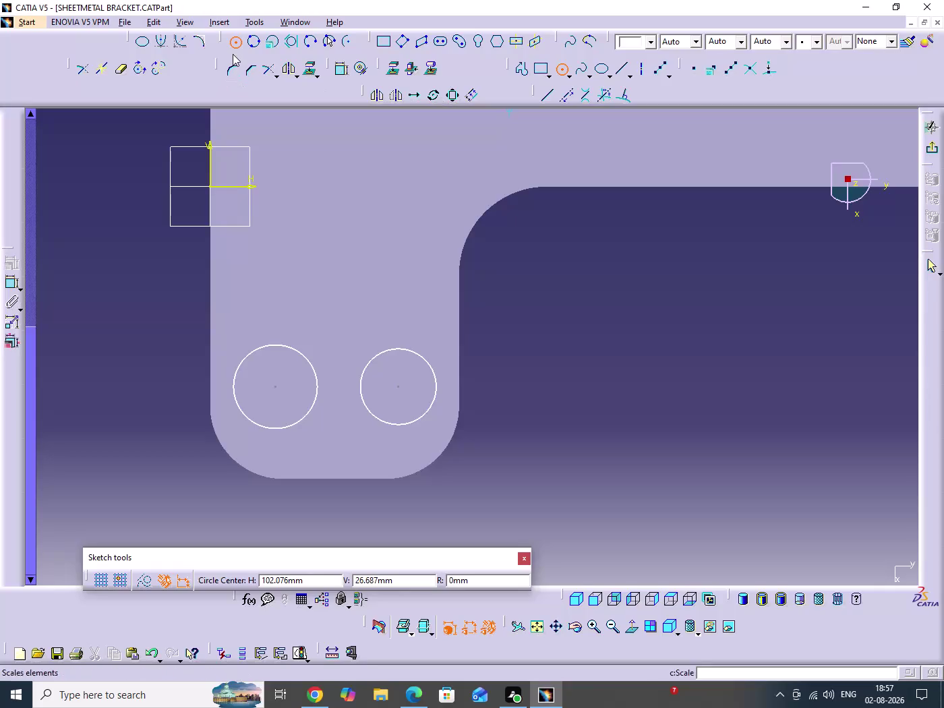
Make the left and right holes concentric with the short leg's rounded end arcs.
double_click(340, 71)
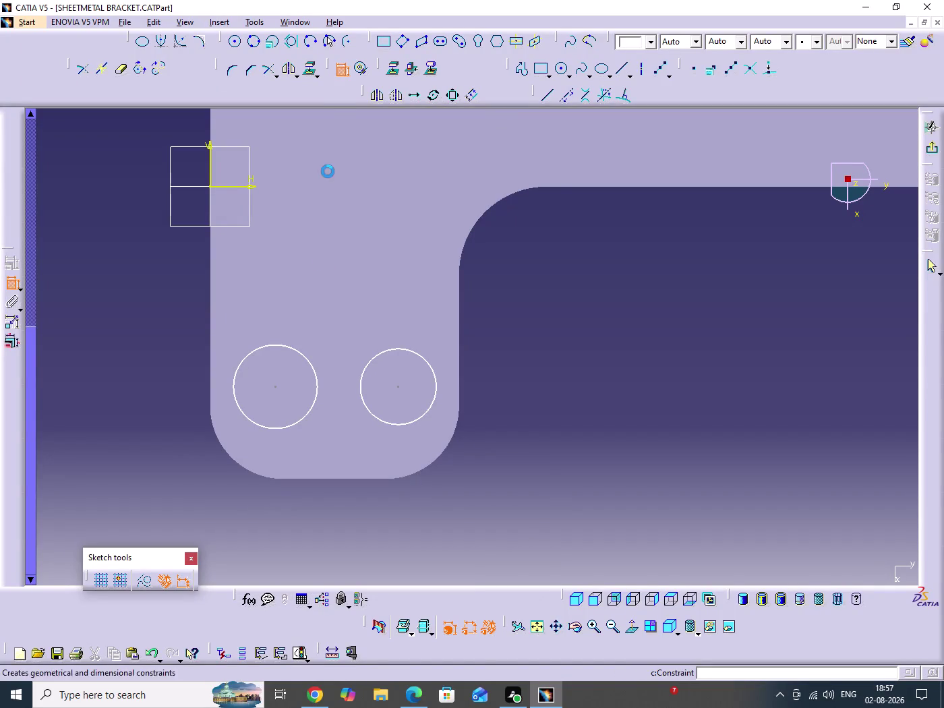
click(303, 415)
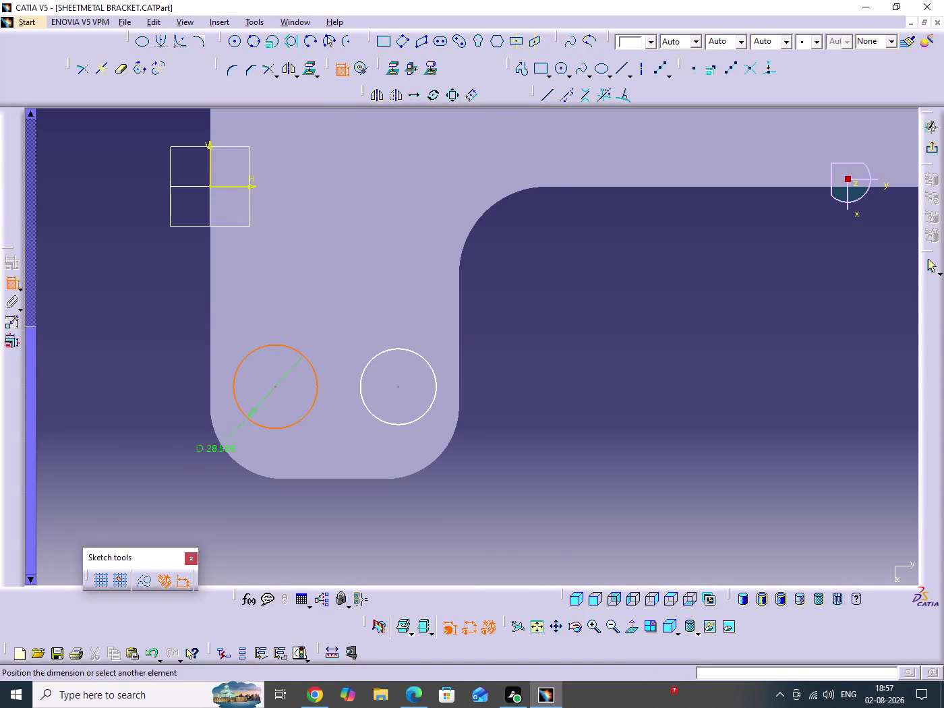
click(225, 455)
right_click(186, 343)
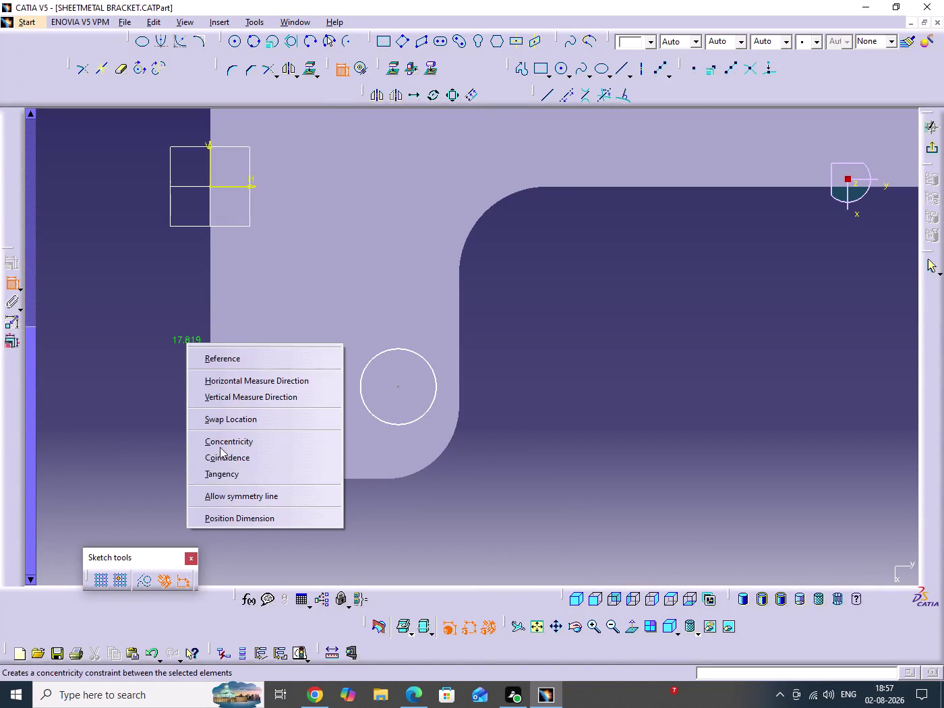
click(240, 444)
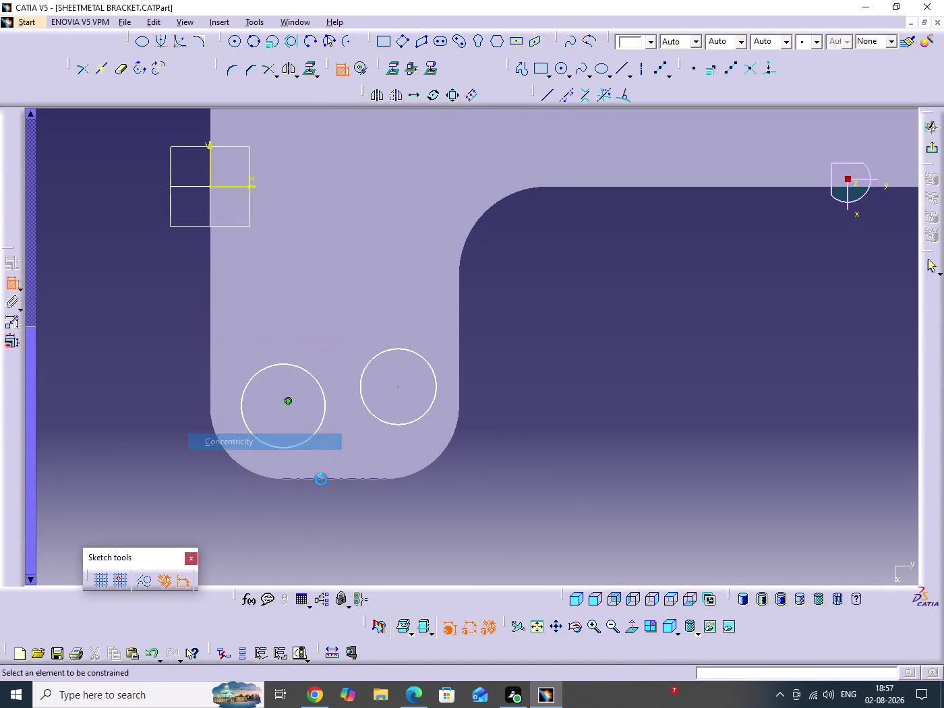
click(423, 414)
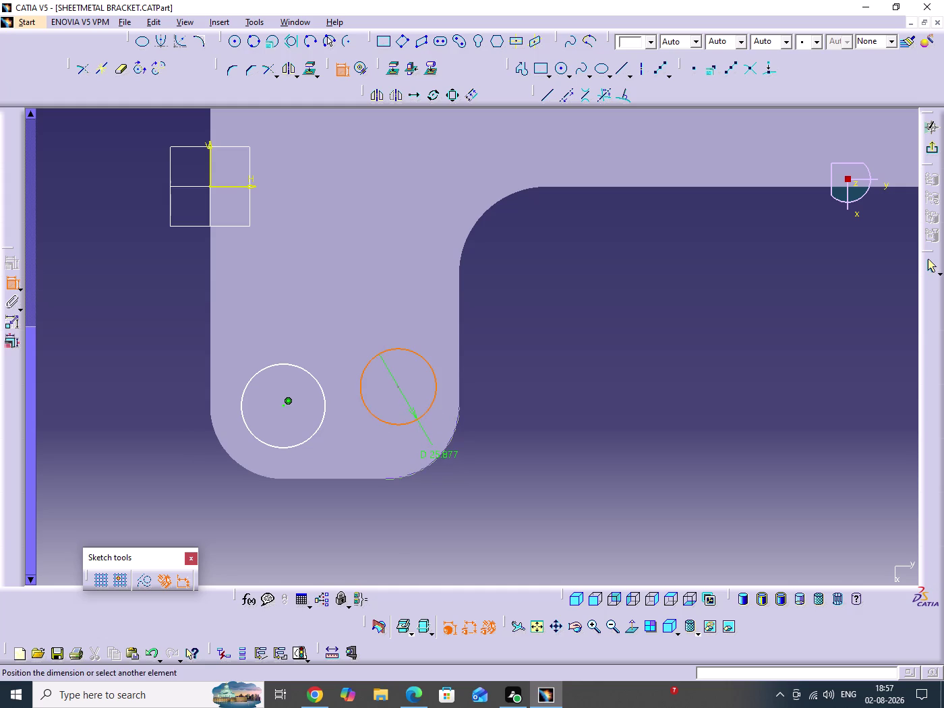
click(439, 457)
right_click(550, 380)
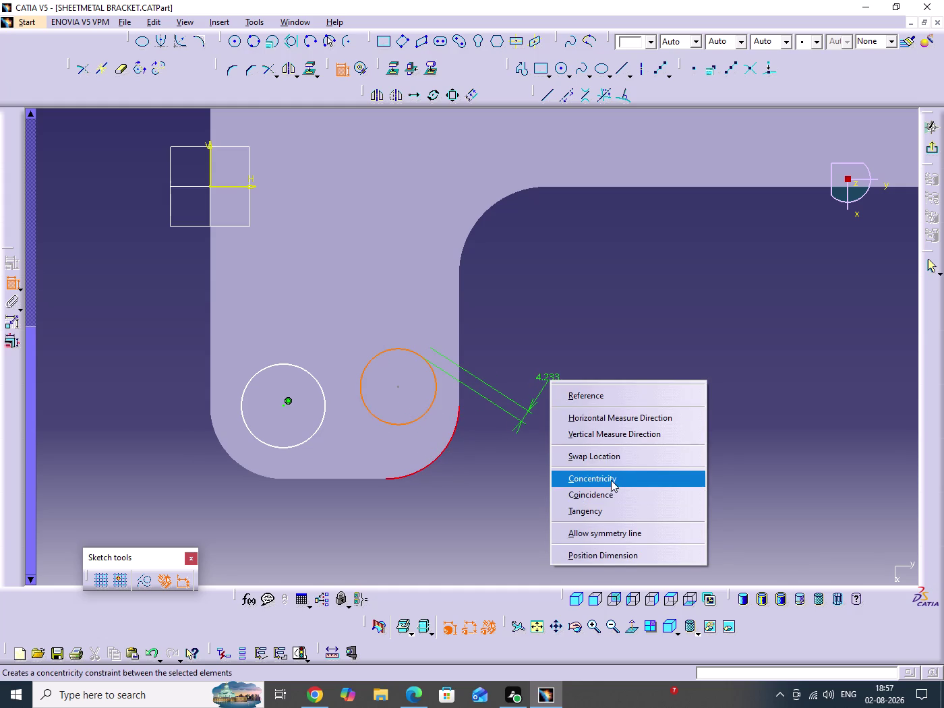
click(612, 479)
Give the right and left hole circles 25 mm diameter dimensions.
click(417, 428)
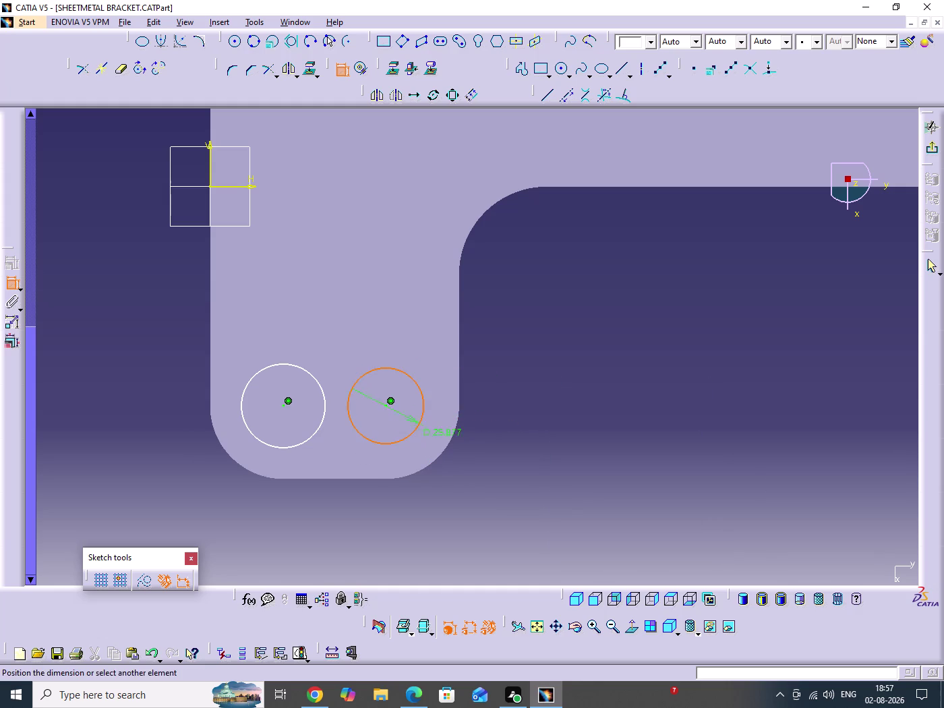
click(534, 387)
double_click(540, 387)
text(2)
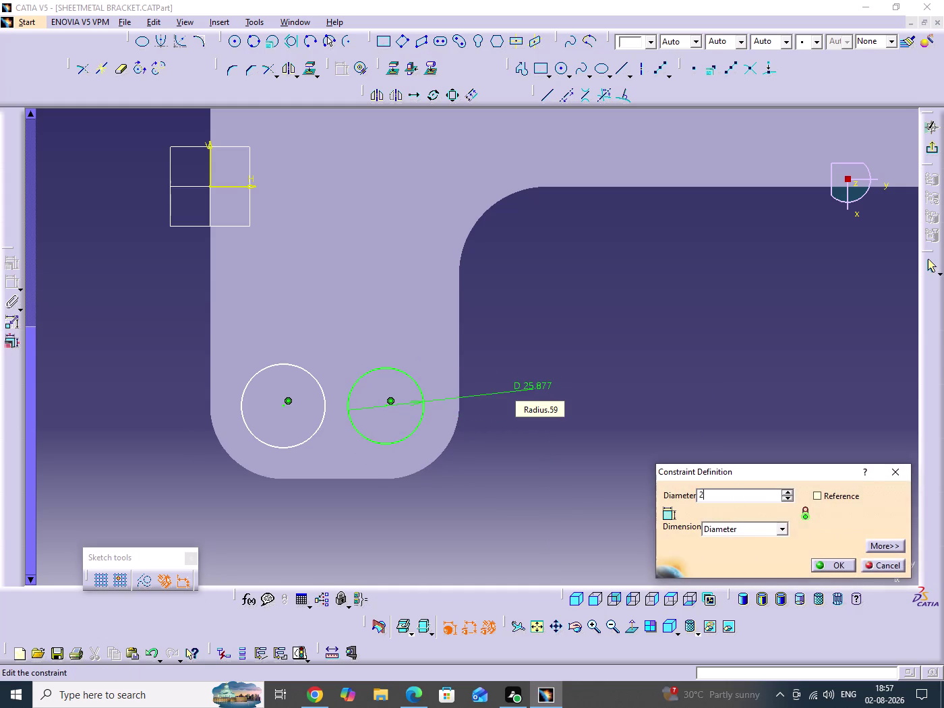
text(5)
key(Return)
click(275, 447)
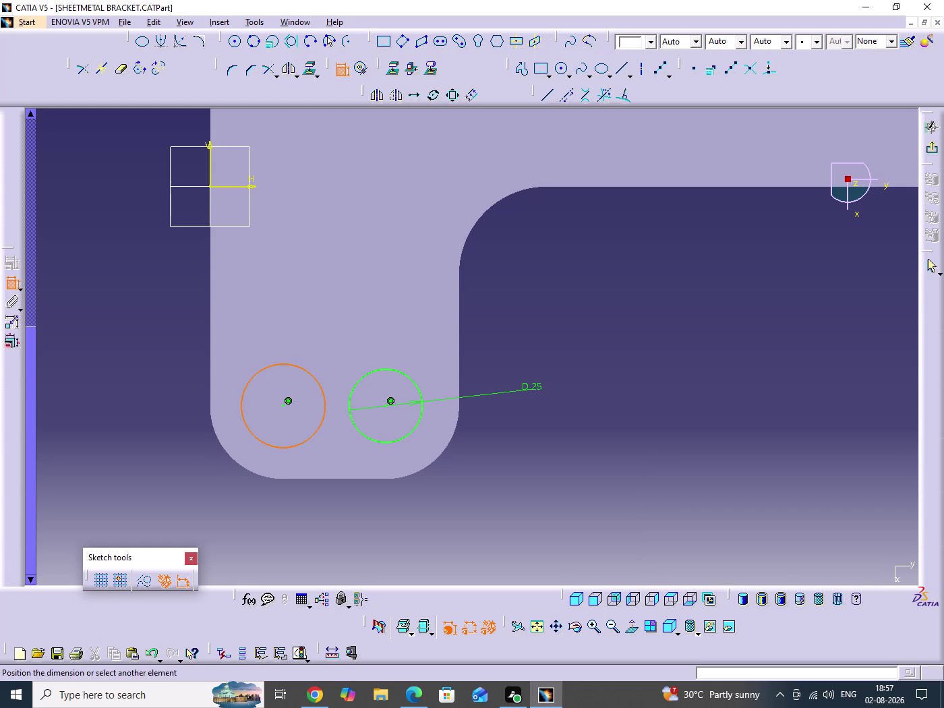
click(163, 340)
double_click(169, 333)
text(25)
key(Return)
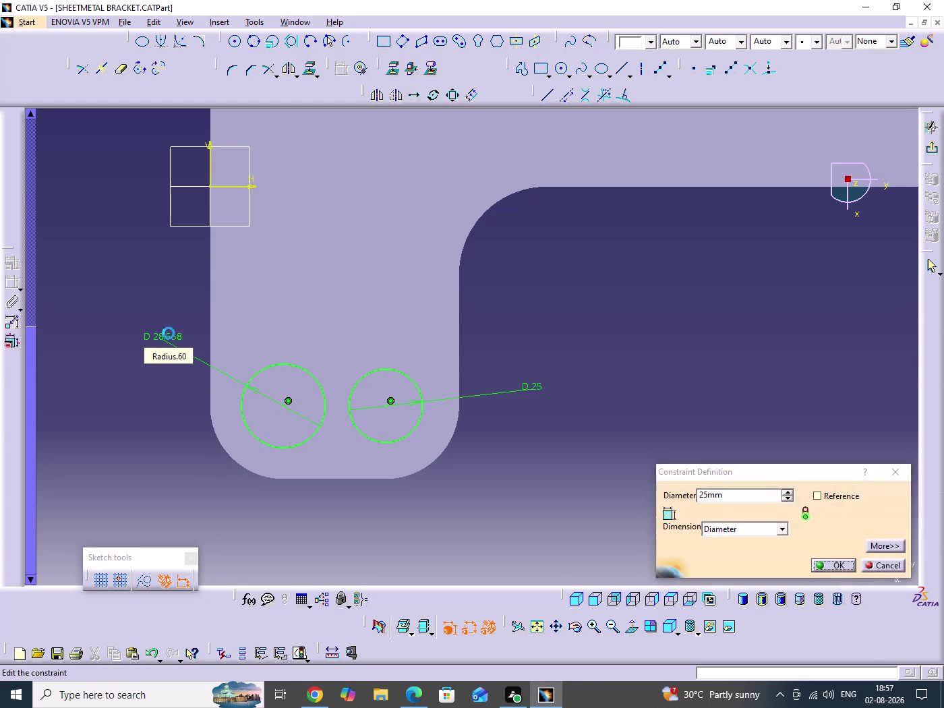
Zoom out and dimension the far-end hole's diameter as 25 mm.
middle_drag(449, 297, 451, 422)
click(450, 300)
middle_drag(529, 404, 354, 443)
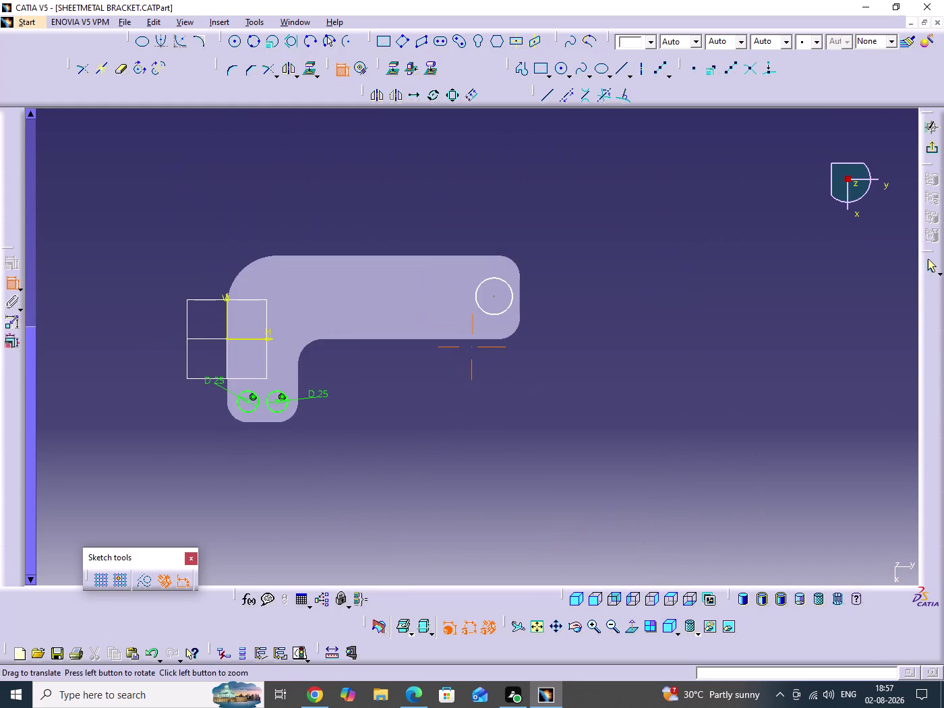
click(509, 298)
click(566, 217)
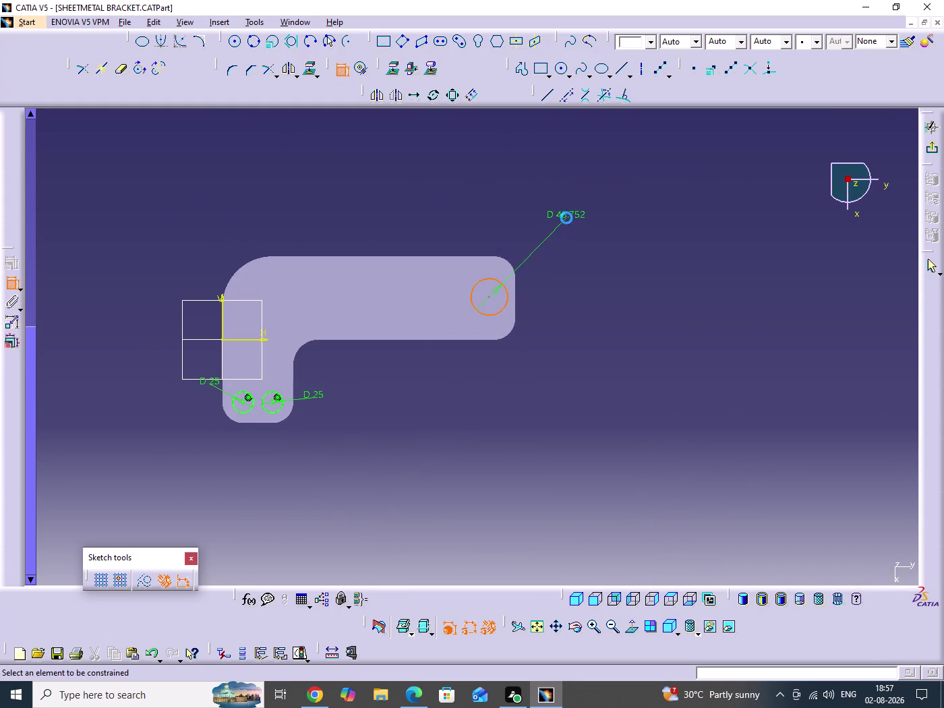
double_click(575, 216)
text(25)
key(Return)
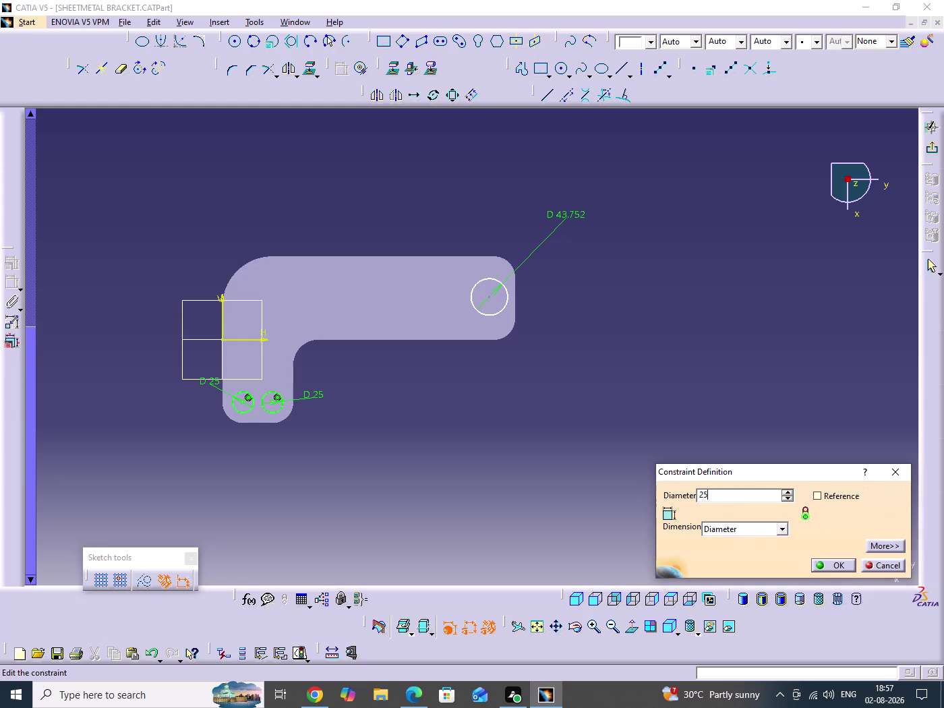
middle_drag(597, 317, 609, 228)
click(598, 316)
middle_drag(592, 293, 517, 433)
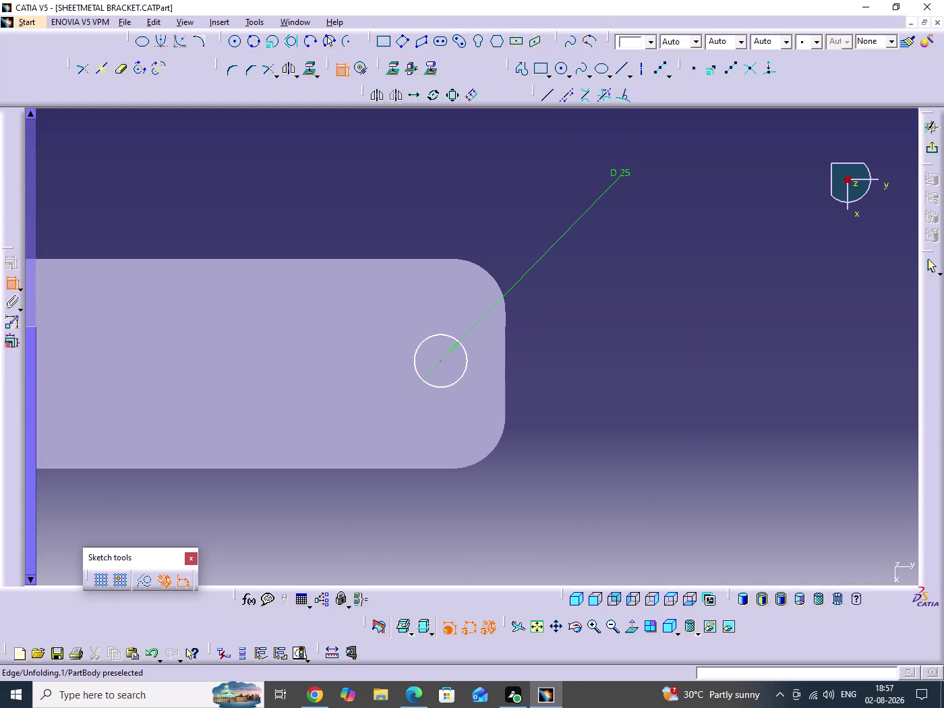
Dimension the far-end hole to the end and top edges, setting the top distance to 50 mm.
click(508, 382)
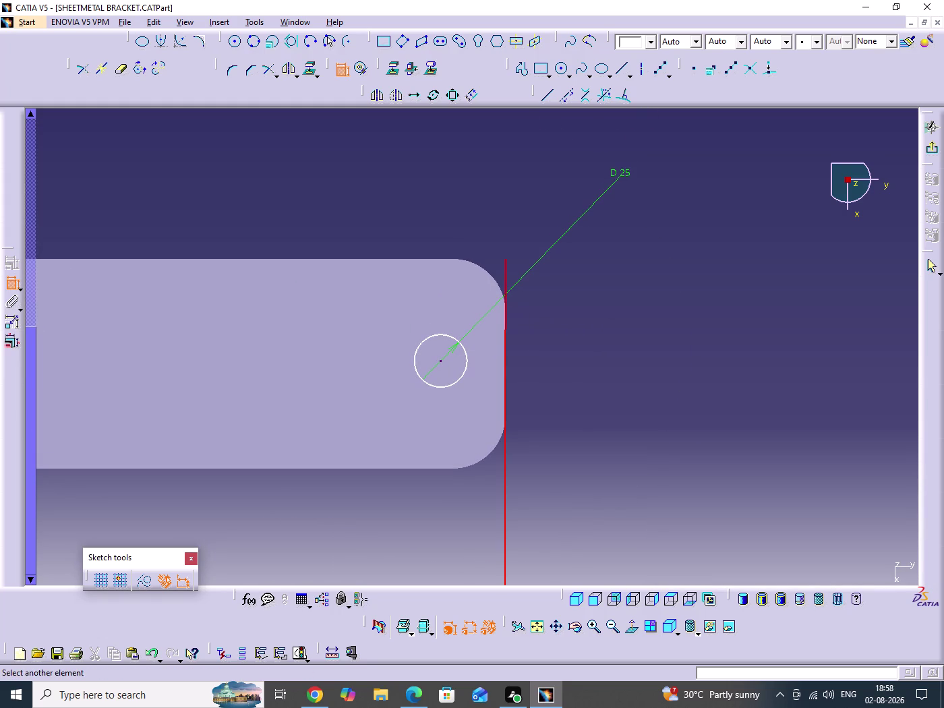
click(441, 361)
click(474, 195)
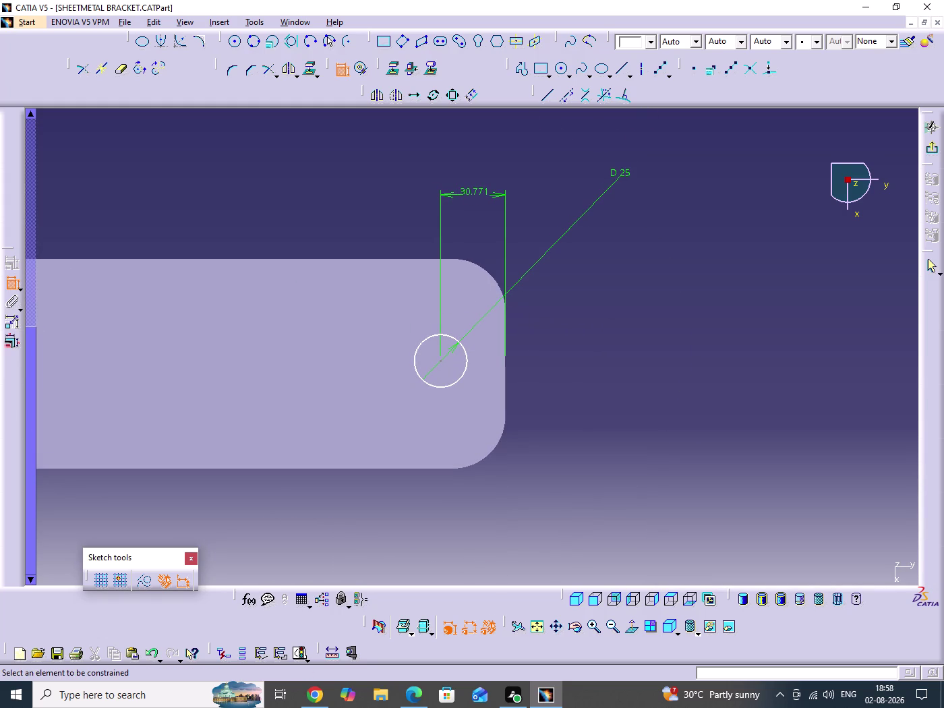
click(394, 258)
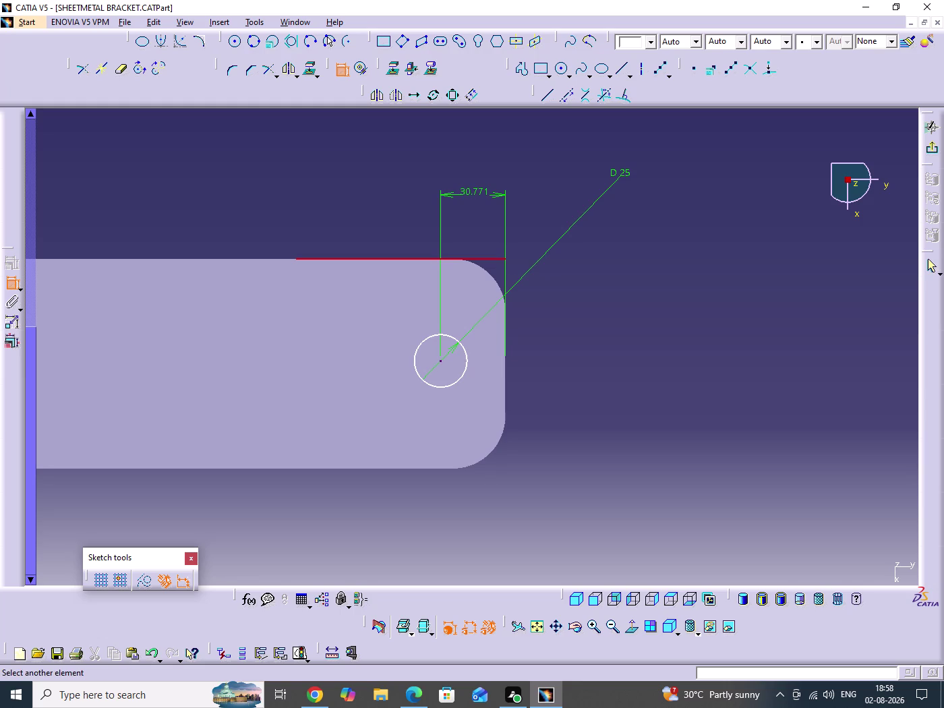
click(441, 359)
click(566, 333)
double_click(569, 331)
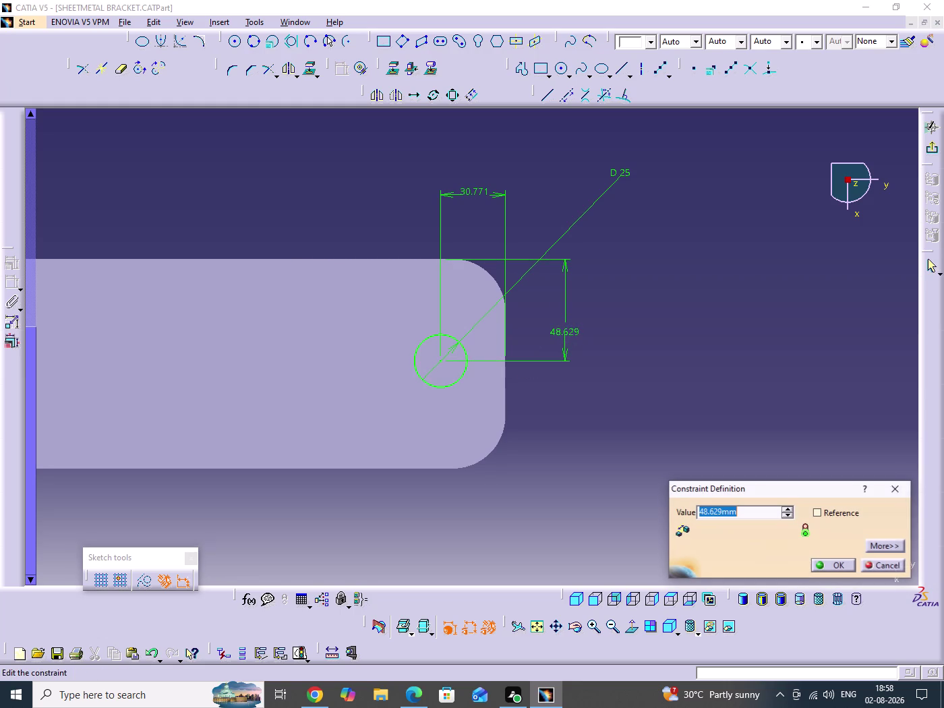
text(50)
key(Return)
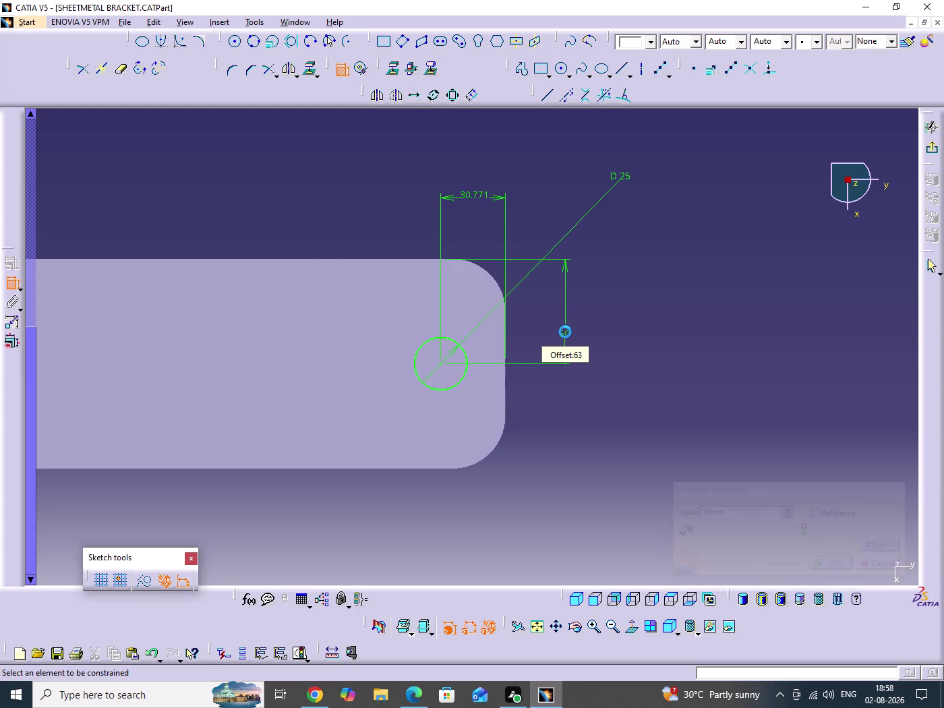
Check the reference drawing, set the end-edge distance to 25 mm, and exit the sketch.
click(662, 394)
click(417, 703)
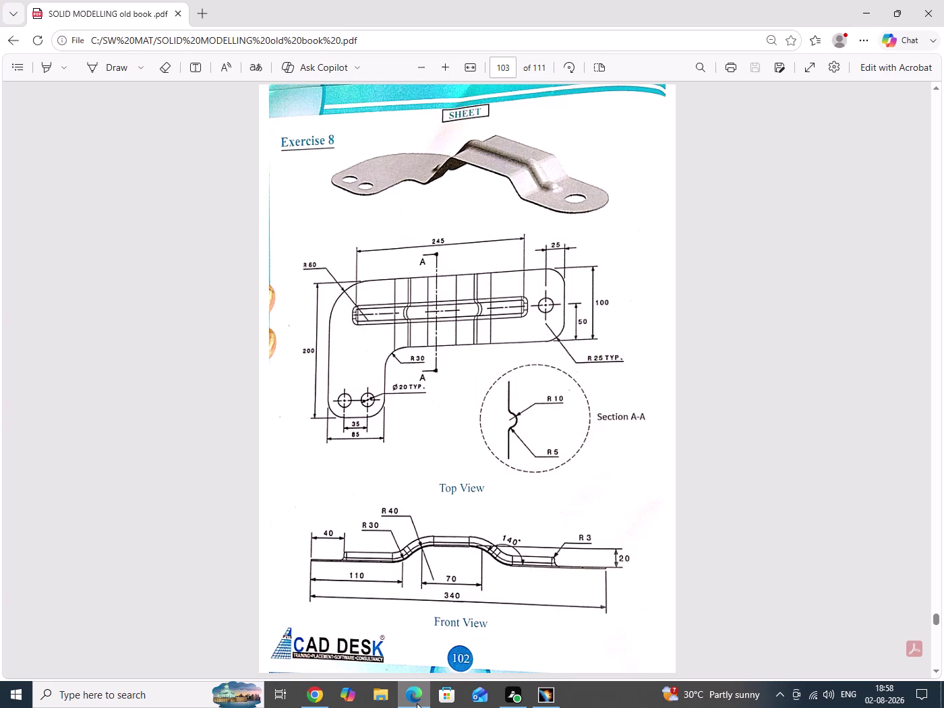
click(417, 703)
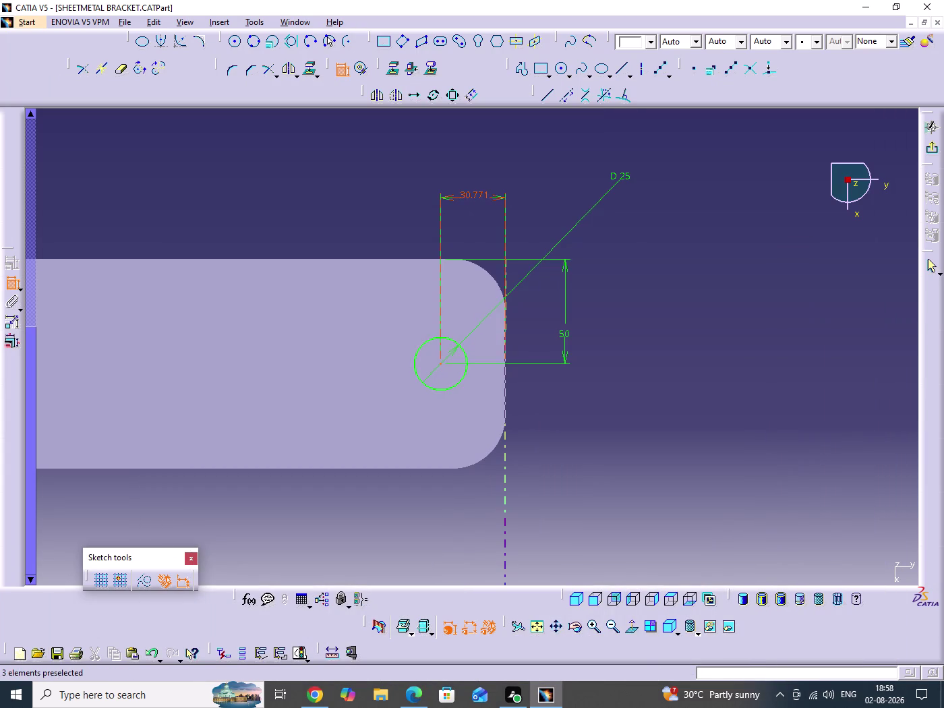
double_click(469, 189)
text(25)
key(Return)
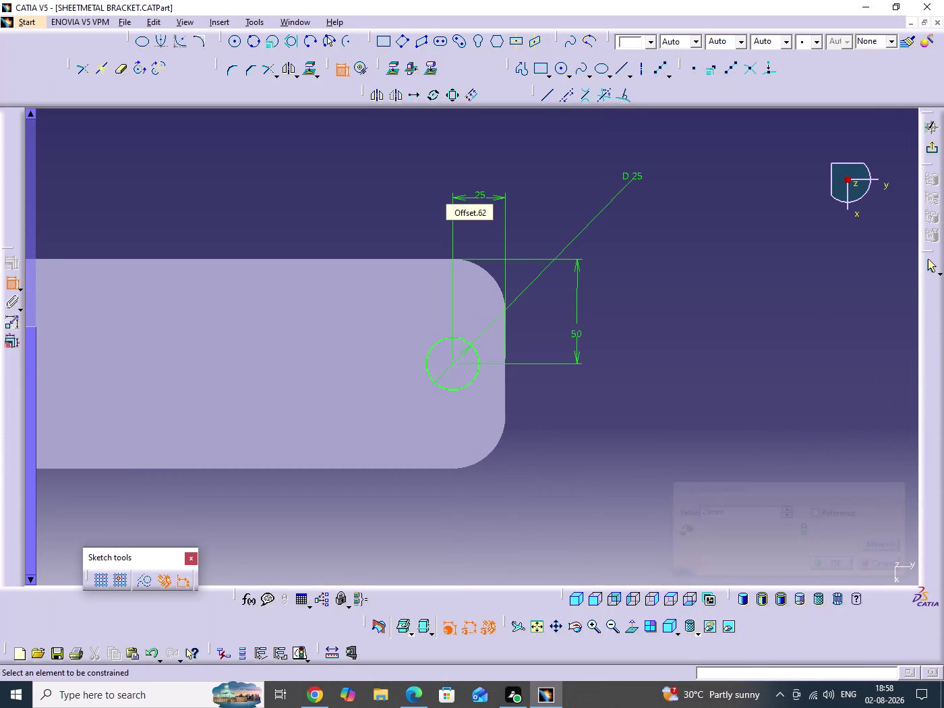
click(929, 149)
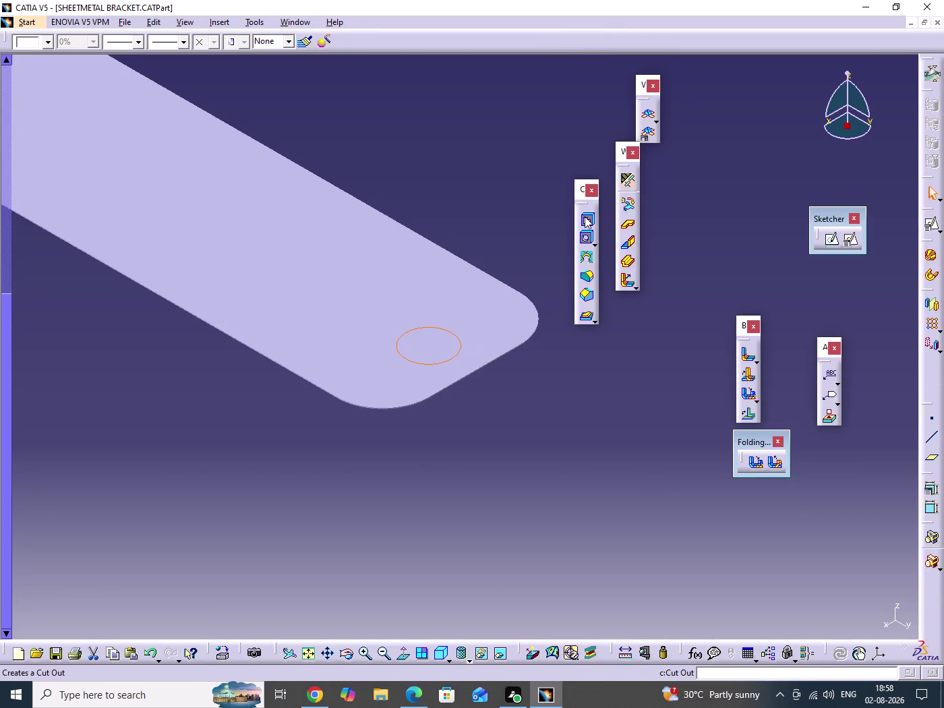
Cut out the three holes from Sketch.3 using Up to next, after previewing.
click(585, 217)
scroll(down, 3)
middle_drag(458, 274, 480, 351)
click(459, 274)
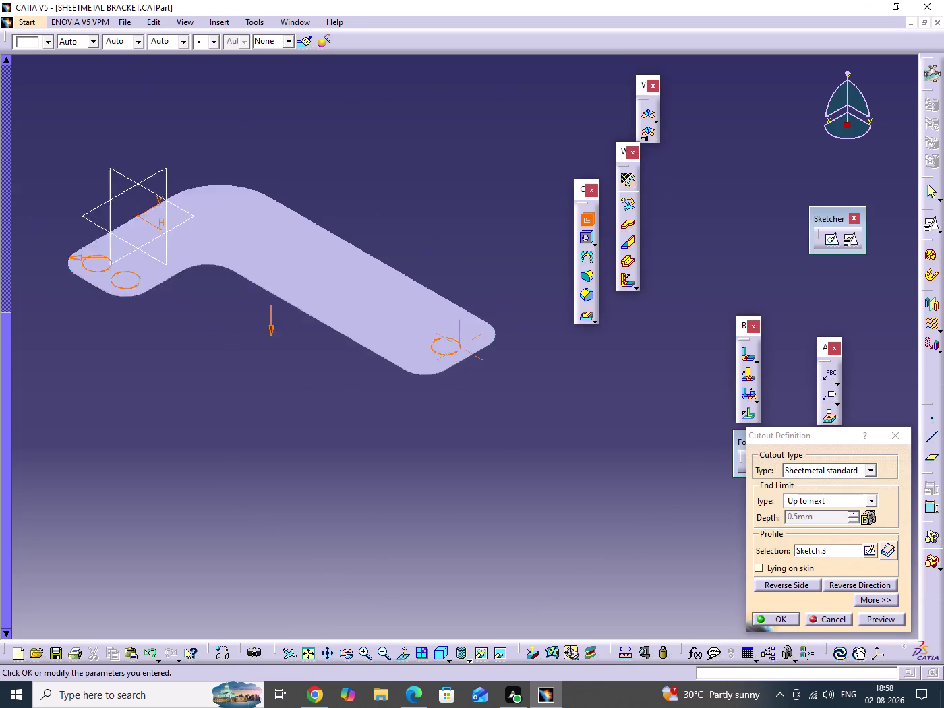
middle_drag(479, 350, 493, 415)
click(877, 619)
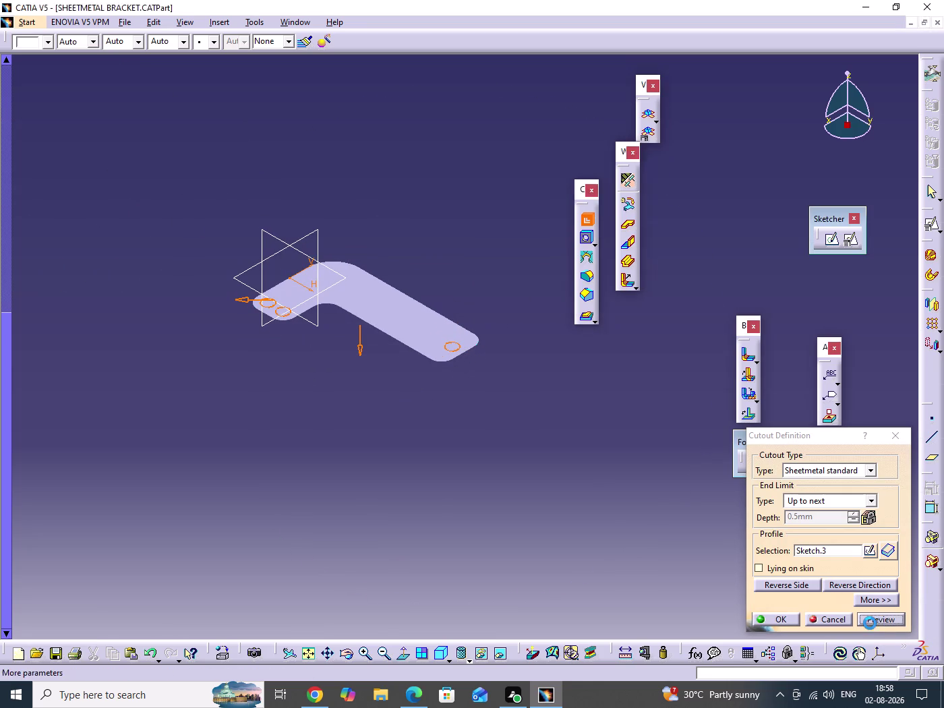
click(790, 621)
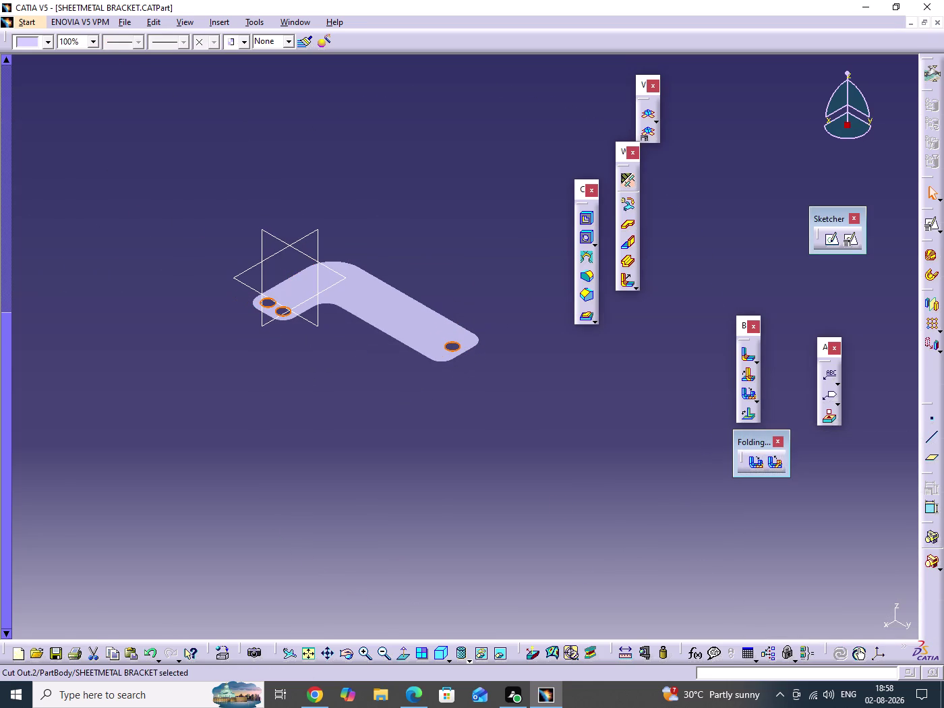
click(561, 507)
Save the part and reframe the view of the unfolded bracket.
key(ctrl+s)
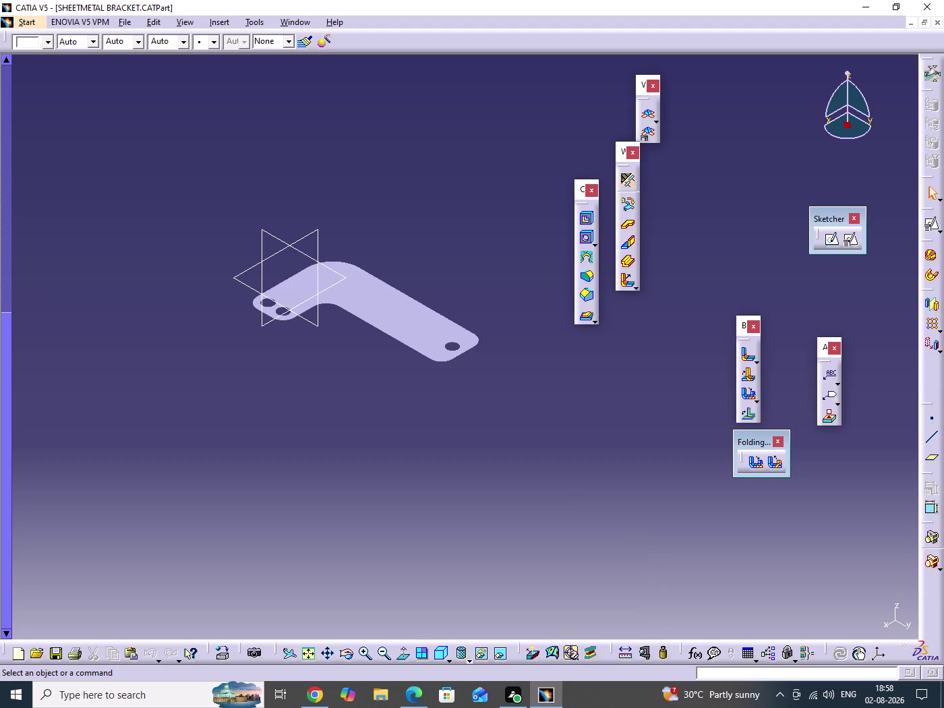
middle_drag(594, 448, 566, 384)
click(594, 448)
middle_drag(452, 452, 452, 452)
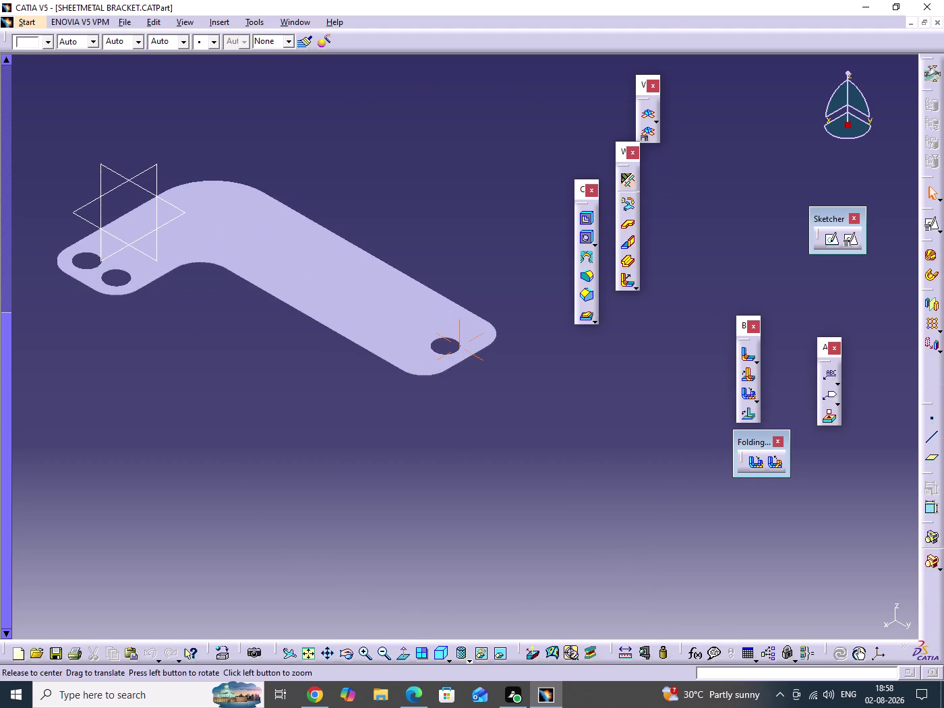
middle_drag(452, 452, 563, 566)
middle_drag(370, 508, 333, 475)
click(322, 477)
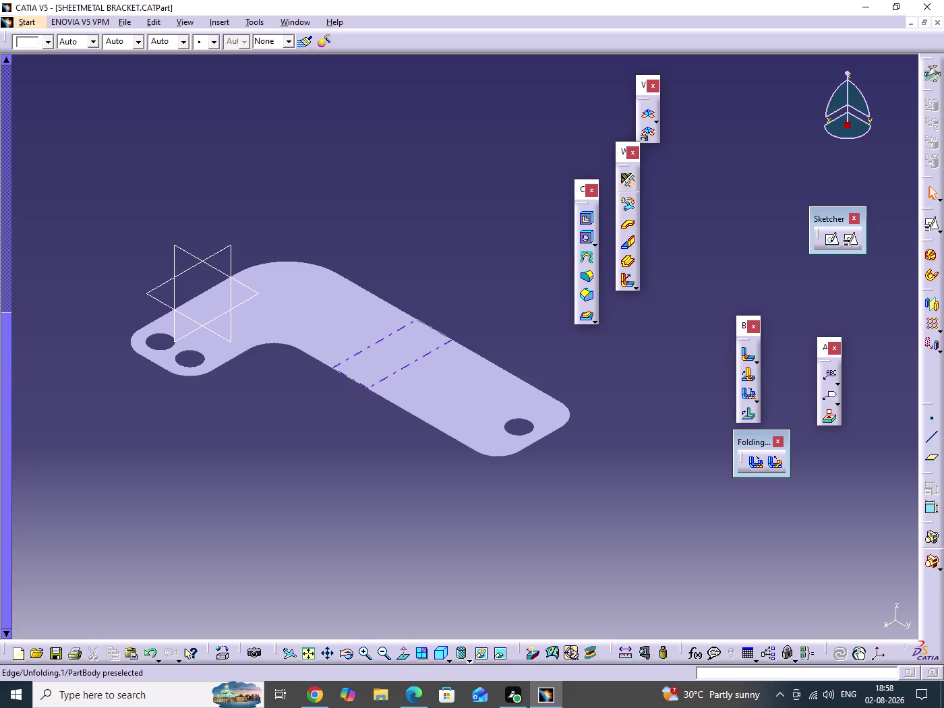
Place a sketch on Extrusion.1/Face.1 with Reverse H ticked and Reverse V unticked.
click(850, 238)
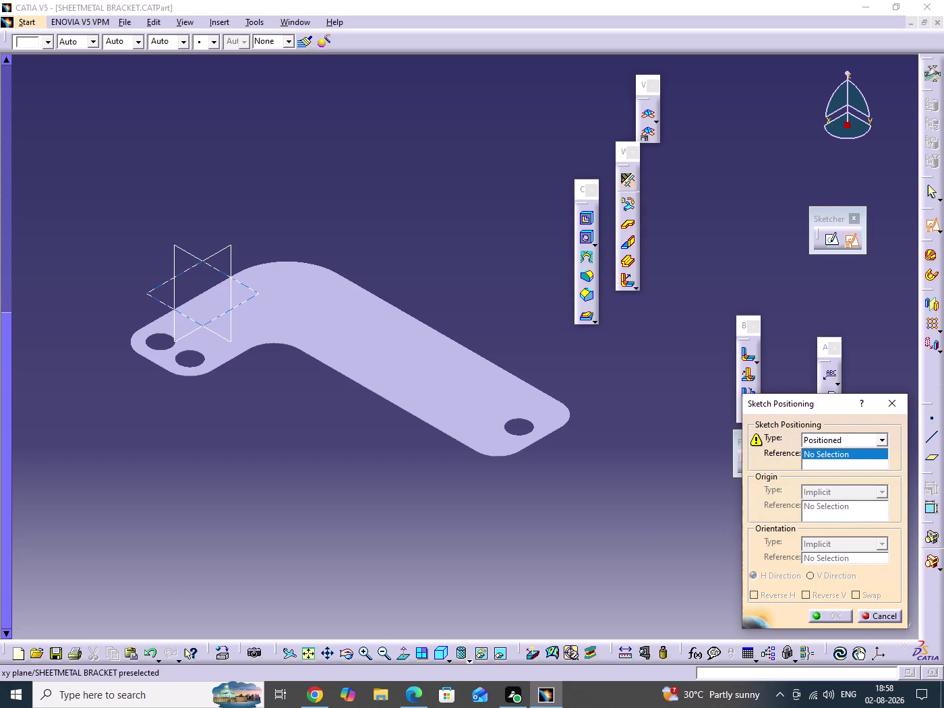
click(283, 297)
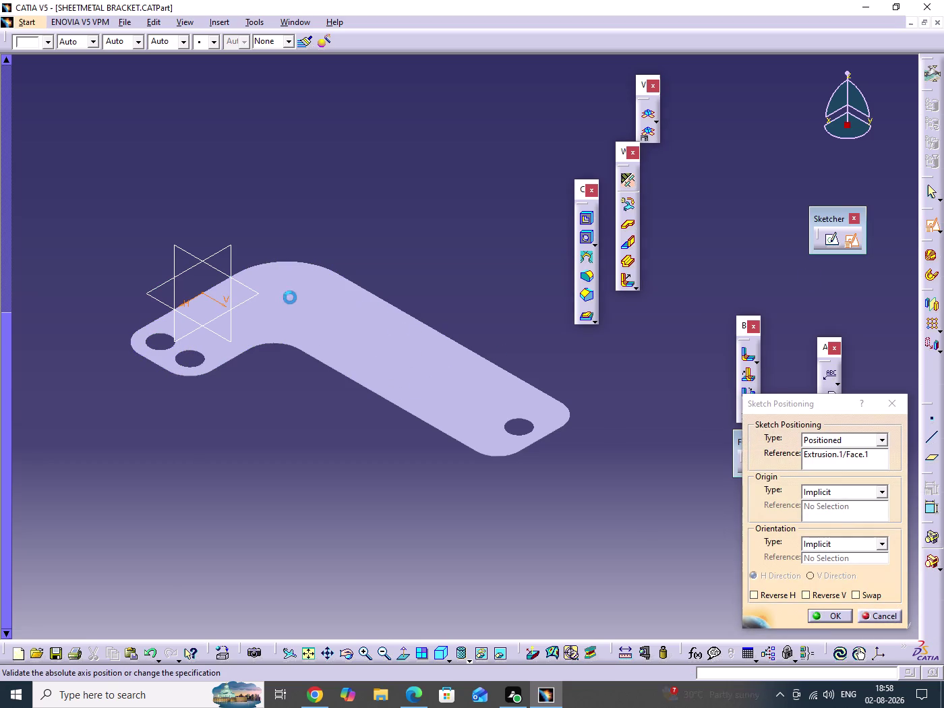
click(830, 598)
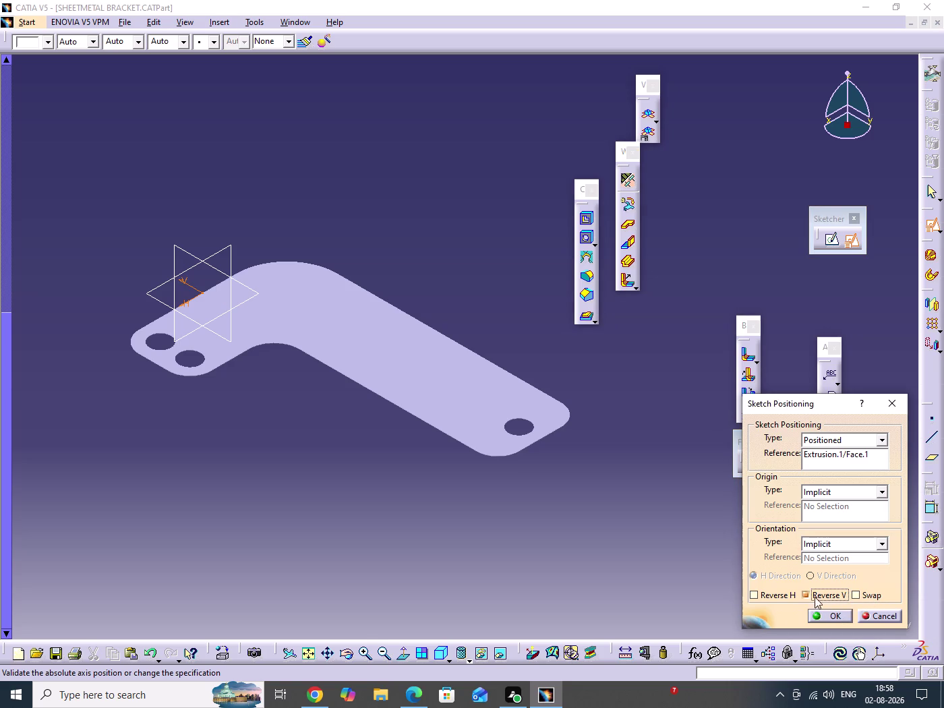
click(774, 598)
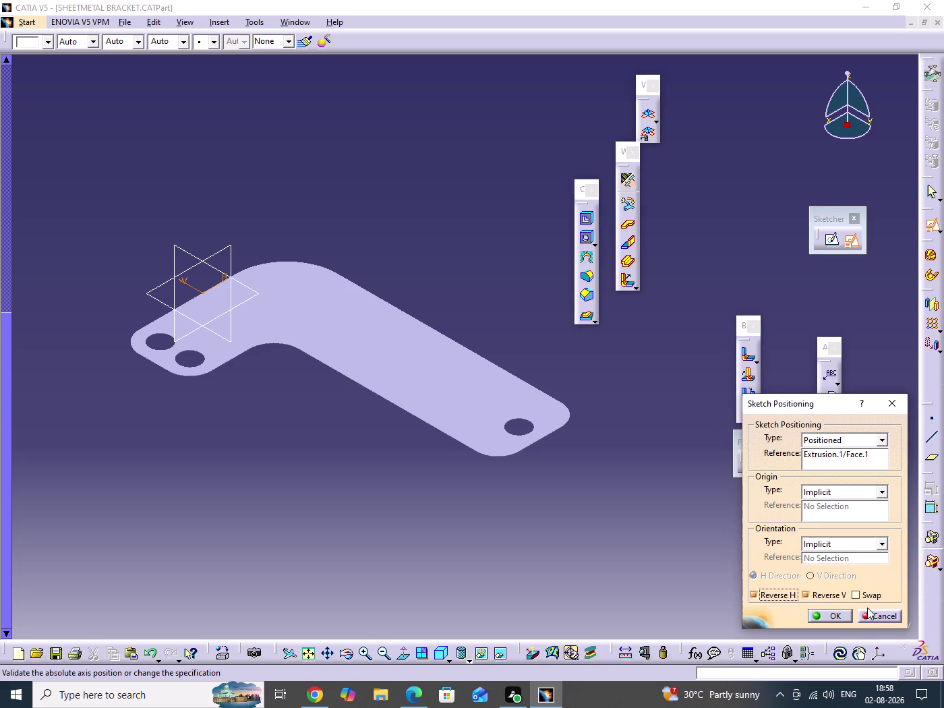
click(823, 598)
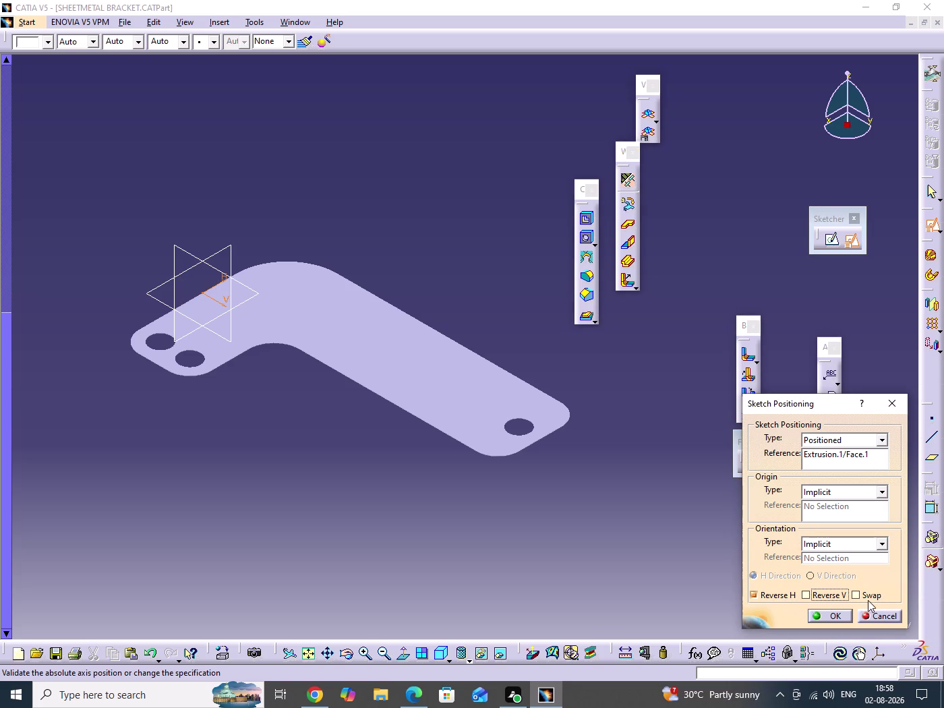
click(868, 600)
click(828, 618)
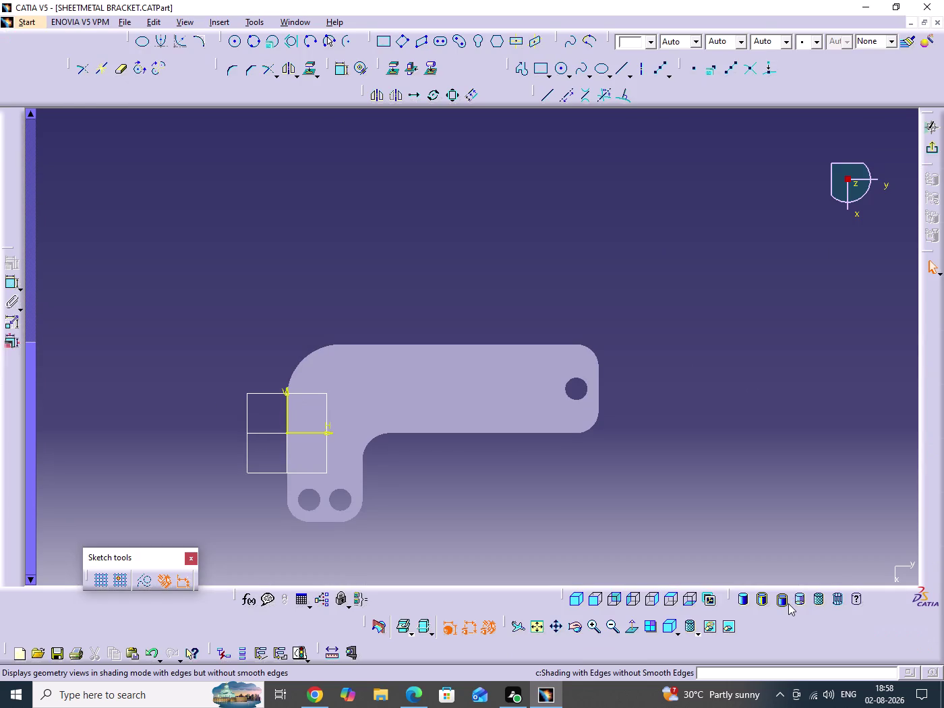
Draw a horizontal line along the long arm toward its hole.
click(547, 98)
click(338, 387)
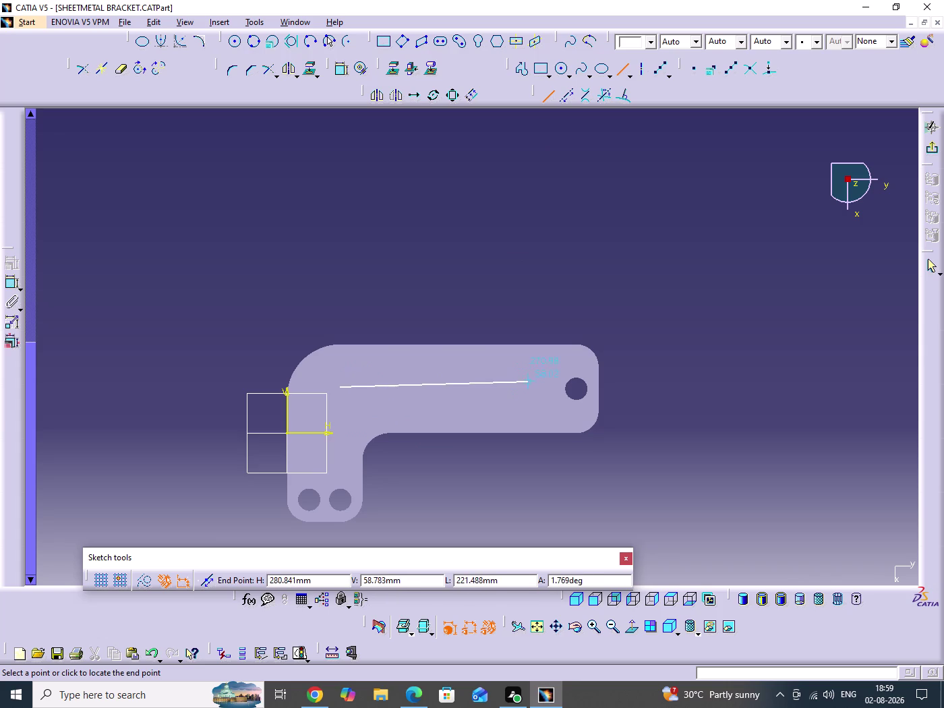
click(549, 387)
scroll(down, 3)
middle_drag(676, 403, 680, 331)
click(676, 403)
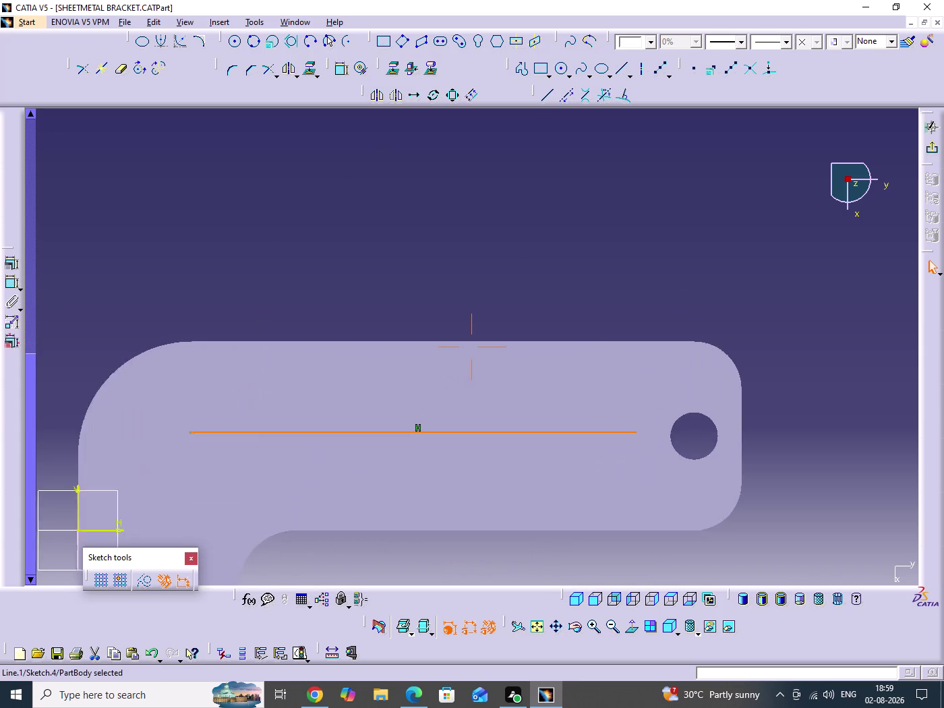
middle_drag(680, 331, 680, 328)
middle_drag(522, 430, 567, 313)
click(267, 143)
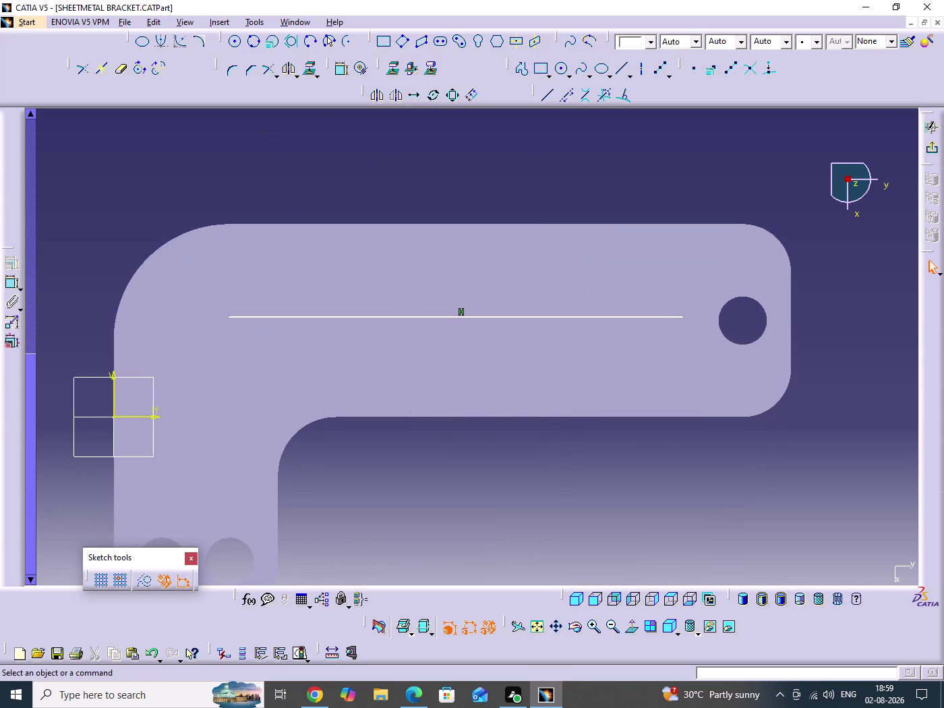
Dimension the line 40 mm from the vertical axis and 50 mm from the top edge.
double_click(341, 72)
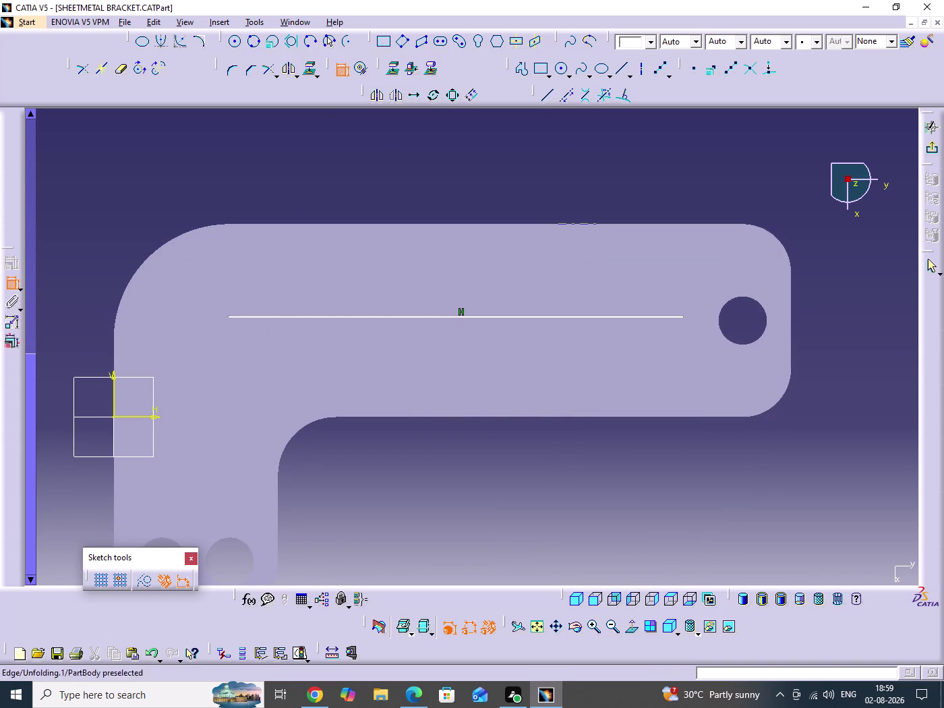
click(569, 224)
click(564, 318)
click(704, 203)
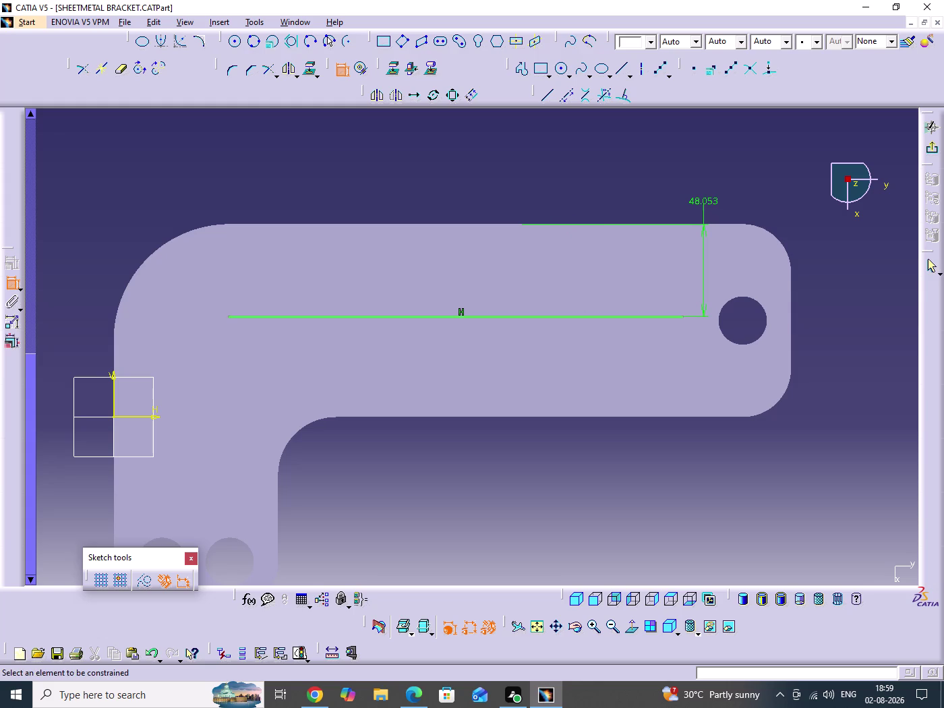
click(228, 317)
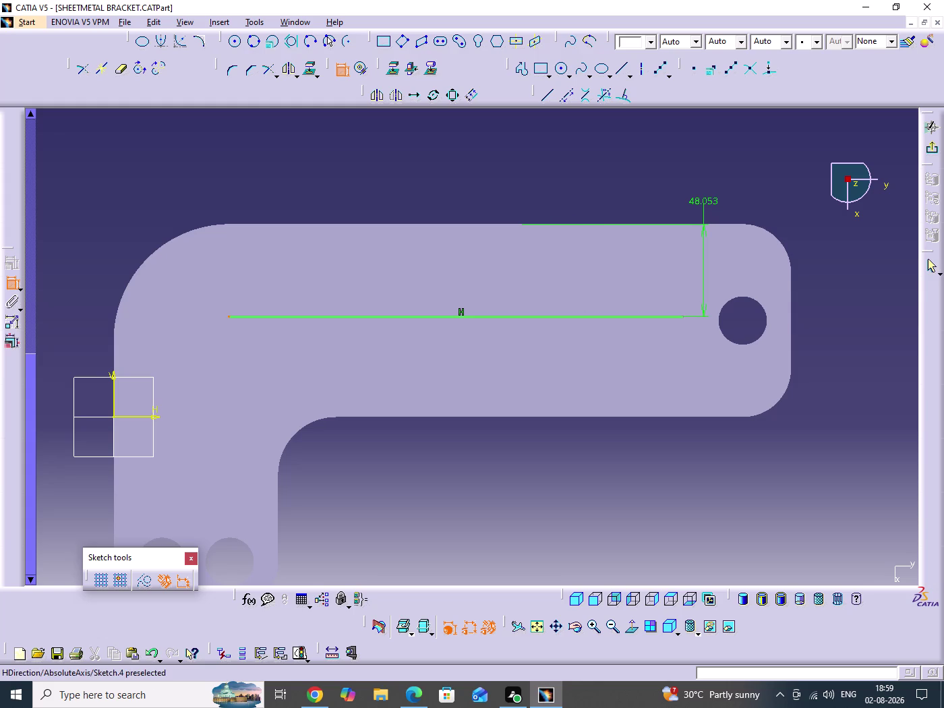
click(112, 401)
click(180, 204)
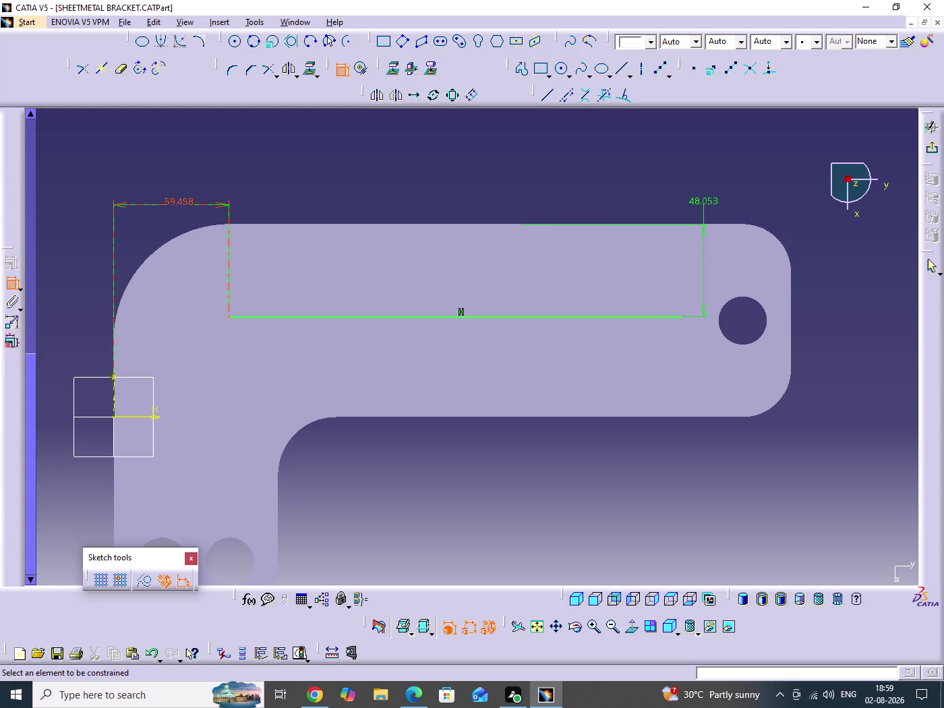
double_click(184, 200)
text(40)
key(Return)
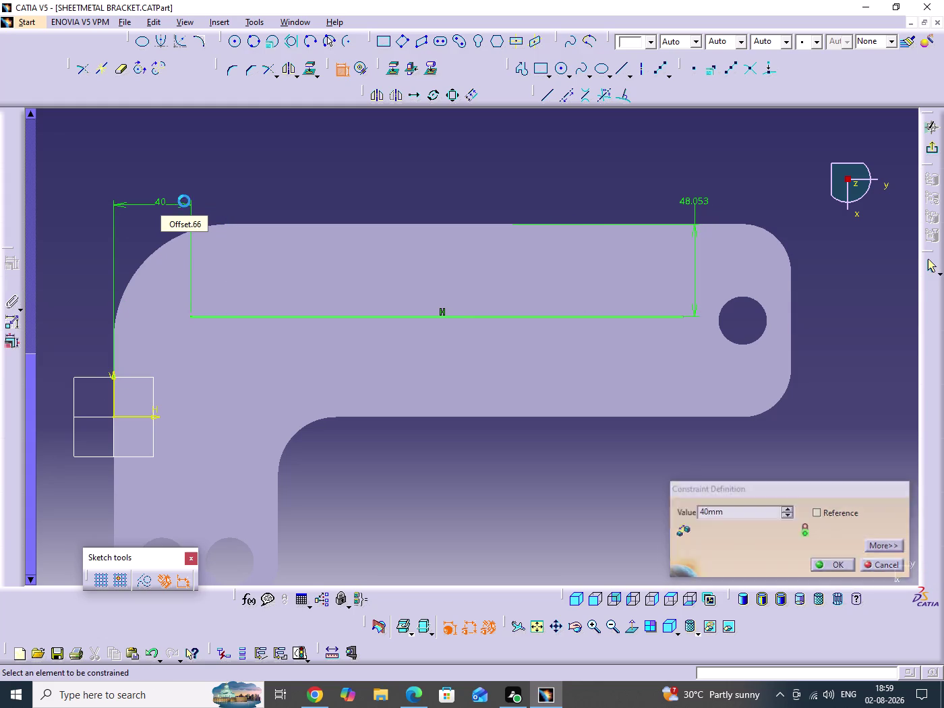
double_click(690, 199)
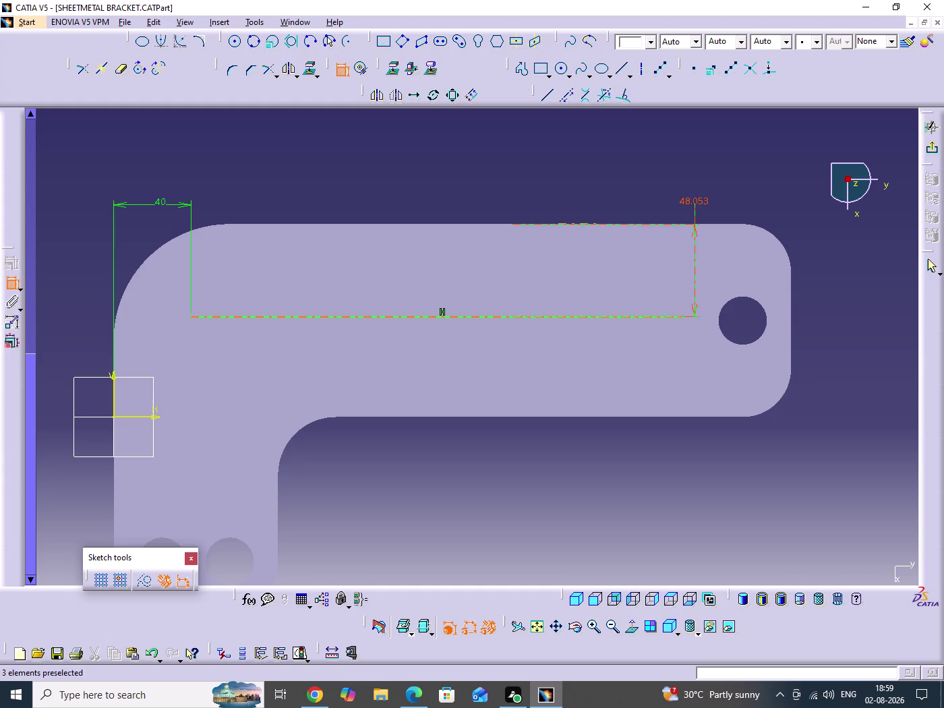
text(50)
key(Return)
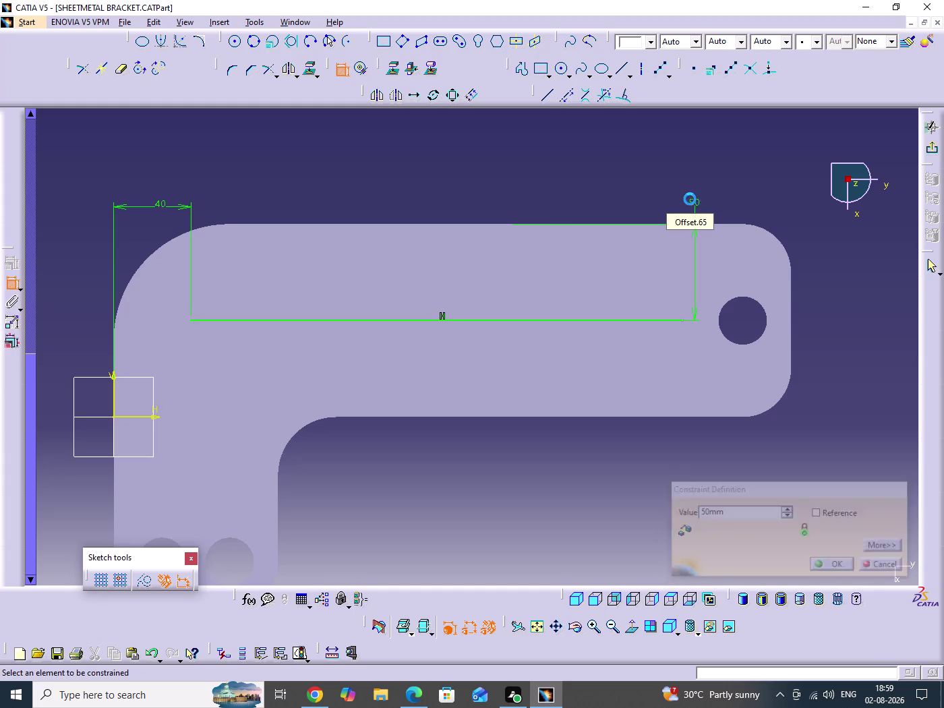
Set the line's length to 245 mm and exit the sketch.
click(613, 320)
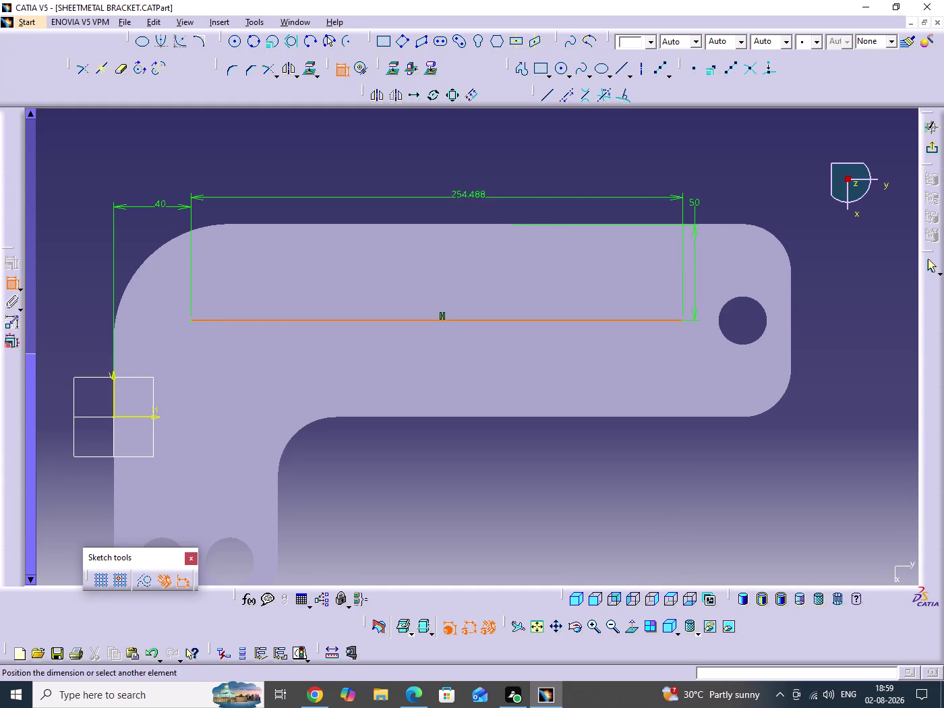
click(456, 192)
double_click(463, 190)
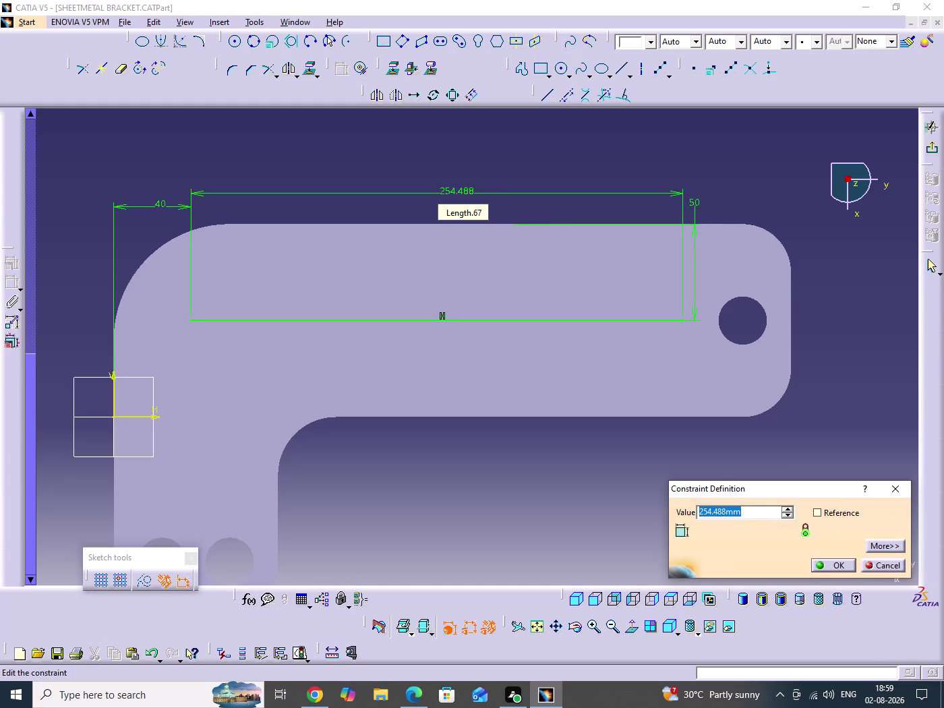
text(245)
key(Return)
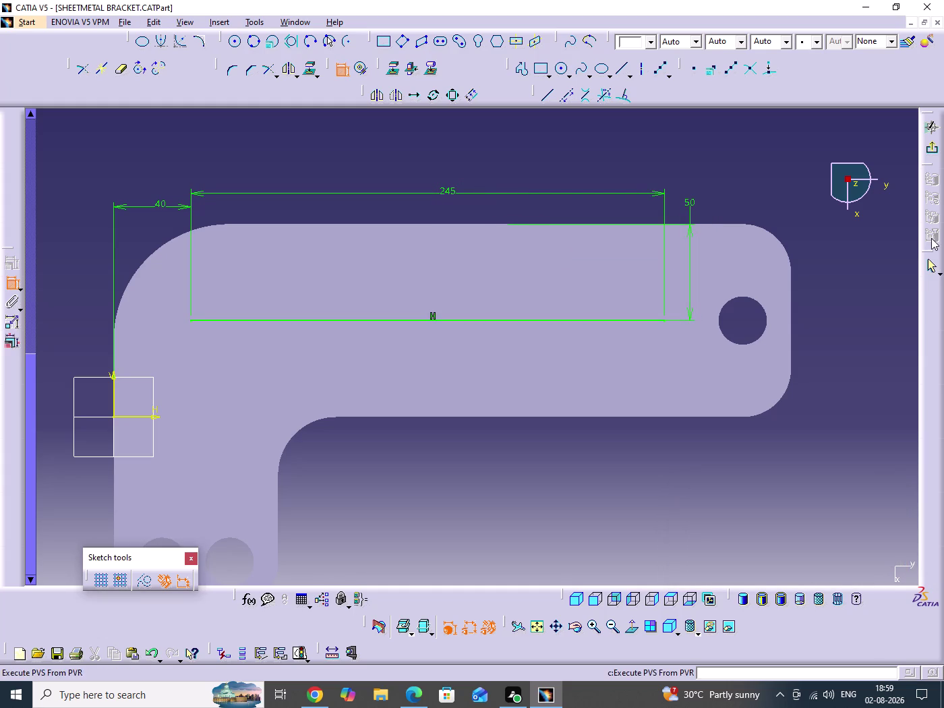
click(928, 268)
click(929, 148)
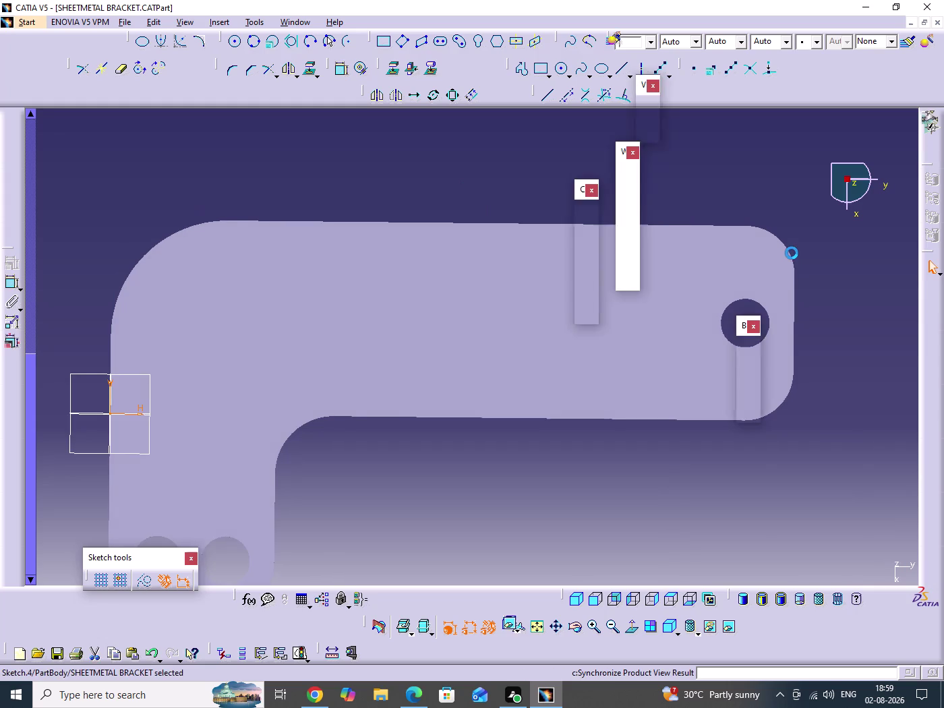
Refold the flat bracket, keeping the flat face fixed and folding the bend faces.
middle_drag(455, 257, 469, 320)
click(455, 257)
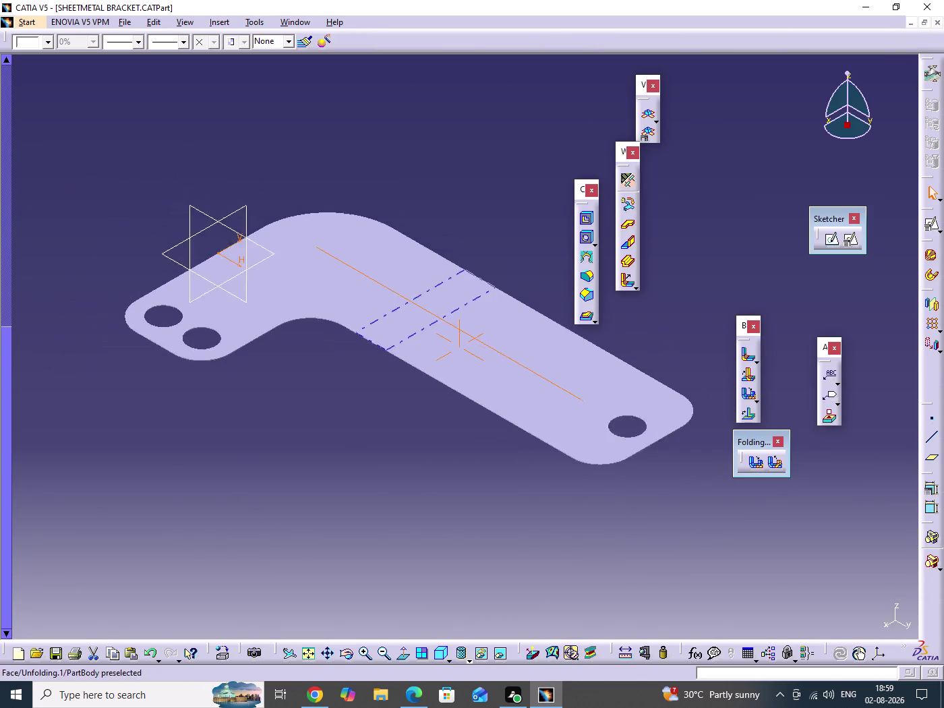
middle_drag(470, 321, 470, 328)
middle_drag(646, 384, 592, 392)
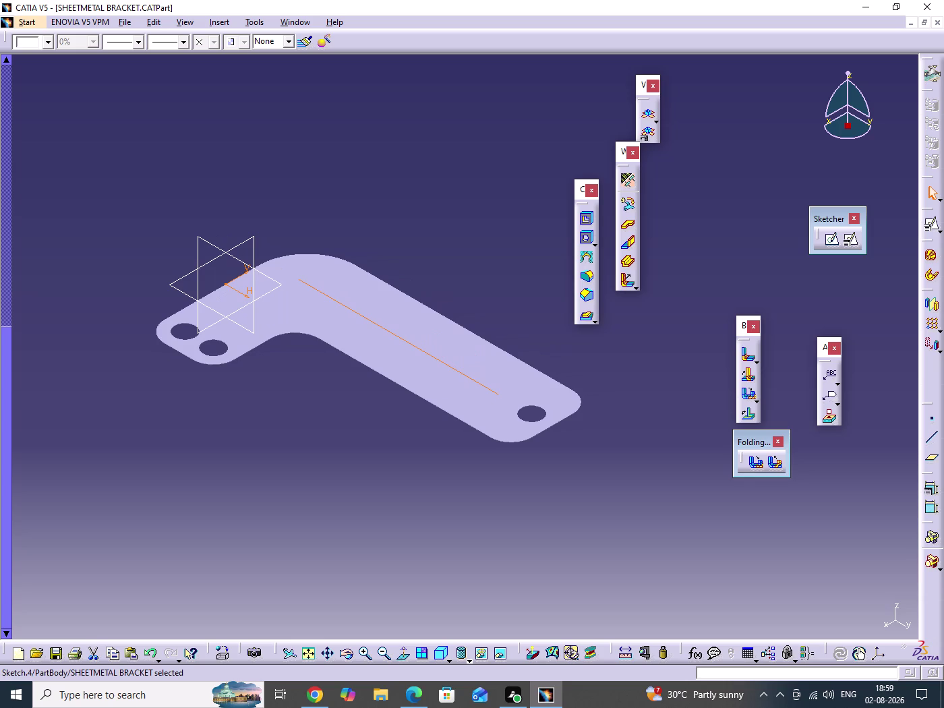
click(650, 408)
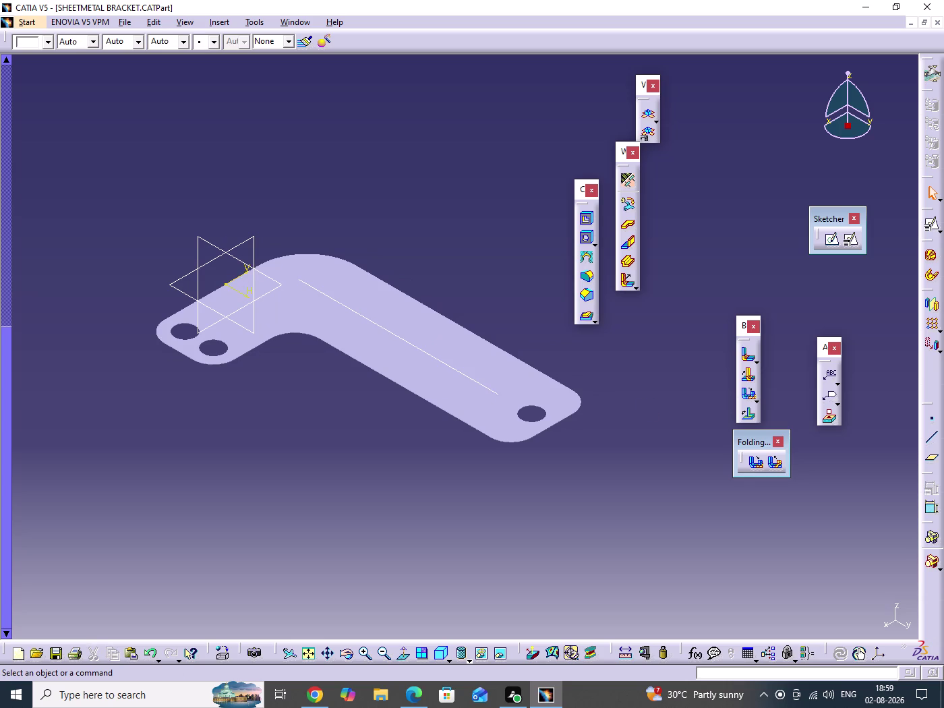
click(776, 467)
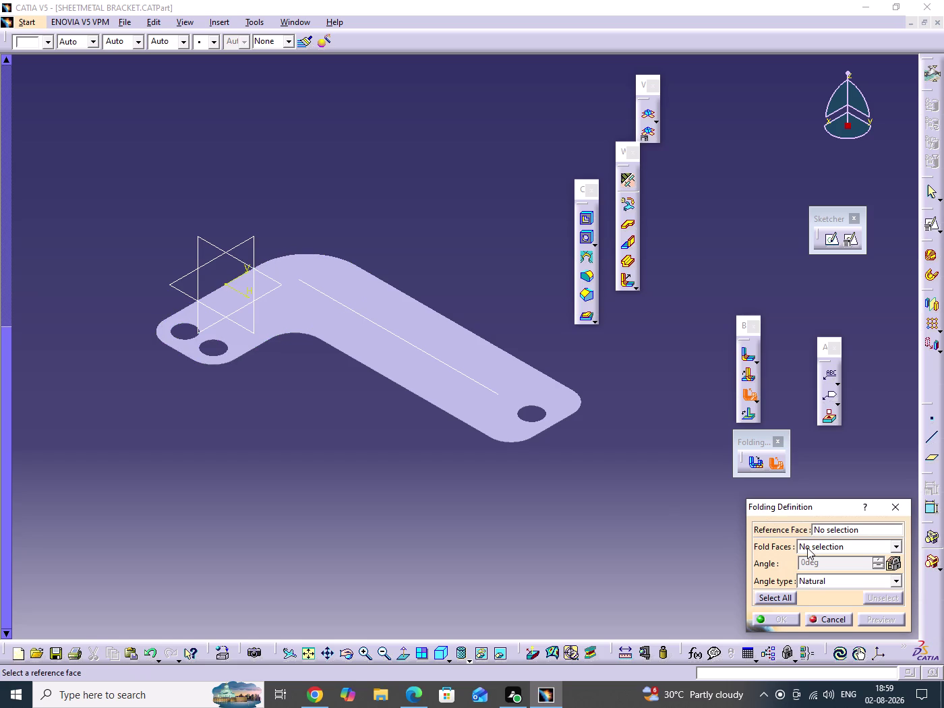
click(275, 306)
click(782, 596)
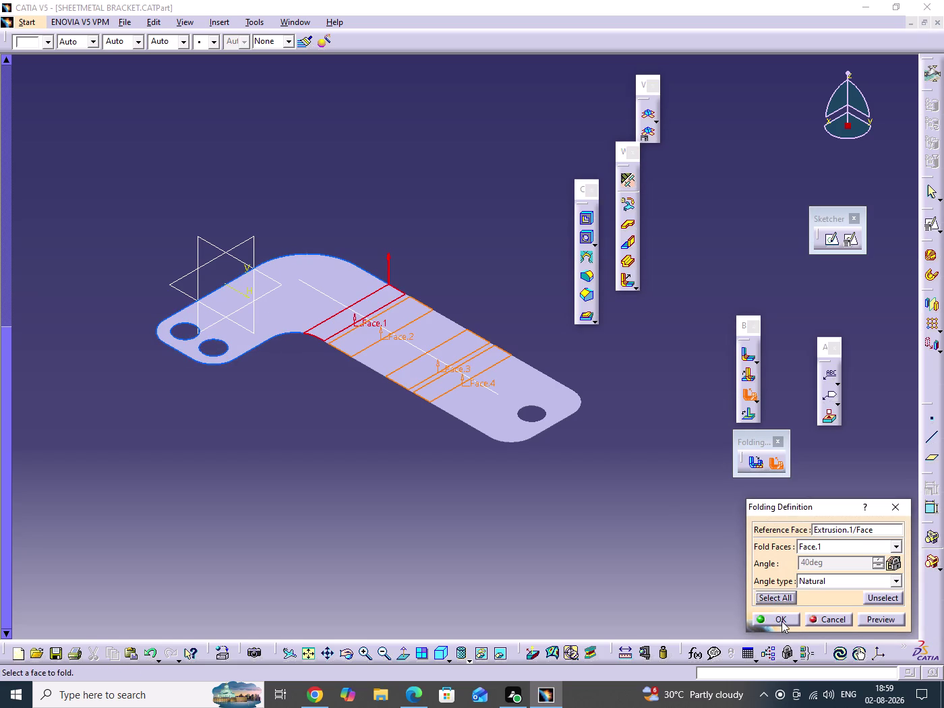
click(782, 621)
Save the refolded bracket and open the Stamping toolbar flyout.
click(652, 539)
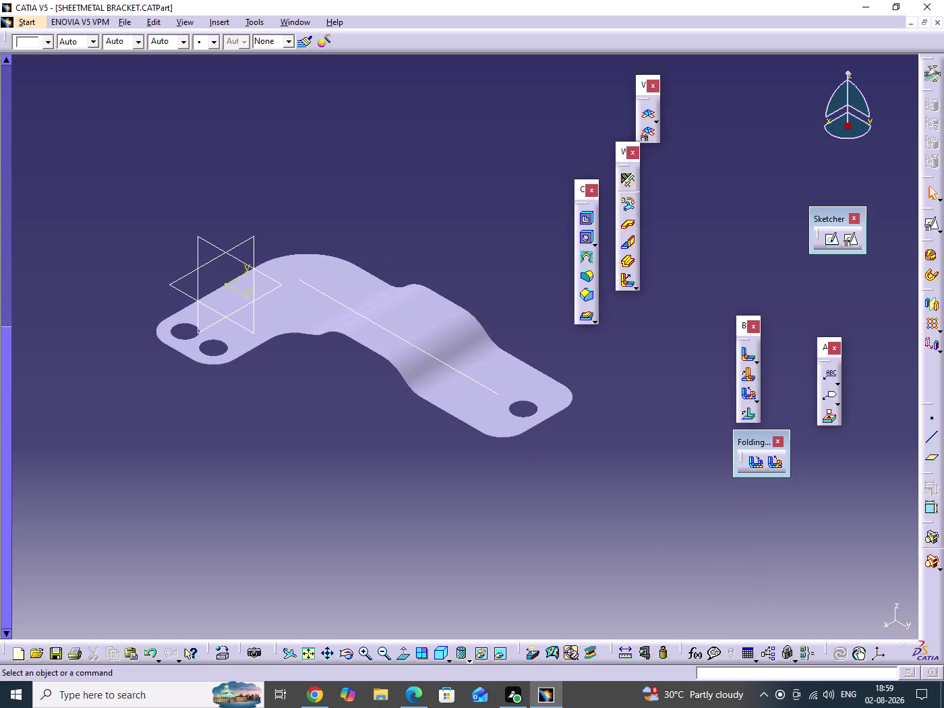
click(860, 548)
key(ctrl+s)
drag(794, 305, 803, 362)
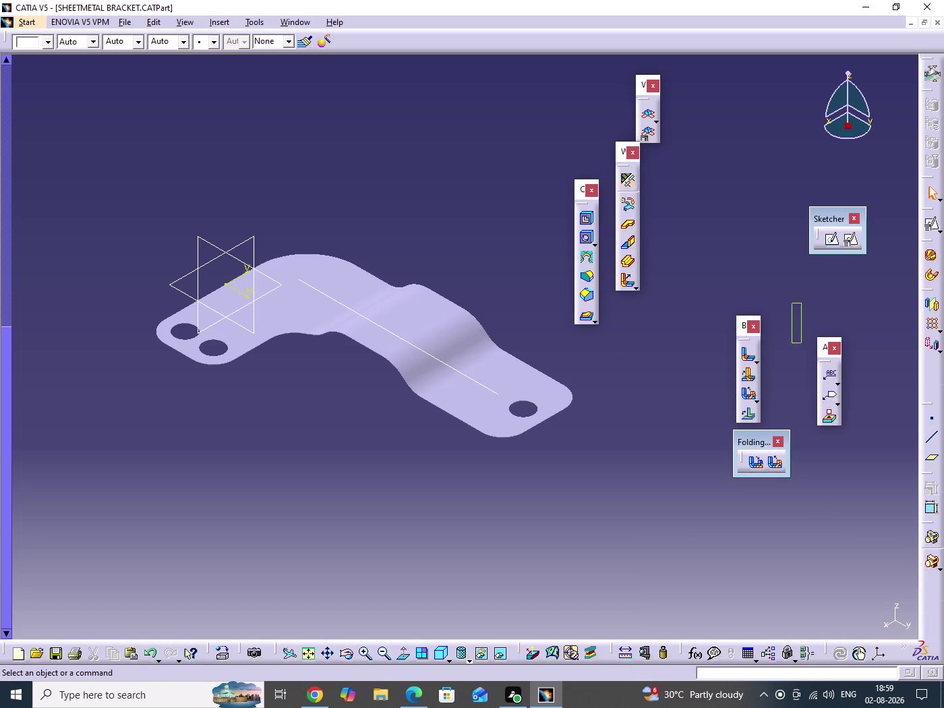
drag(803, 362, 803, 385)
click(595, 319)
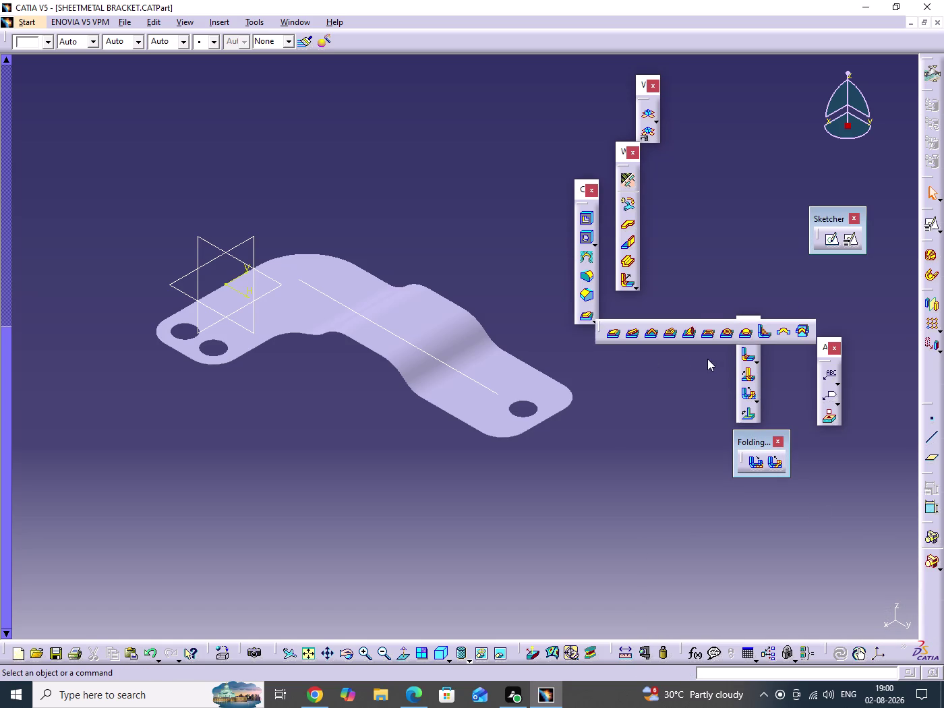
Preview a bead using the new sketch as profile, orbiting to inspect it.
click(630, 333)
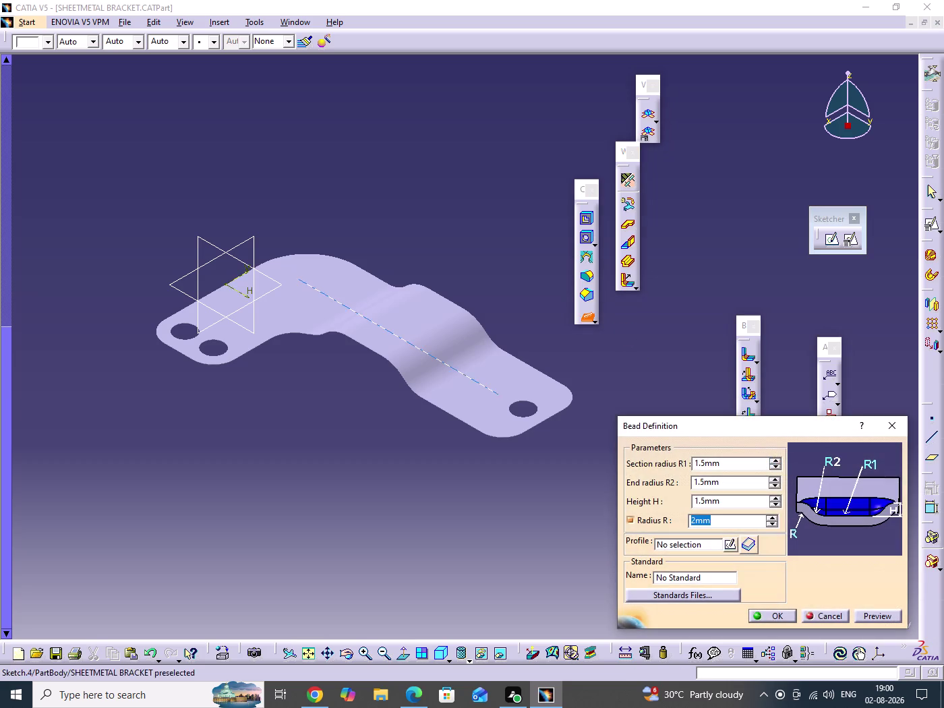
click(326, 297)
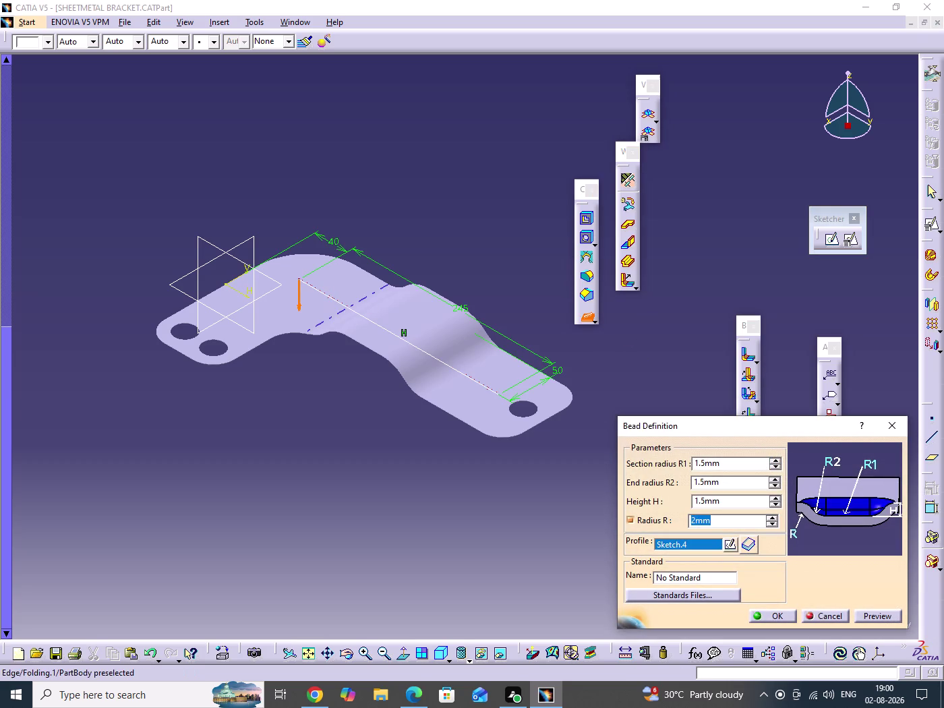
scroll(down, 3)
middle_drag(453, 426, 495, 273)
drag(453, 426, 495, 273)
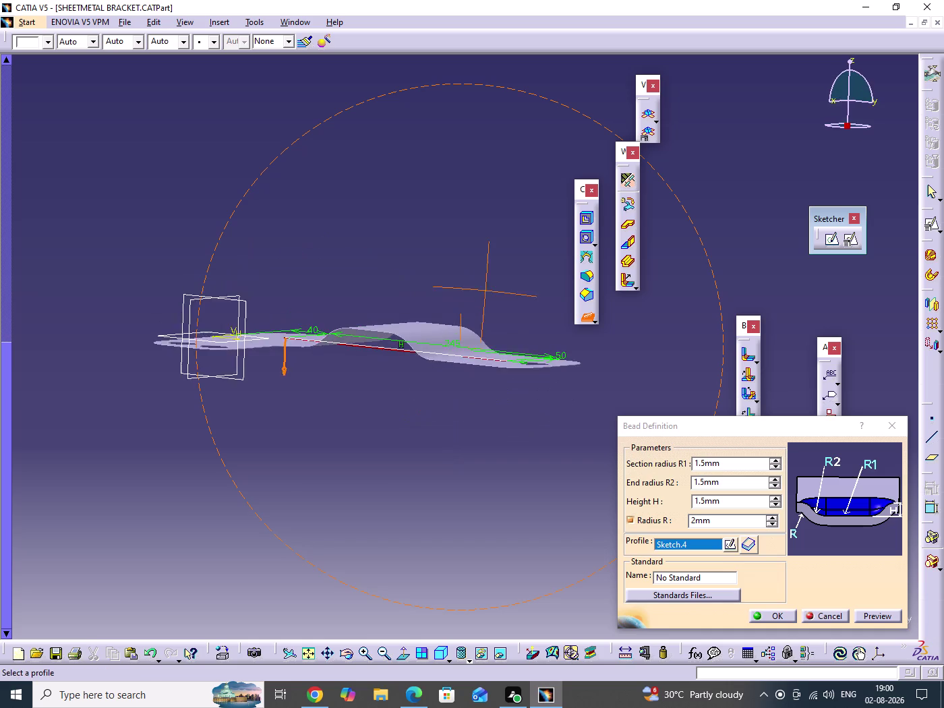
middle_drag(495, 273, 481, 385)
drag(495, 273, 481, 384)
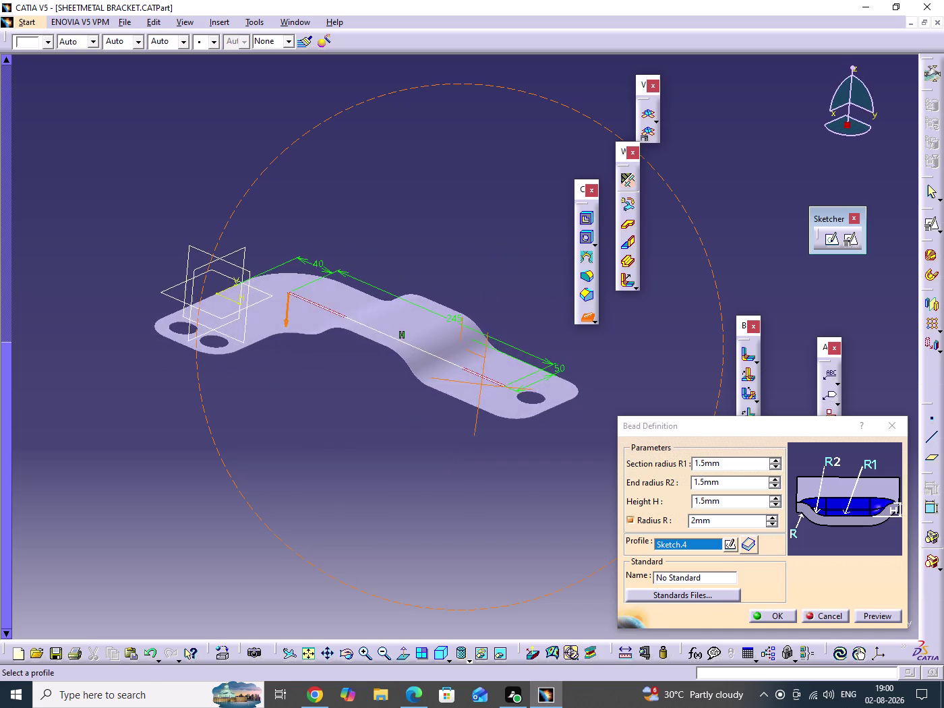
middle_drag(482, 384, 480, 390)
drag(481, 384, 480, 391)
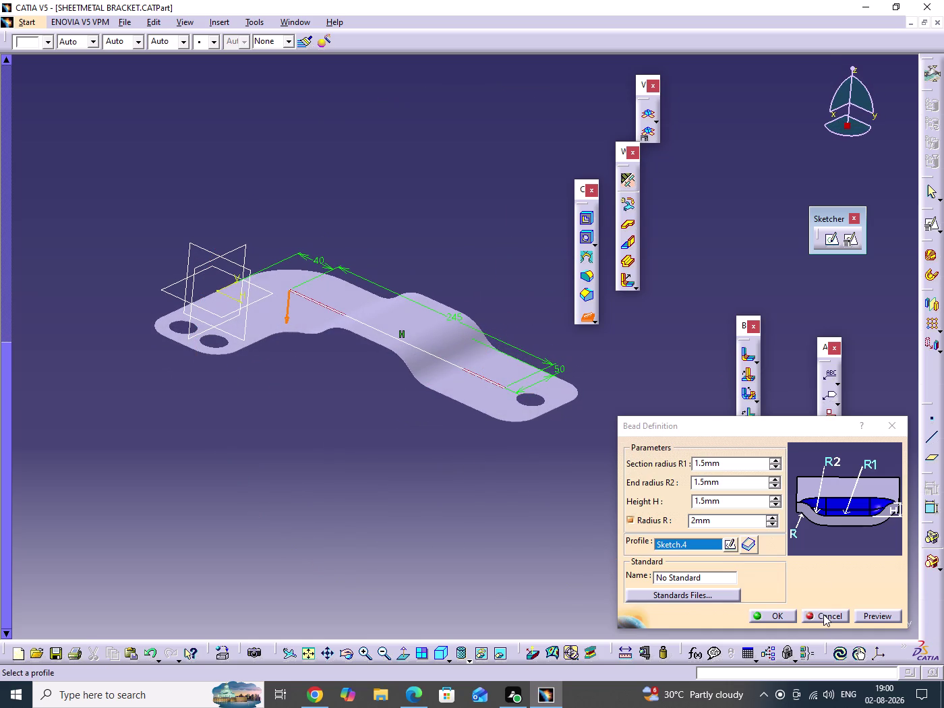
Cancel the bead definition and adjust the view of the folded bracket.
click(823, 615)
click(426, 494)
middle_drag(410, 421, 400, 484)
drag(410, 421, 400, 484)
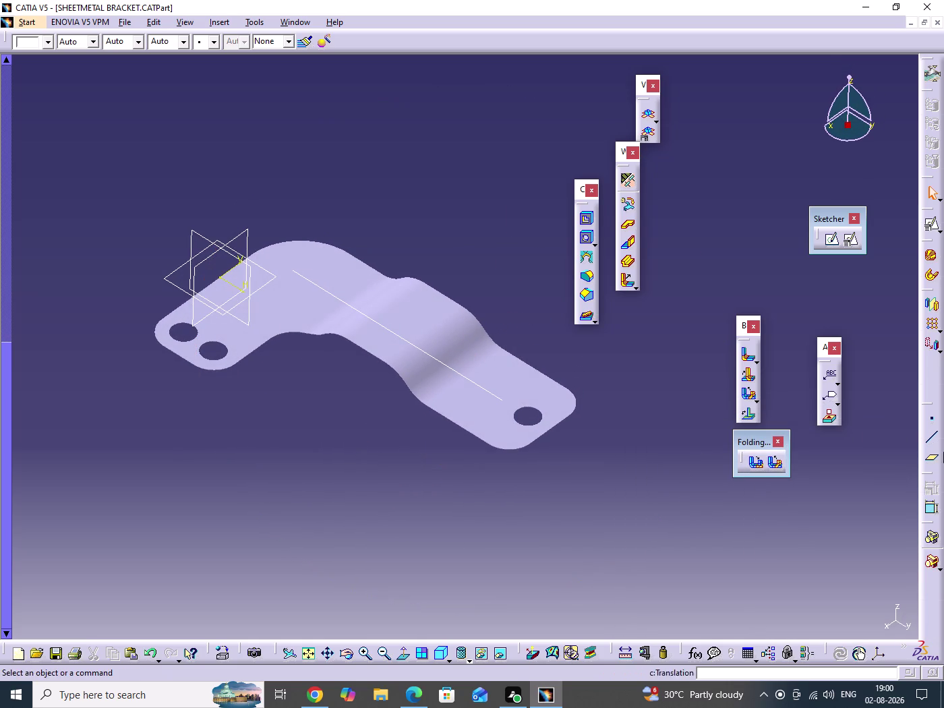
click(675, 411)
key(alt+s)
Switch to the Wireframe and Surface Design workbench and dock its toolbar.
text(MN)
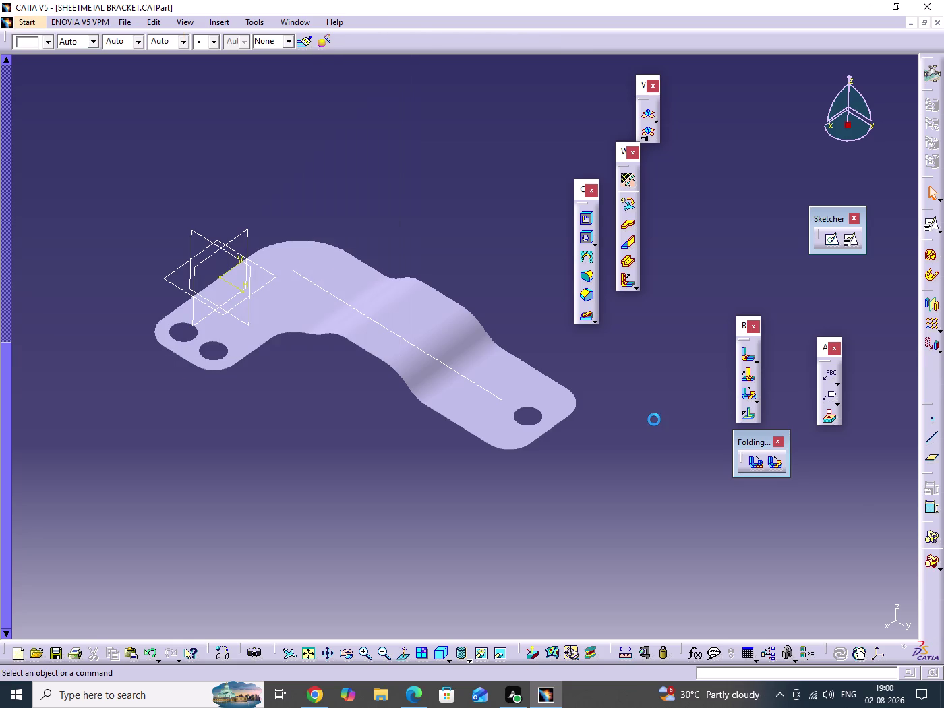
click(639, 442)
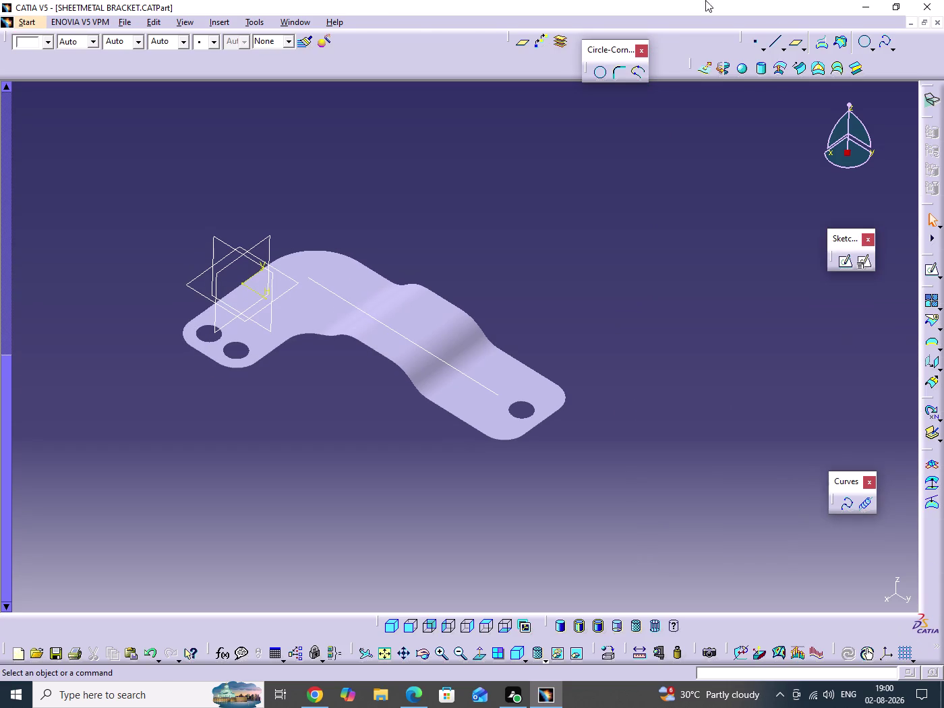
click(689, 196)
click(939, 344)
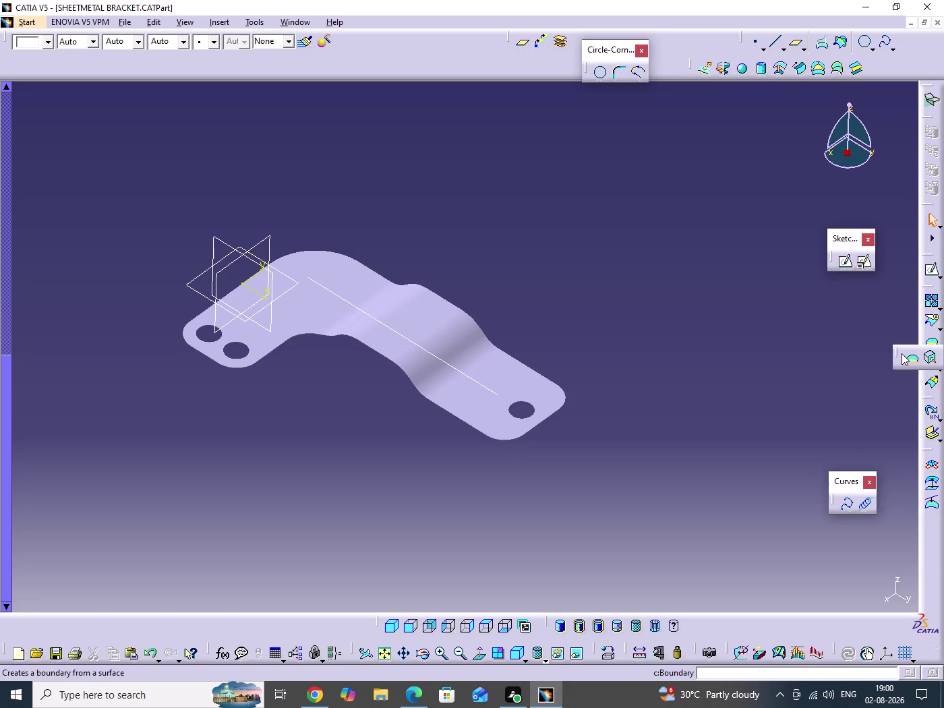
drag(902, 353, 819, 363)
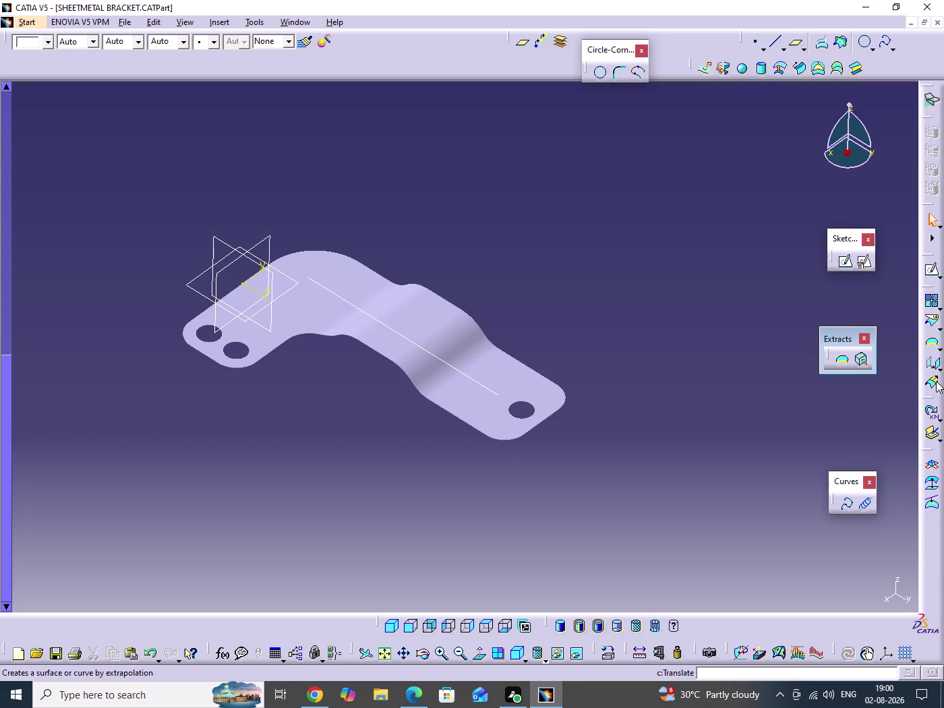
click(676, 236)
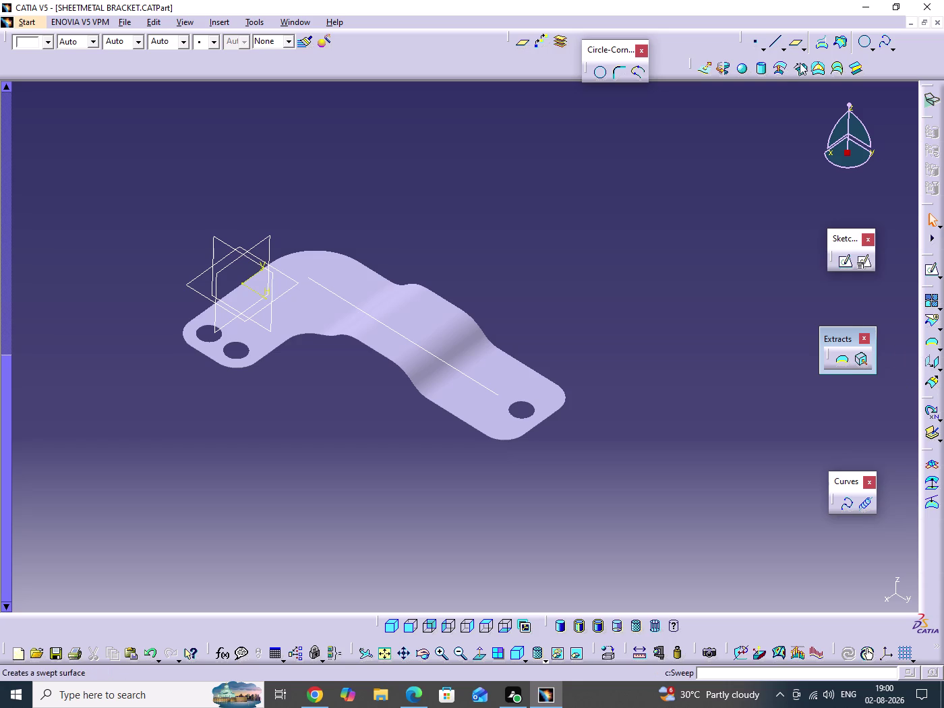
Project Sketch.4 onto the Folding.1 bracket surface.
click(817, 45)
click(329, 291)
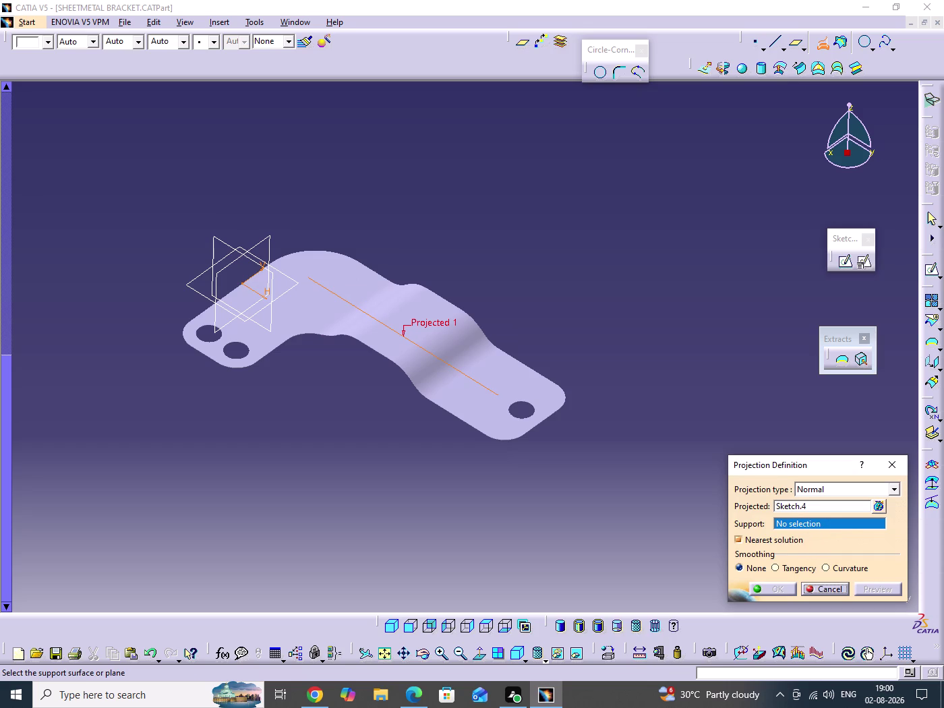
click(376, 333)
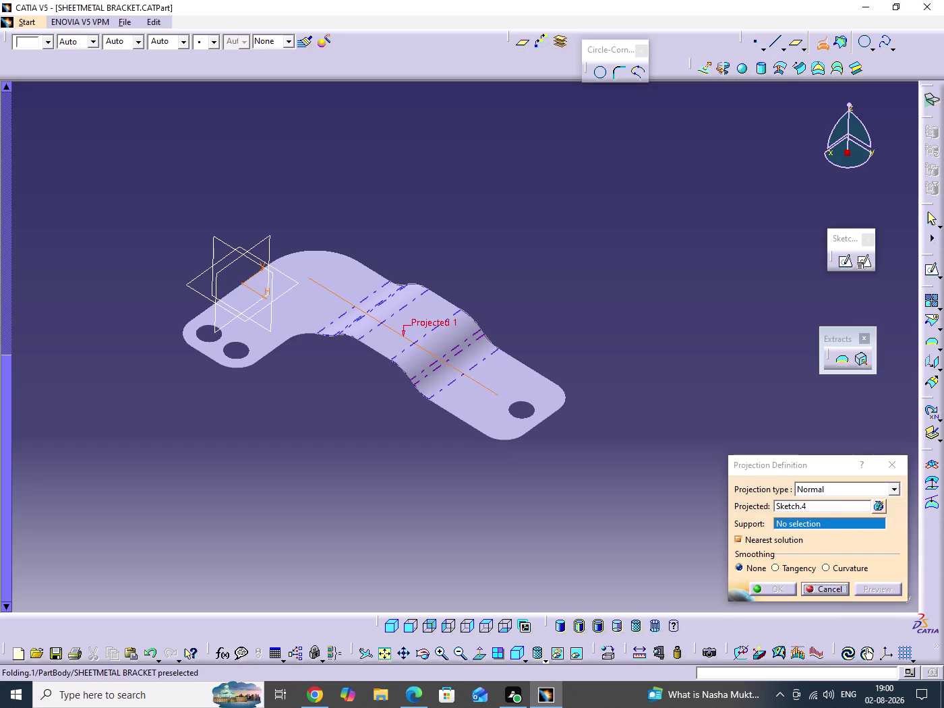
click(771, 586)
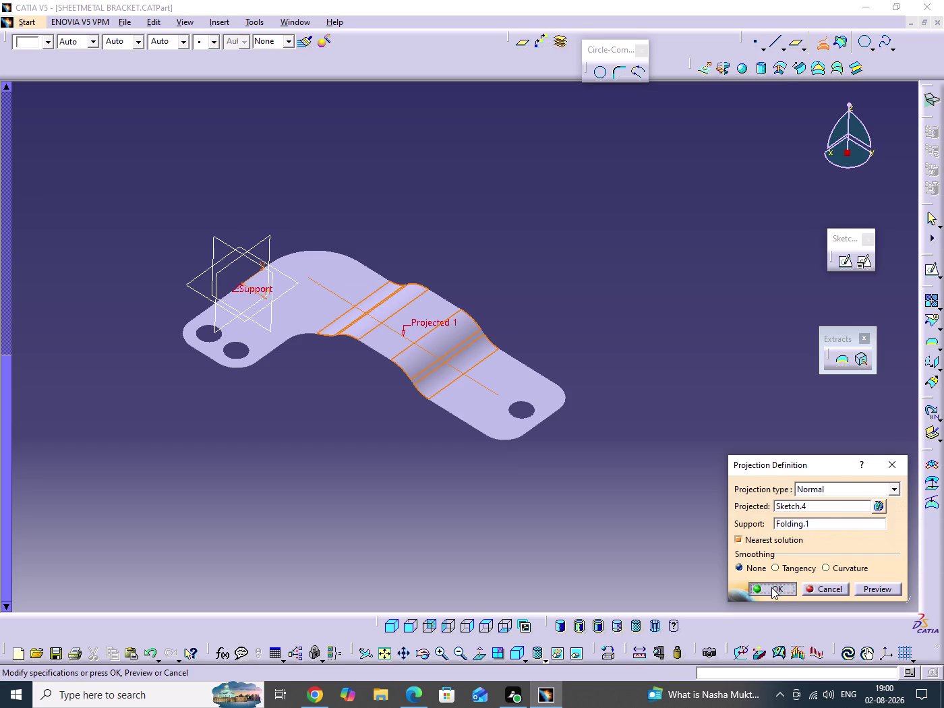
click(658, 418)
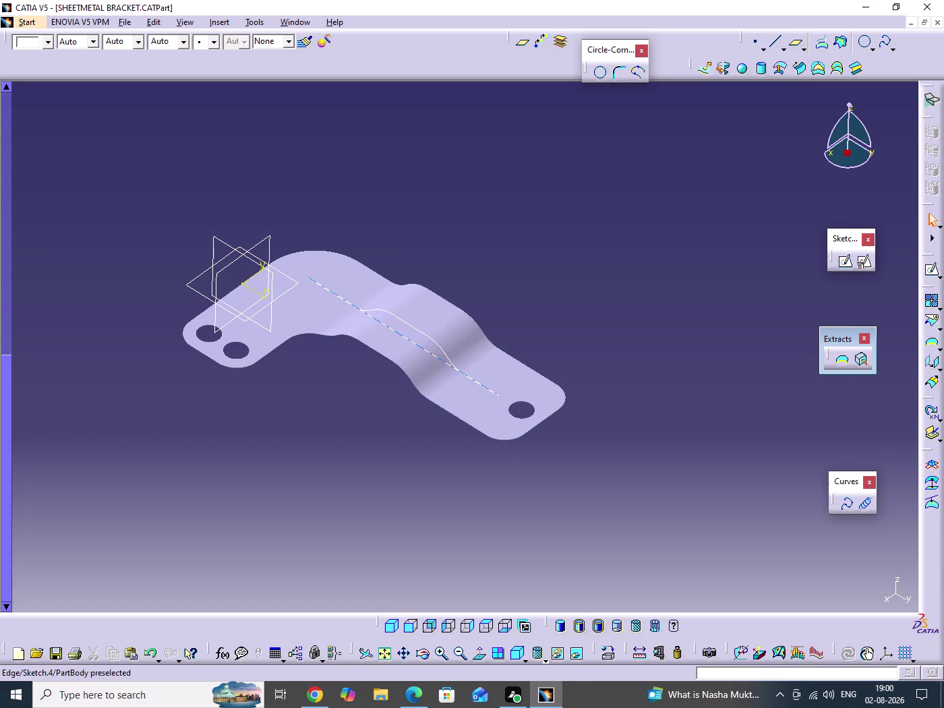
Hide the original straight Sketch.4.
right_click(401, 336)
click(436, 382)
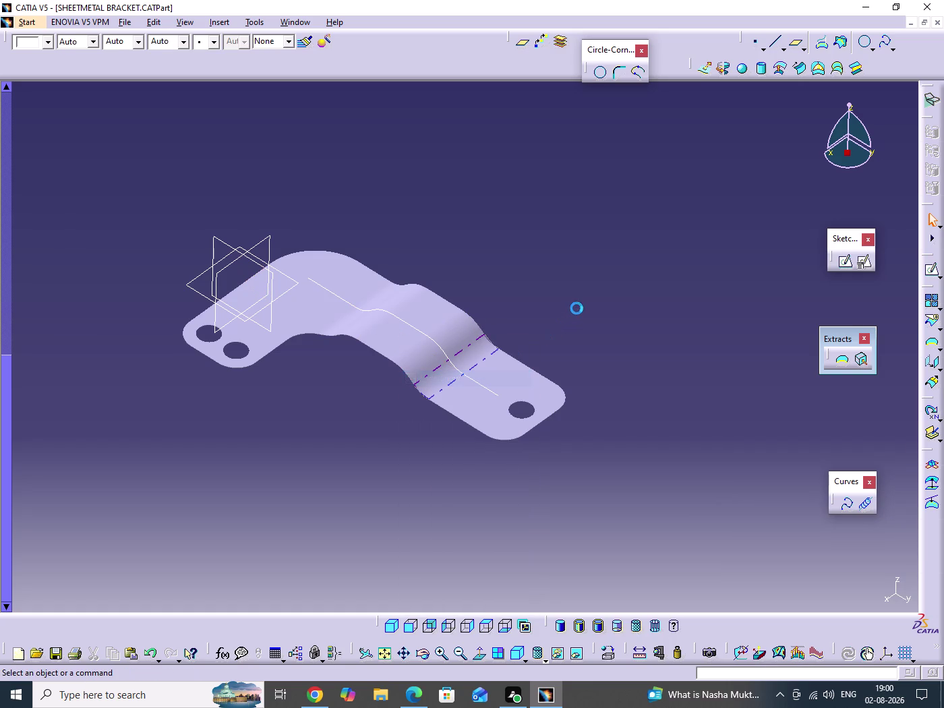
click(576, 308)
key(alt+s)
key(m)
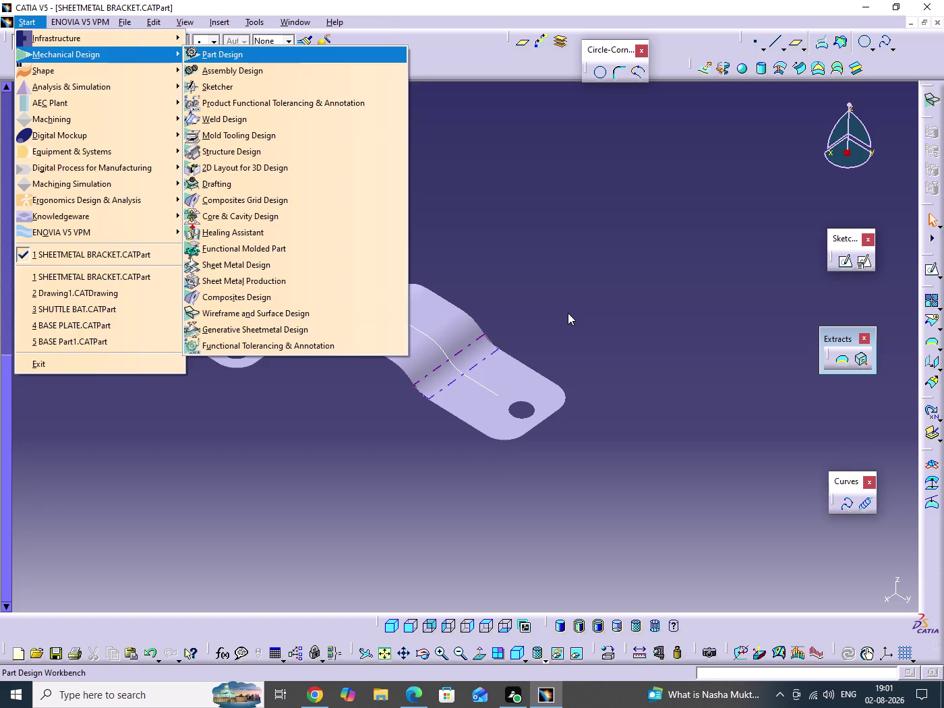
Return to Generative Sheetmetal Design and start a bead with Project.1 as profile.
key(g)
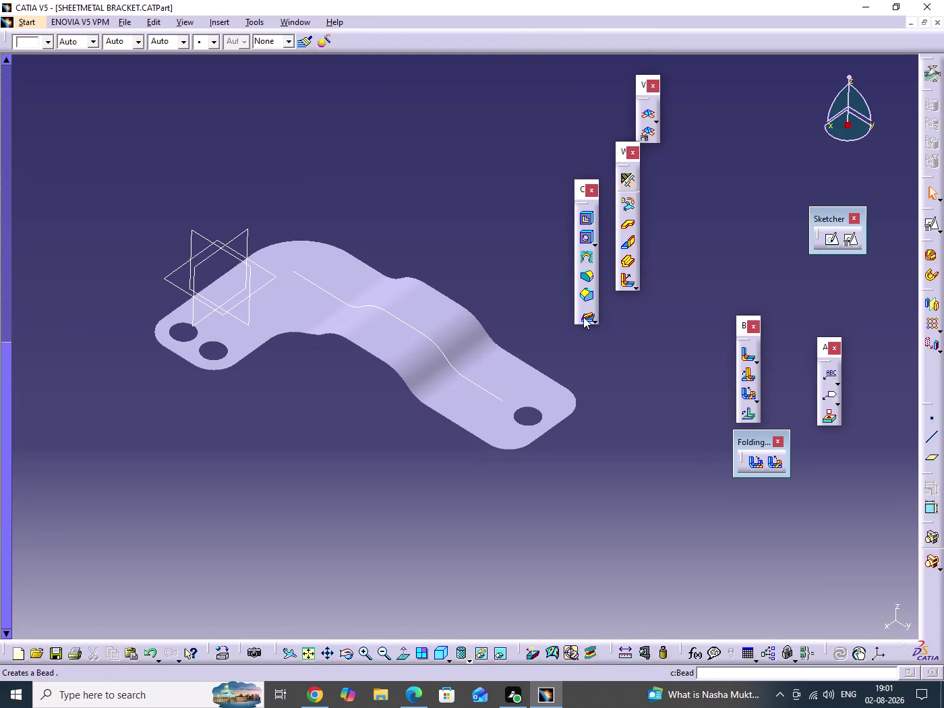
click(583, 316)
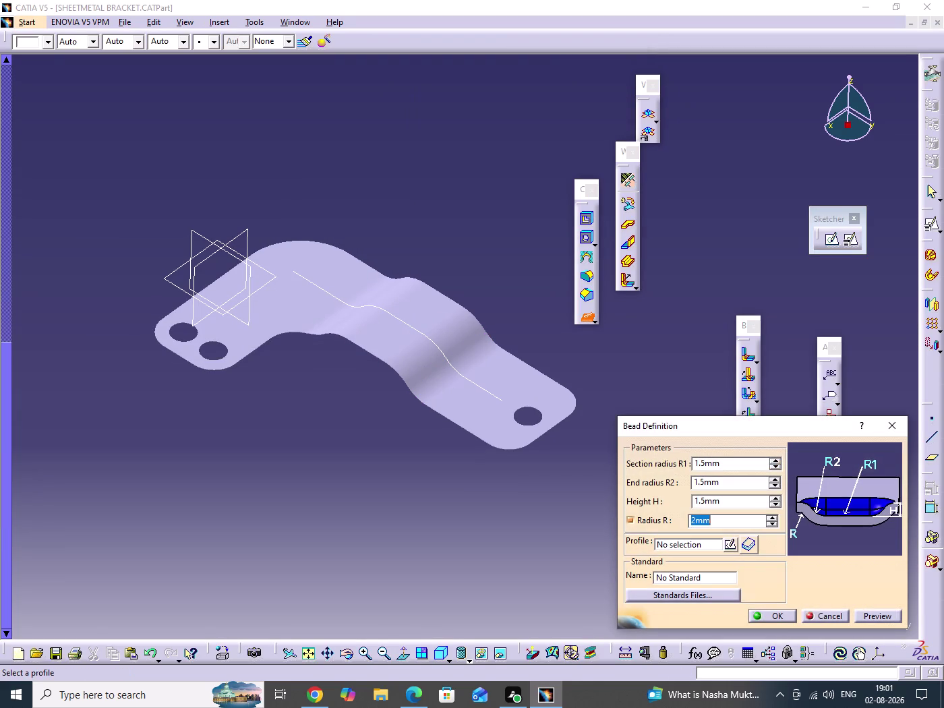
click(402, 326)
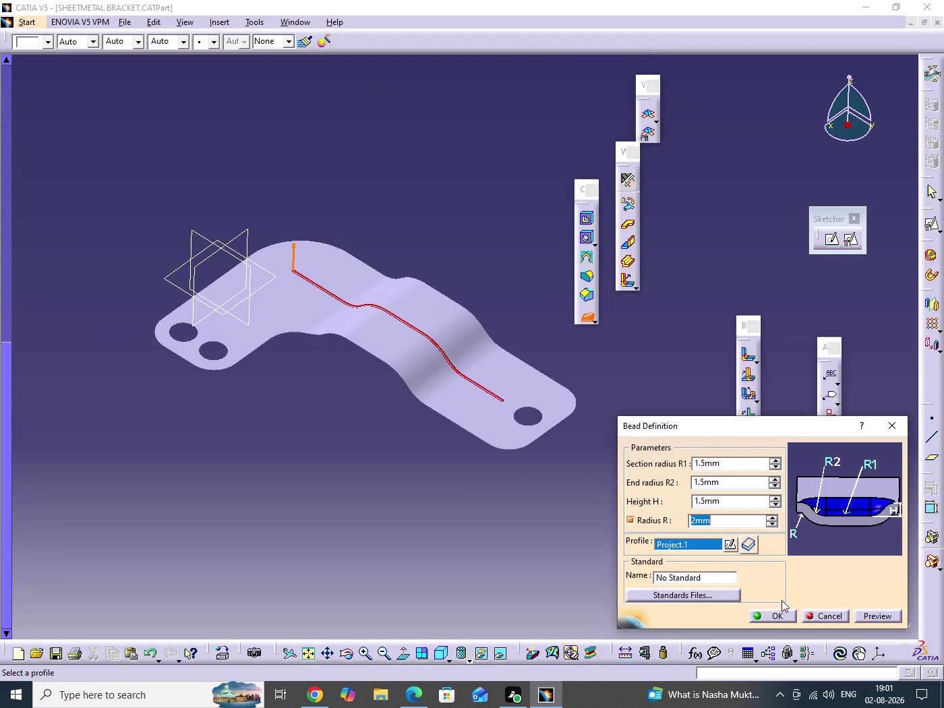
Check Section A-A in the reference PDF drawing, then return to the bead settings.
click(414, 697)
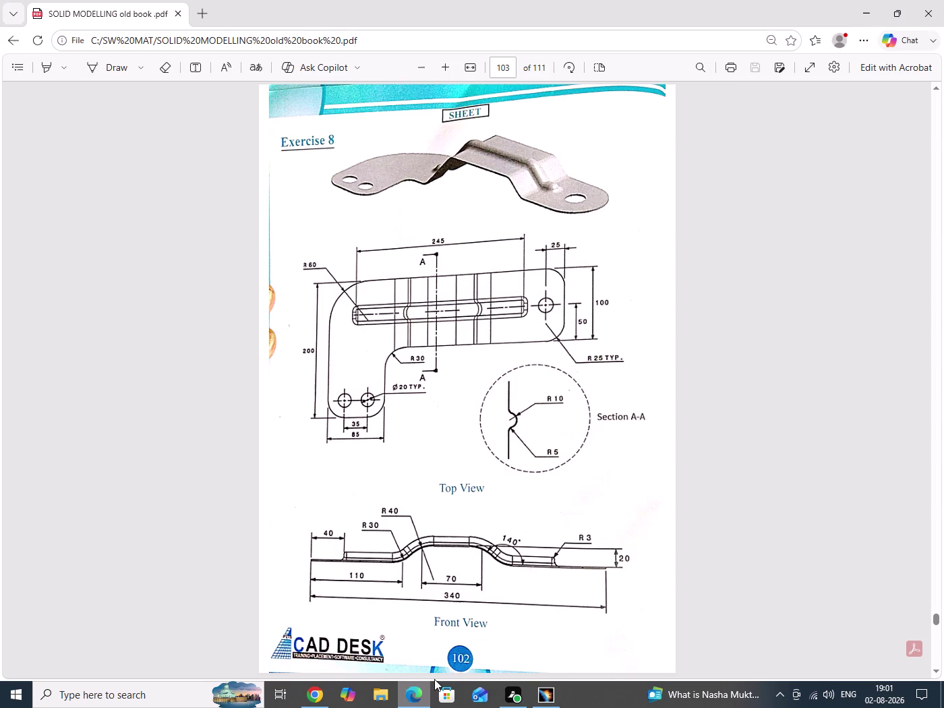
middle_drag(544, 457, 544, 456)
click(545, 456)
middle_drag(544, 456, 551, 435)
scroll(up, 3)
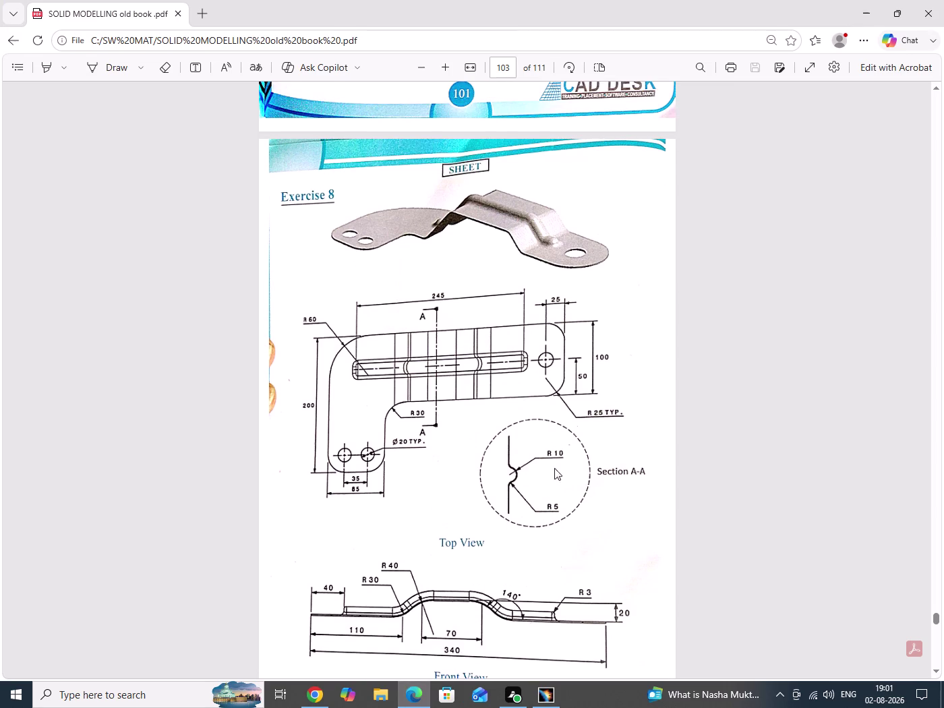
scroll(up, 3)
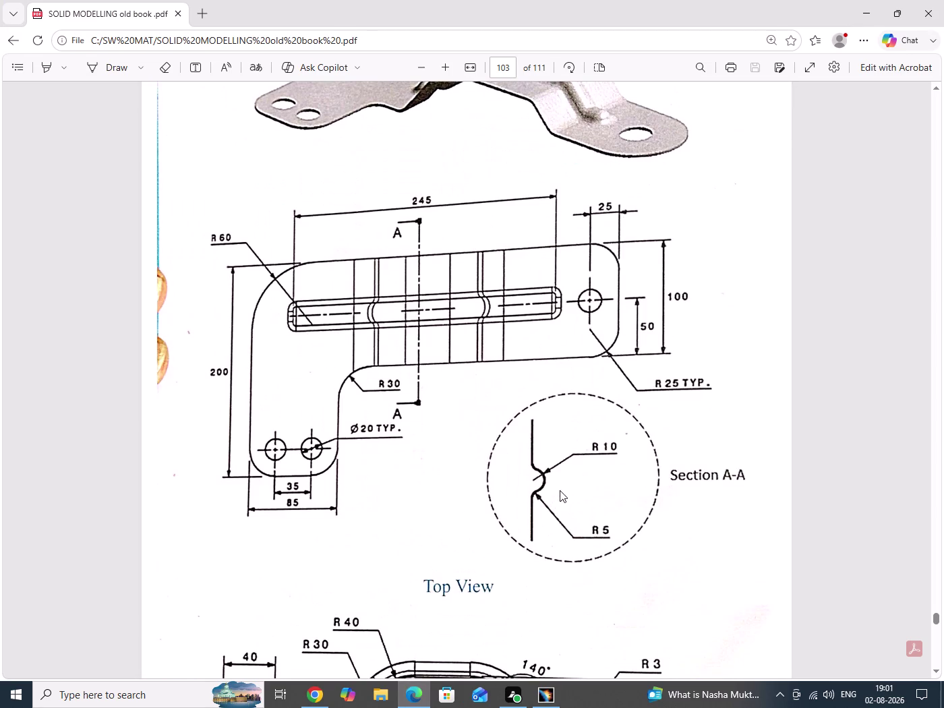
click(858, 16)
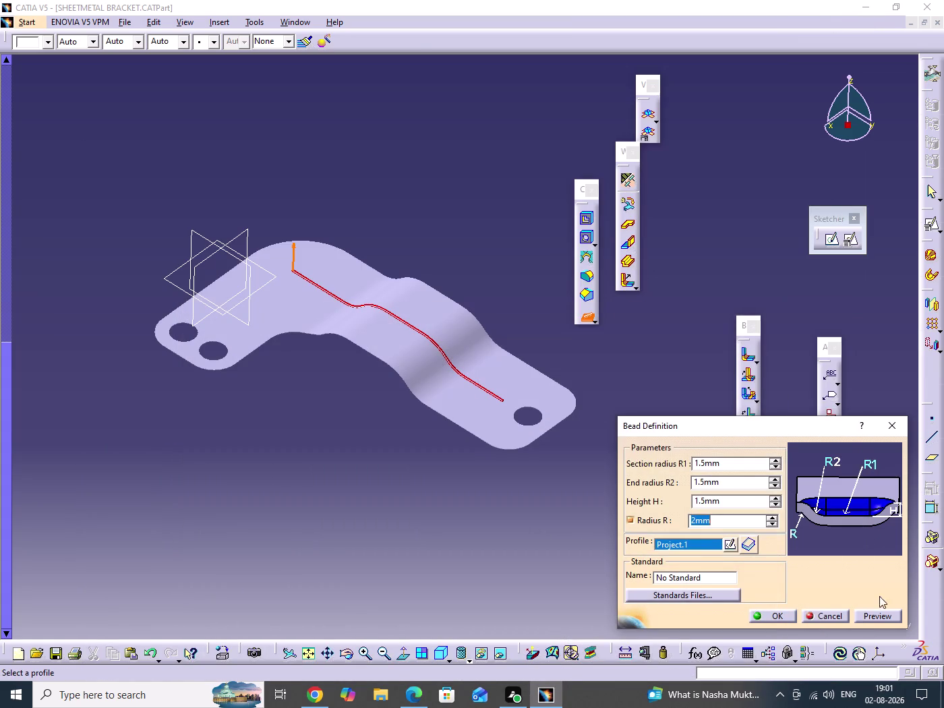
Set the bead section radius R1 and end radius R2 to 10mm.
click(732, 472)
double_click(734, 464)
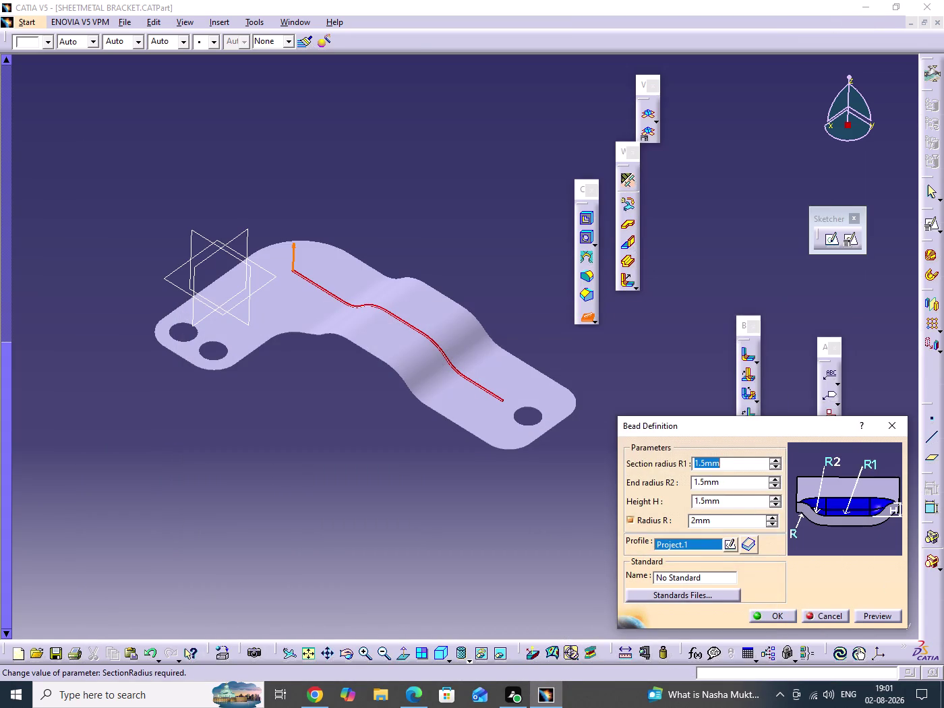
text(10)
double_click(725, 481)
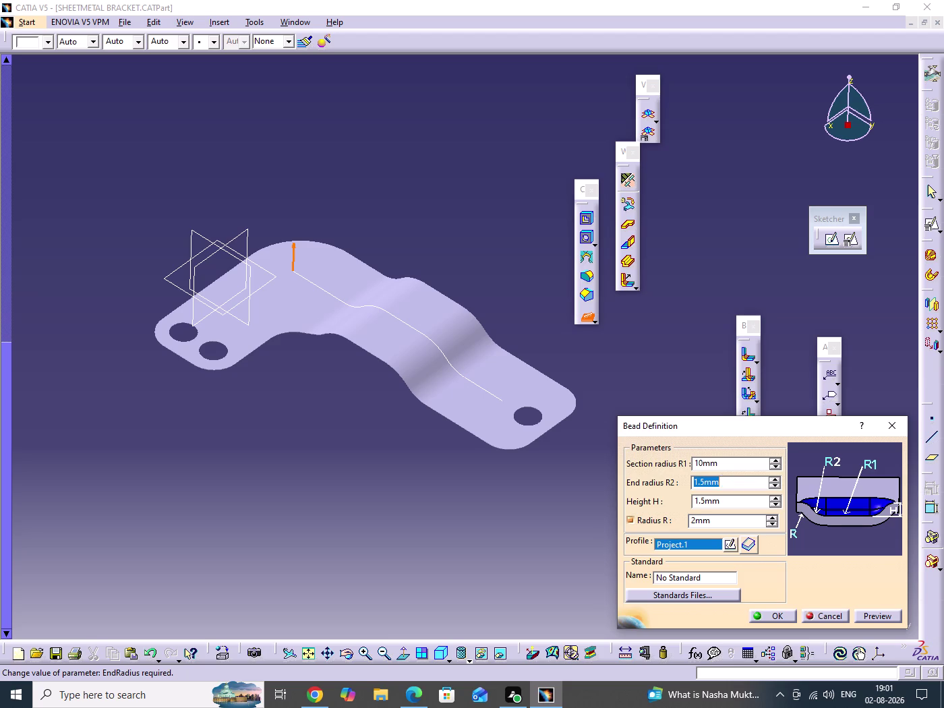
key(1)
key(0)
click(569, 537)
Set bead height H to 5mm and radius R to 3mm, preview, and confirm.
double_click(718, 499)
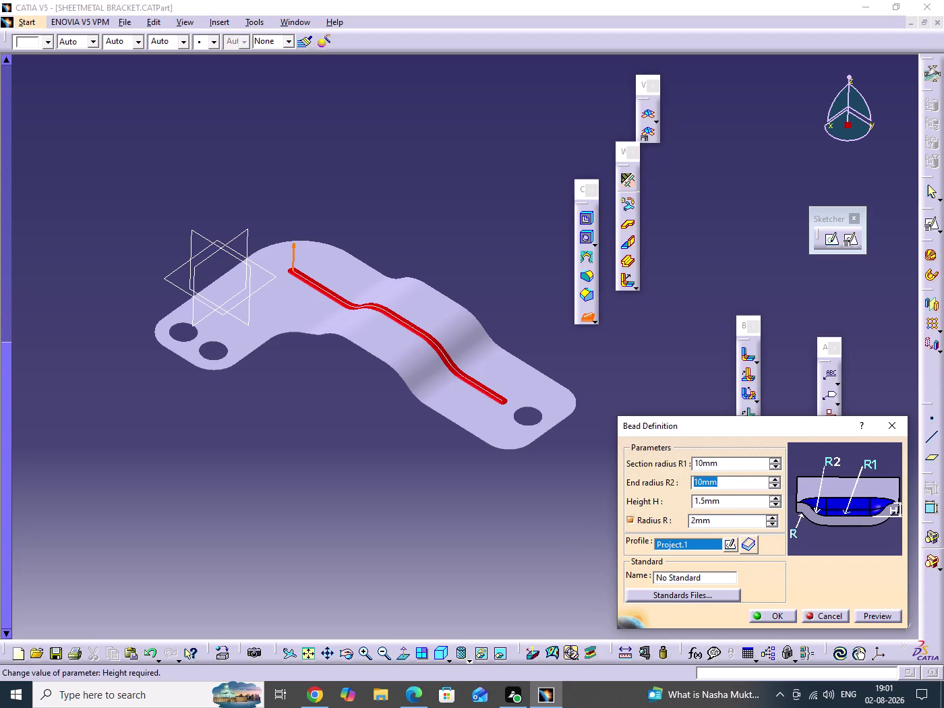
key(5)
click(569, 536)
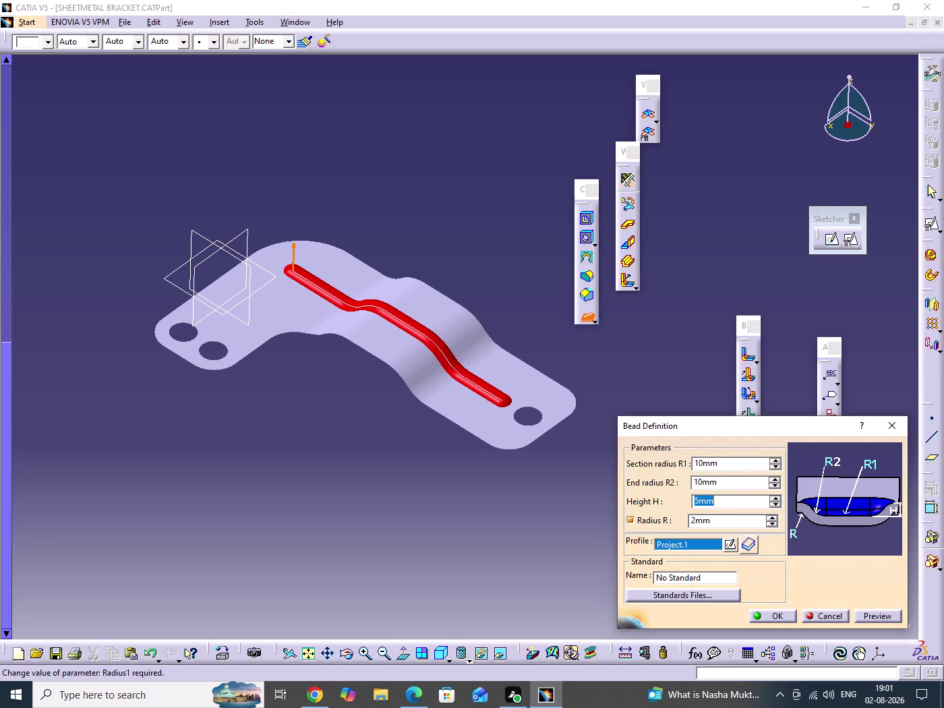
double_click(720, 525)
key(3)
click(423, 540)
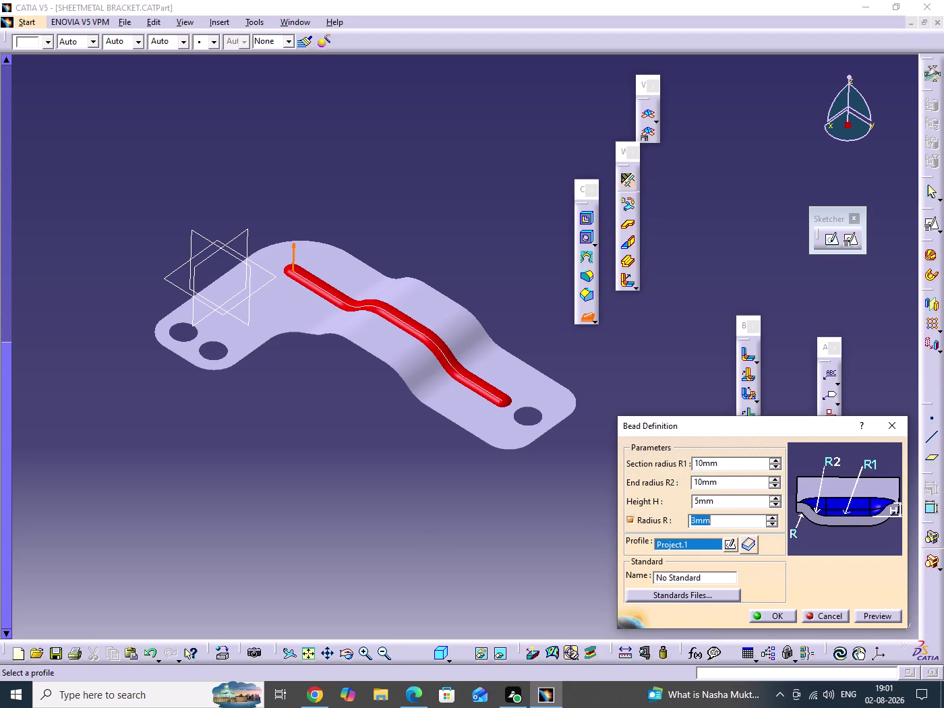
click(864, 611)
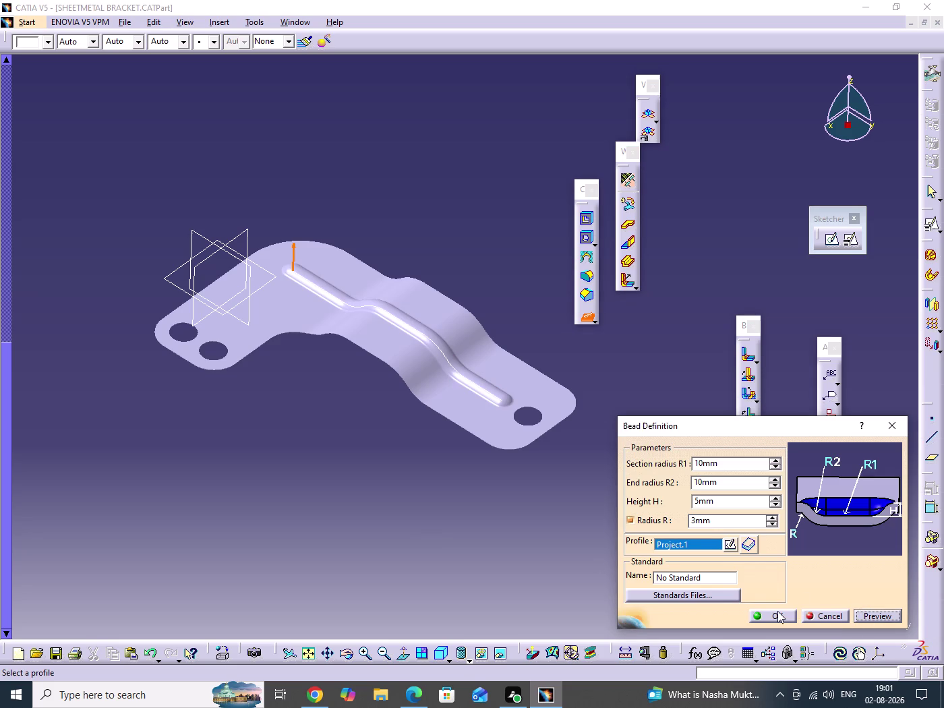
click(776, 611)
Save the beaded part and switch to the standard isometric view.
click(358, 511)
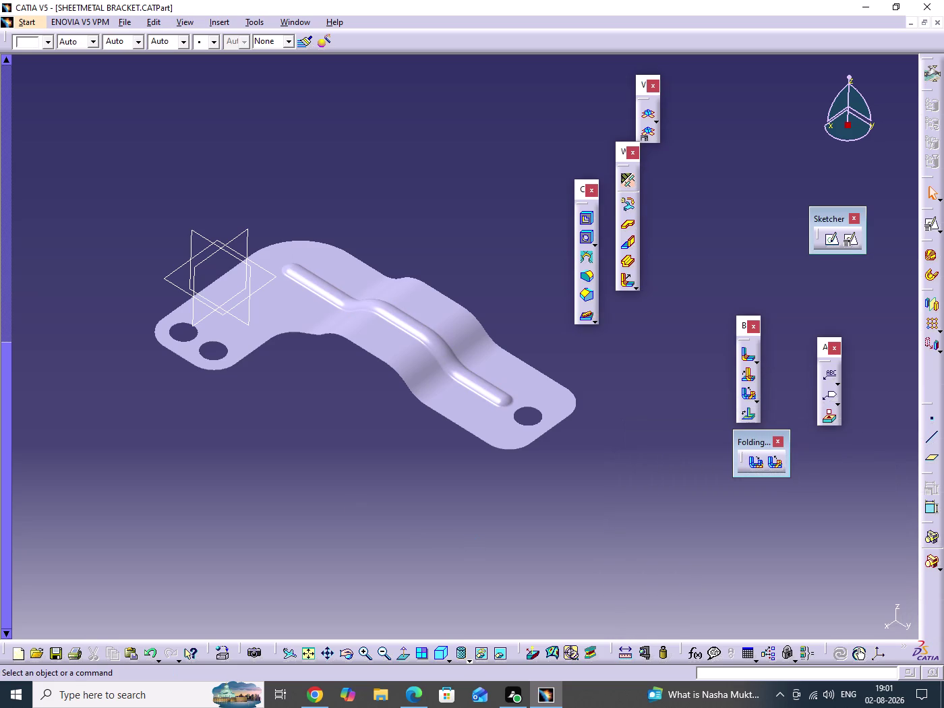
key(ctrl+s)
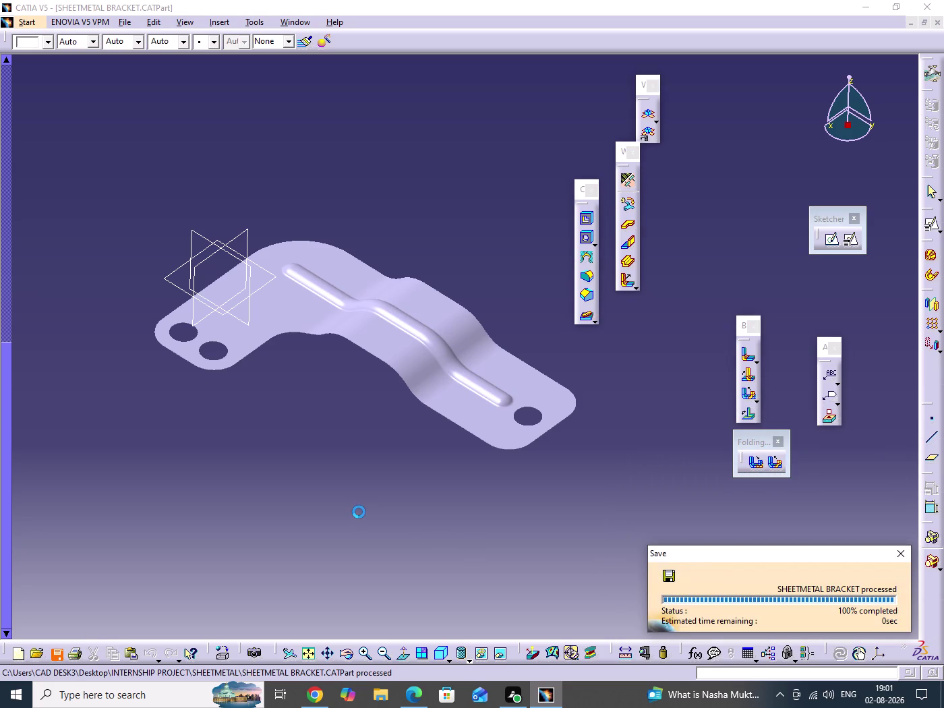
double_click(358, 511)
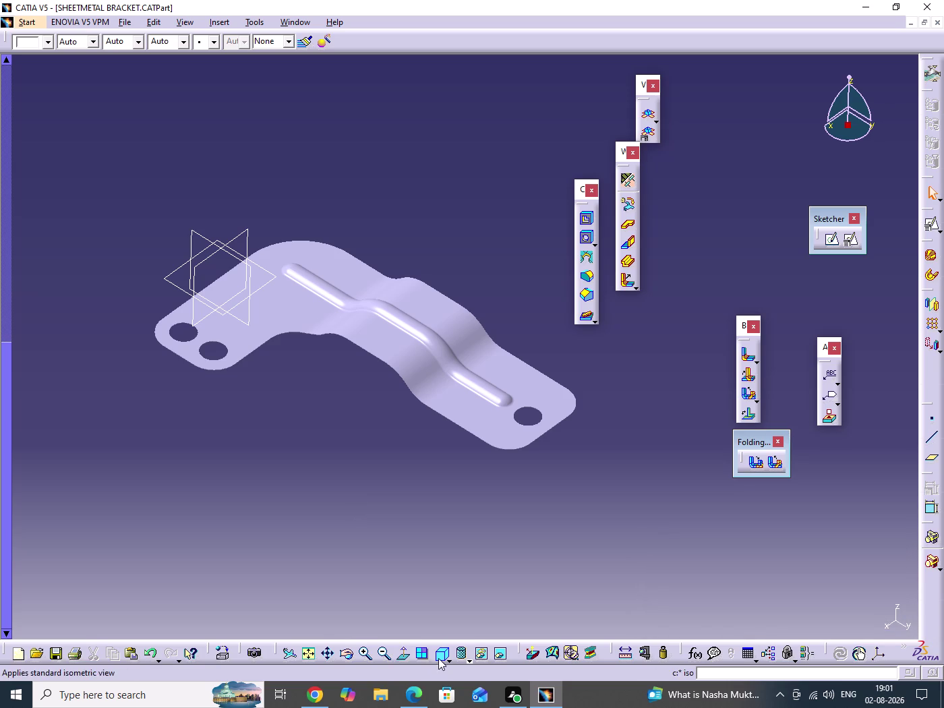
click(439, 654)
Hide the reference planes and save the part again.
click(359, 519)
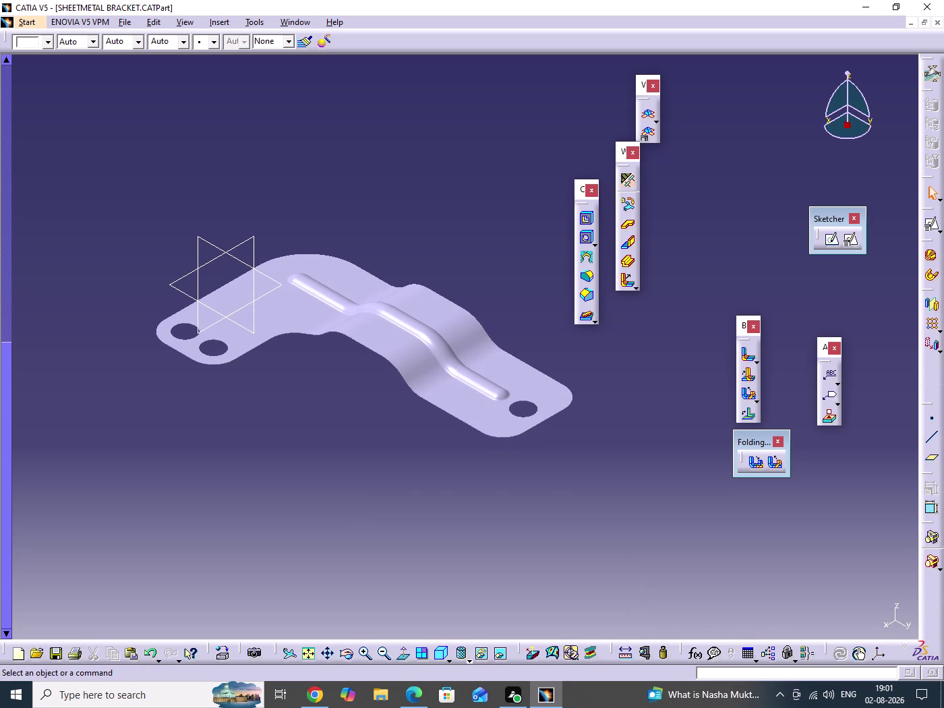
drag(145, 163, 362, 503)
right_click(254, 298)
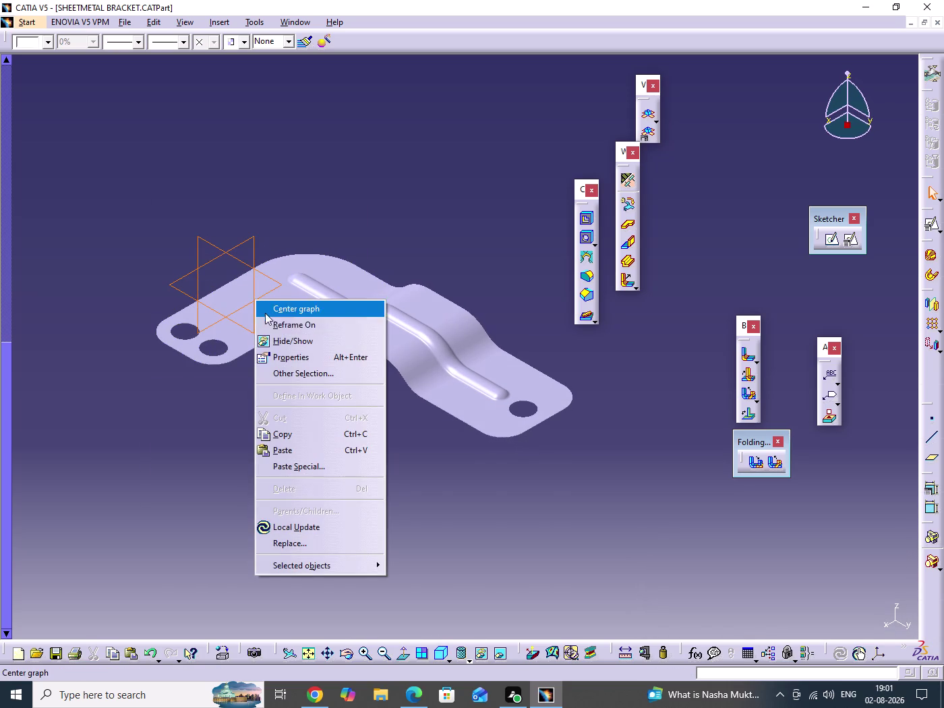
click(273, 336)
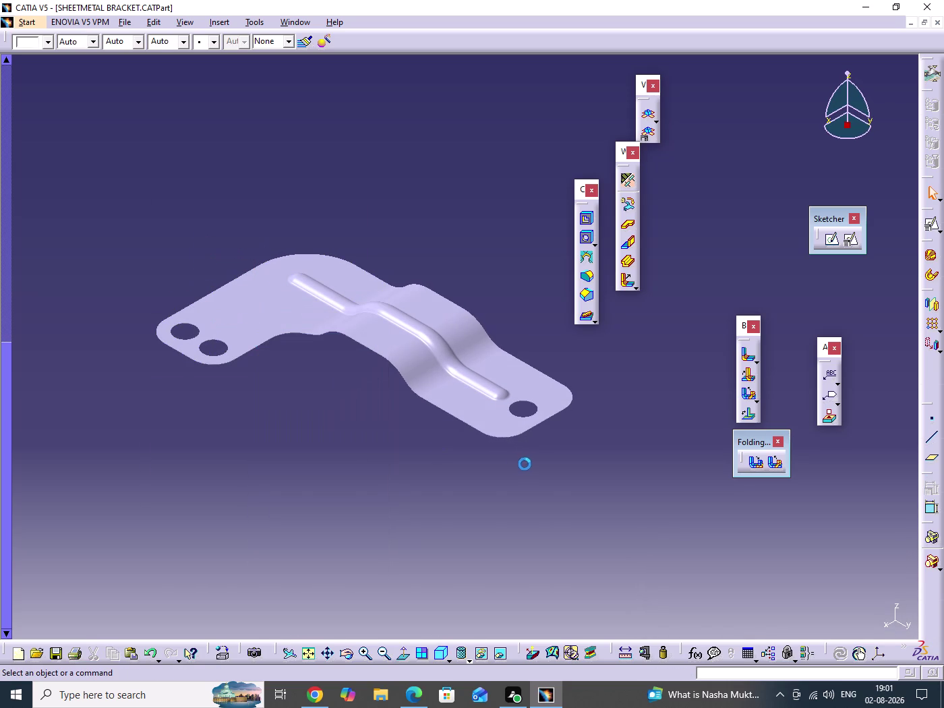
drag(542, 469, 563, 500)
key(ctrl+s)
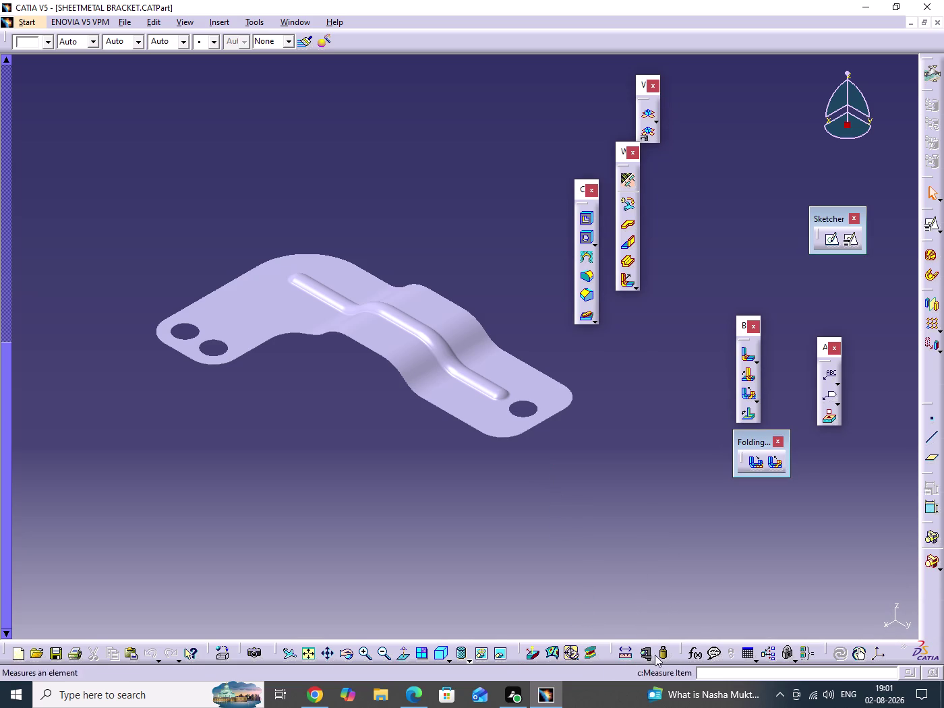
click(608, 549)
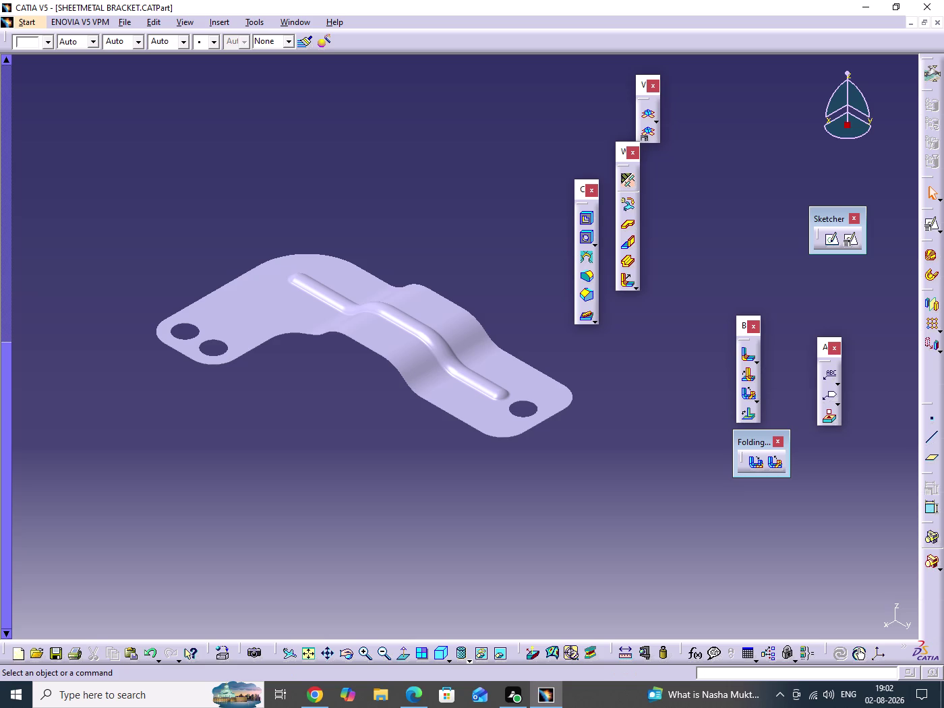
key(alt+s)
key(m)
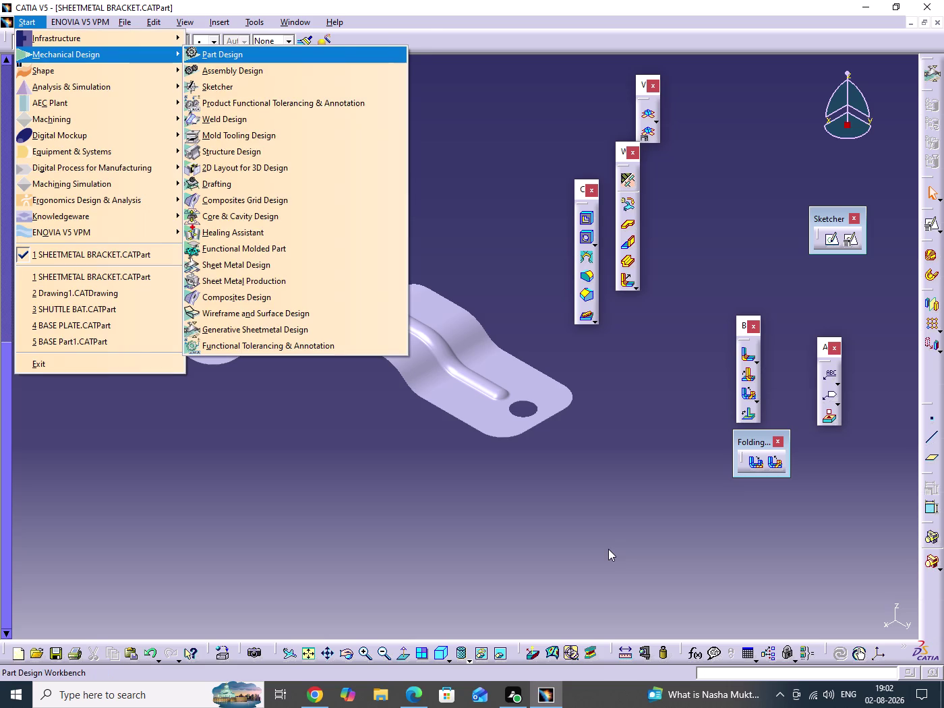
key(p)
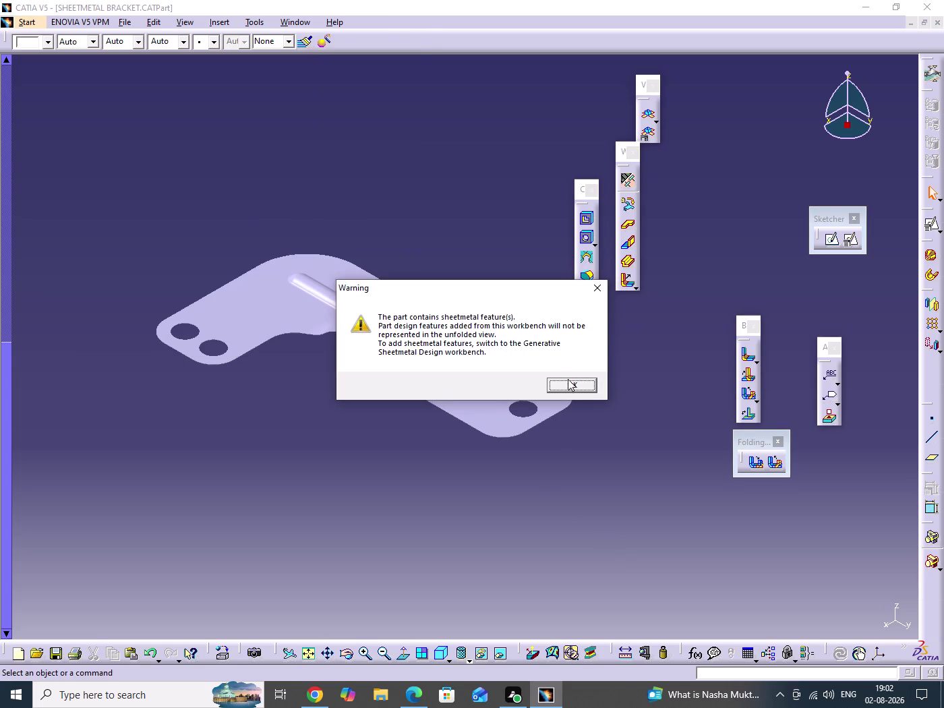
click(566, 388)
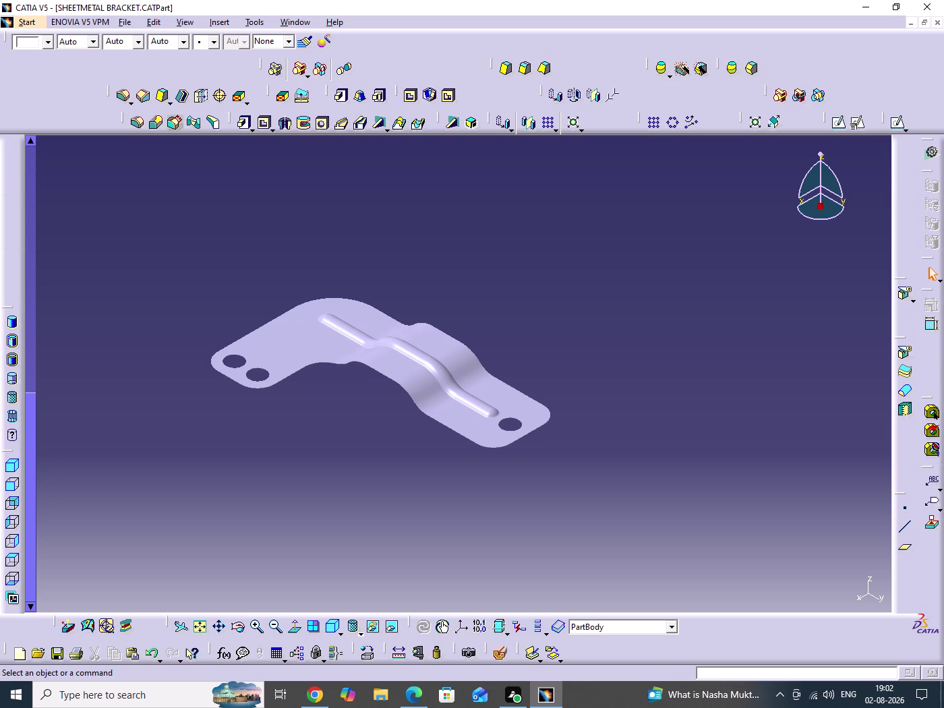
key(alt+s)
key(m)
key(g)
click(225, 657)
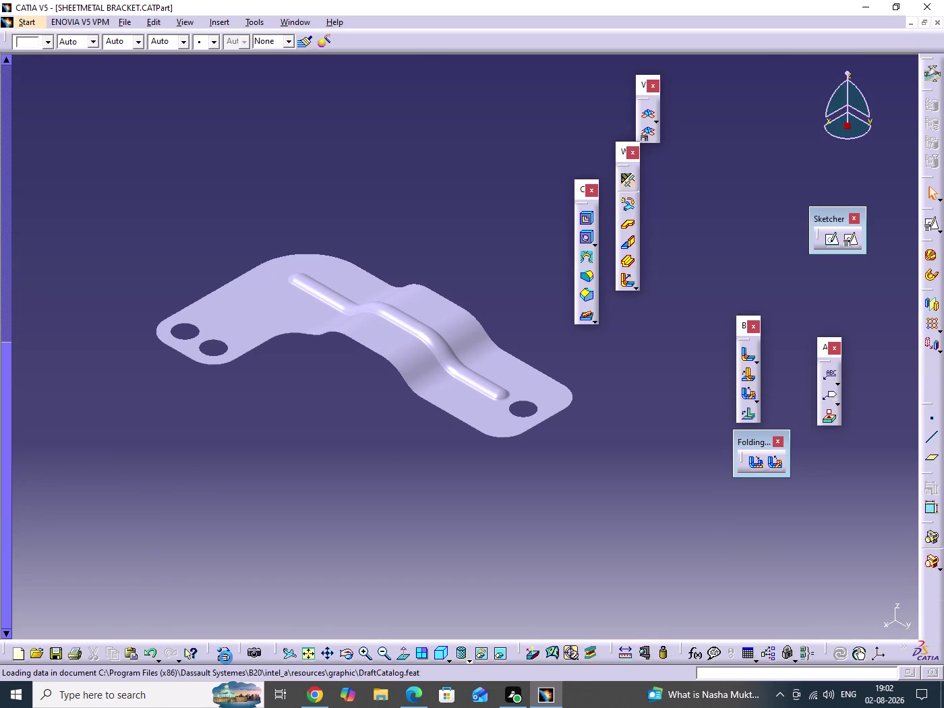
Apply Aluminium from the material library to PartBody and save the part.
click(539, 228)
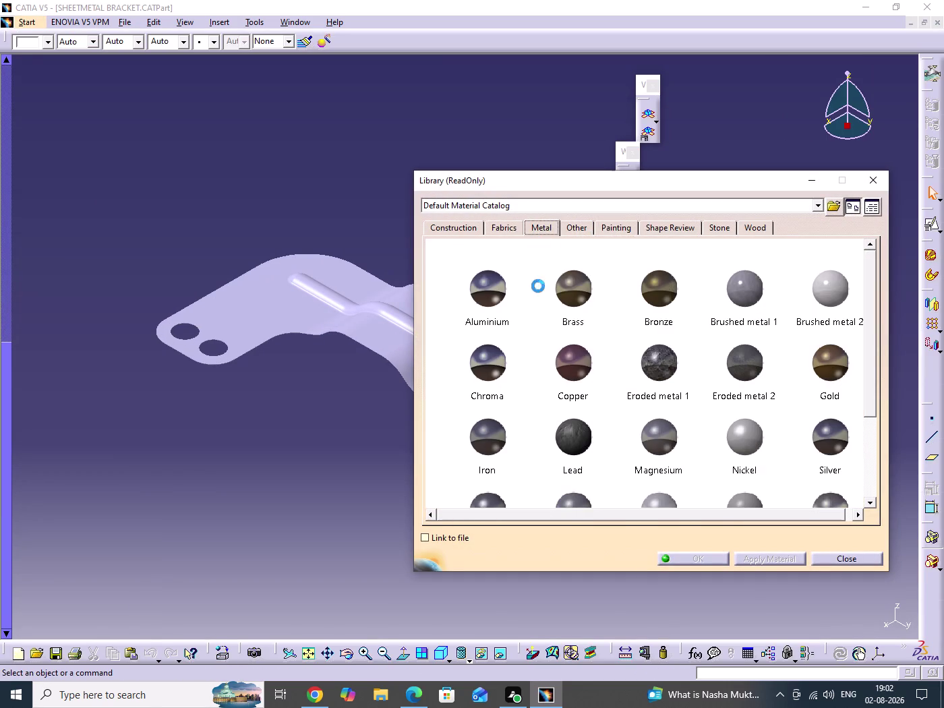
click(495, 298)
scroll(up, 3)
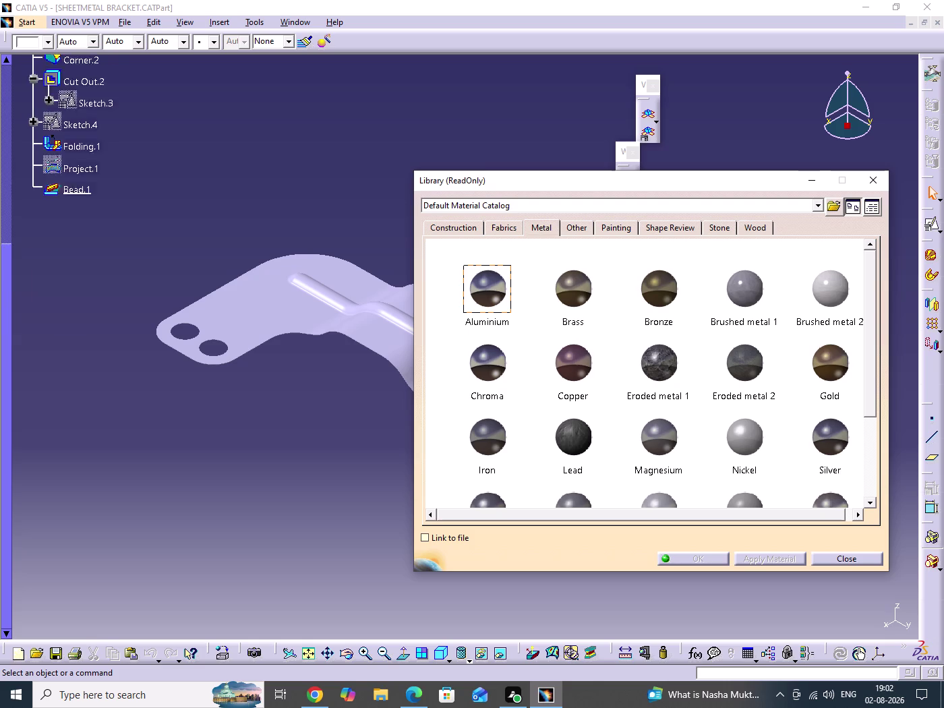
scroll(up, 3)
scroll(up, 3)
click(92, 354)
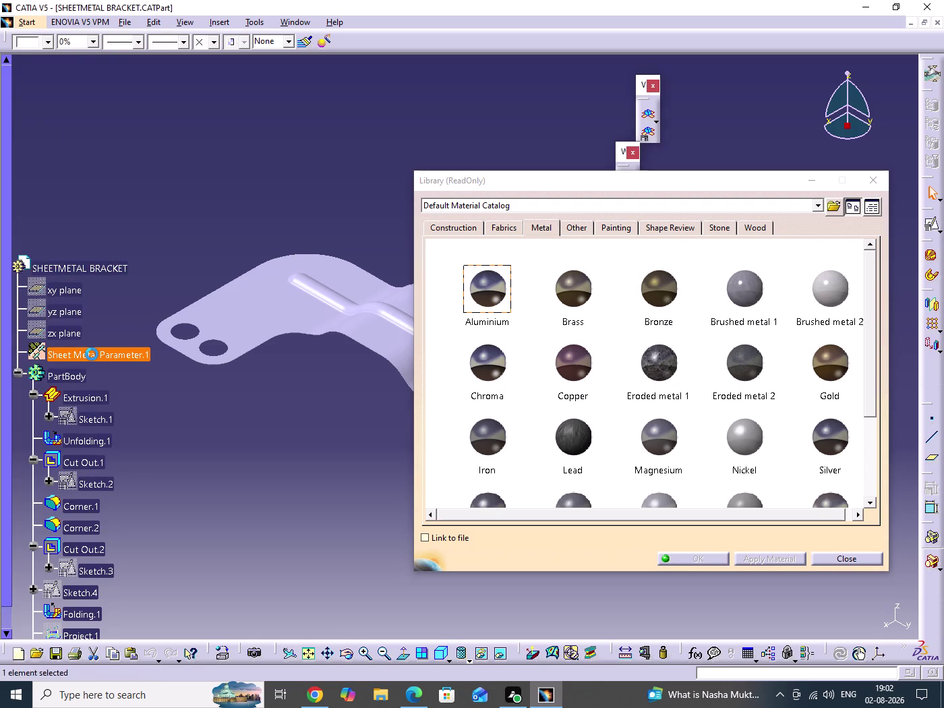
click(70, 374)
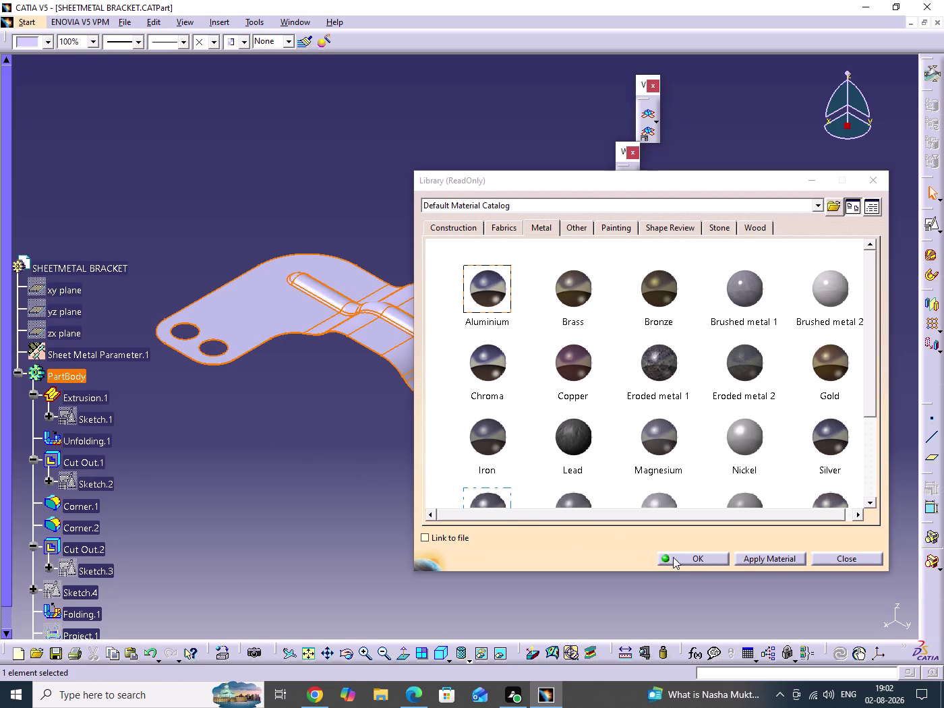
click(672, 557)
click(368, 487)
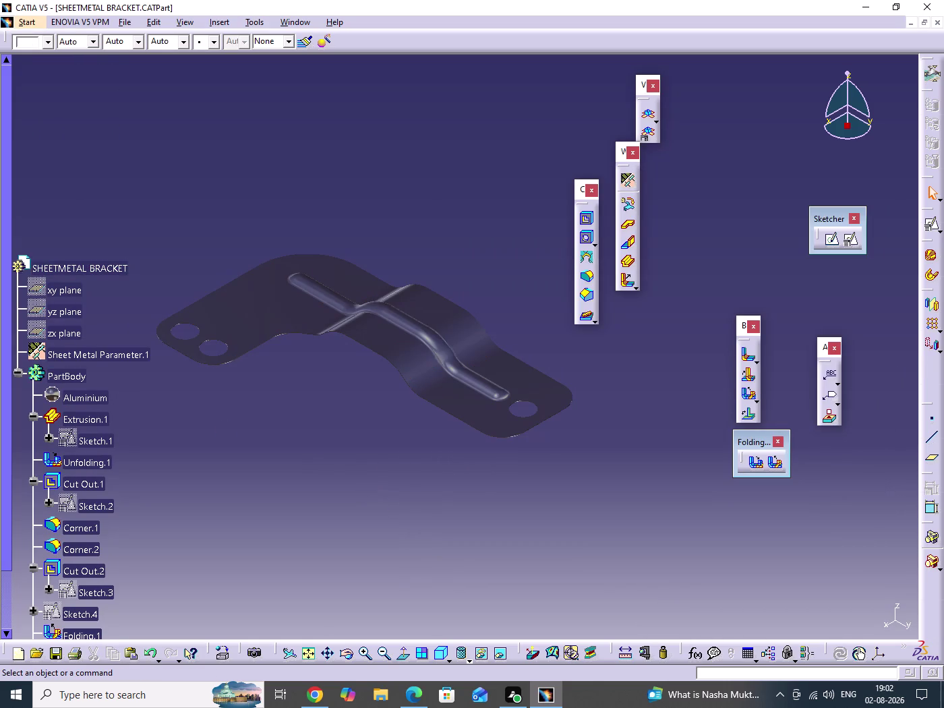
click(19, 376)
scroll(down, 3)
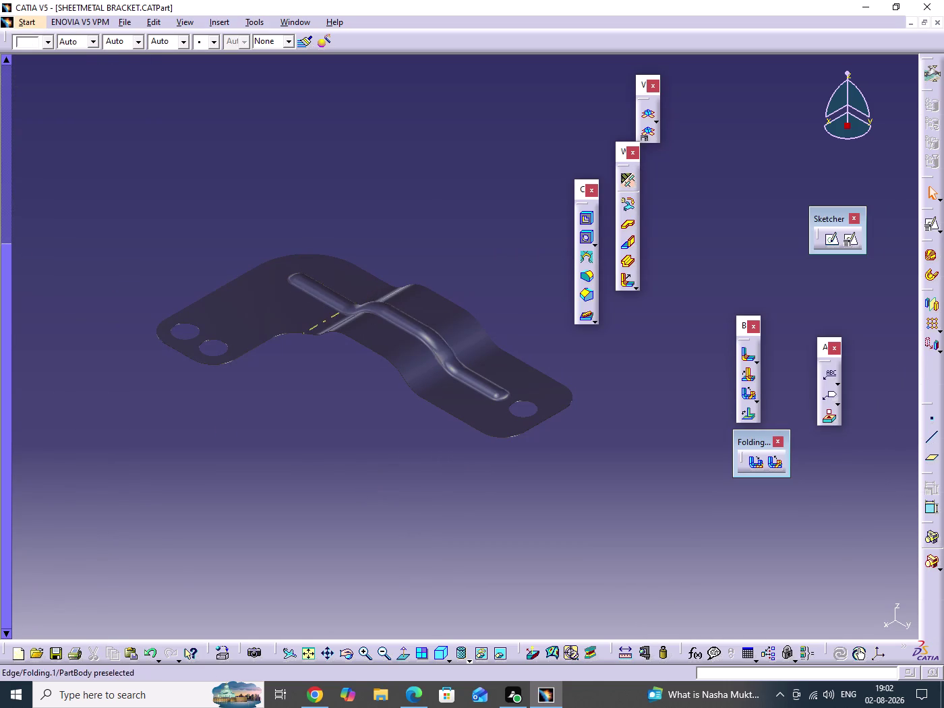
key(ctrl+s)
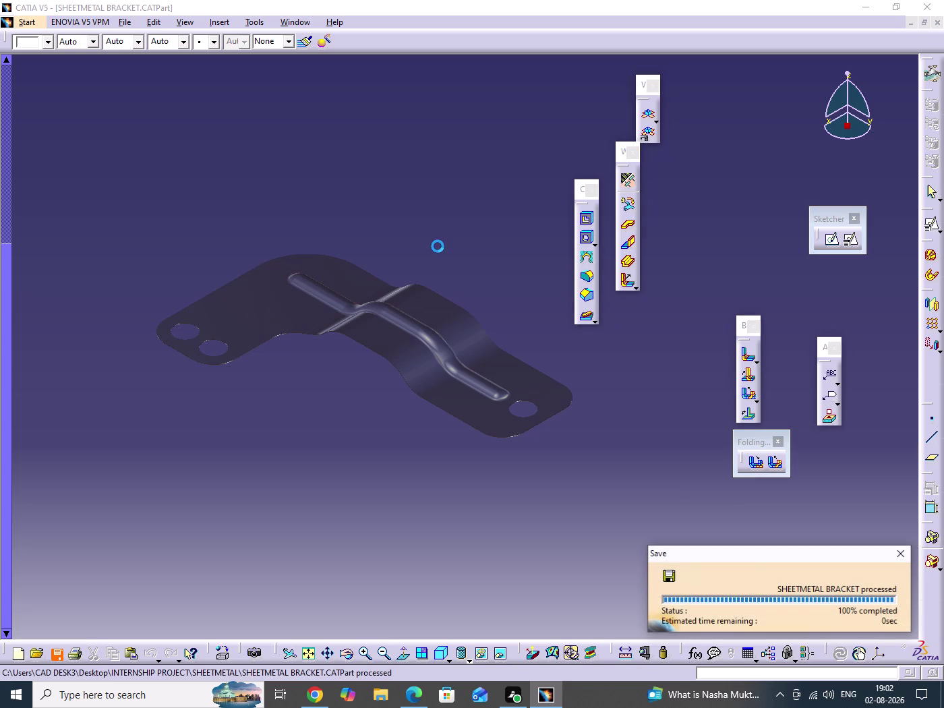
Rearrange the toolbars in the workspace layout.
click(446, 242)
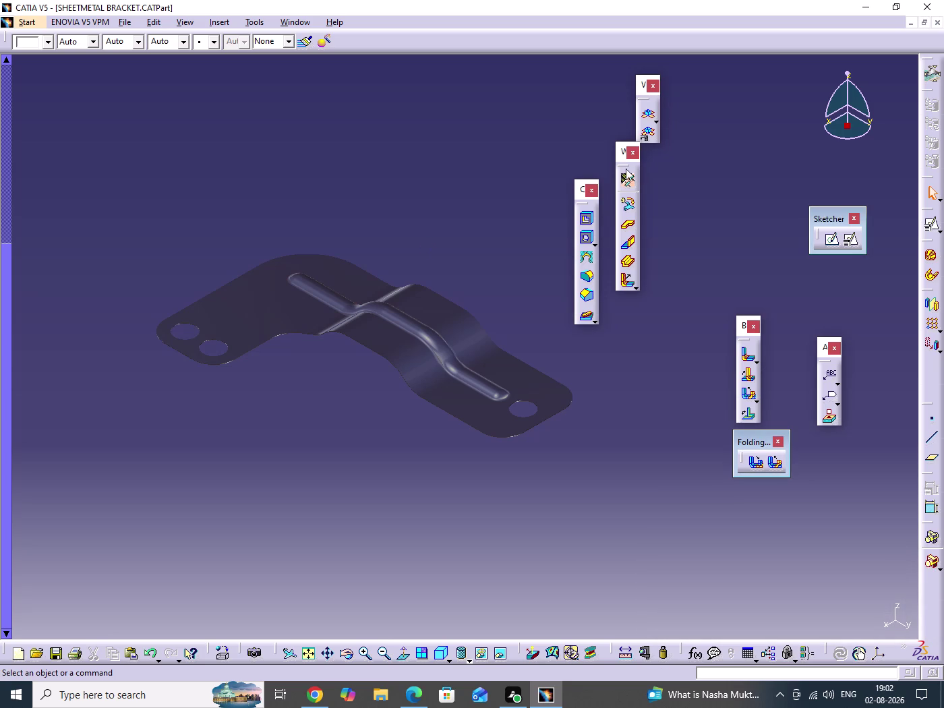
drag(623, 163, 750, 101)
drag(581, 201, 585, 208)
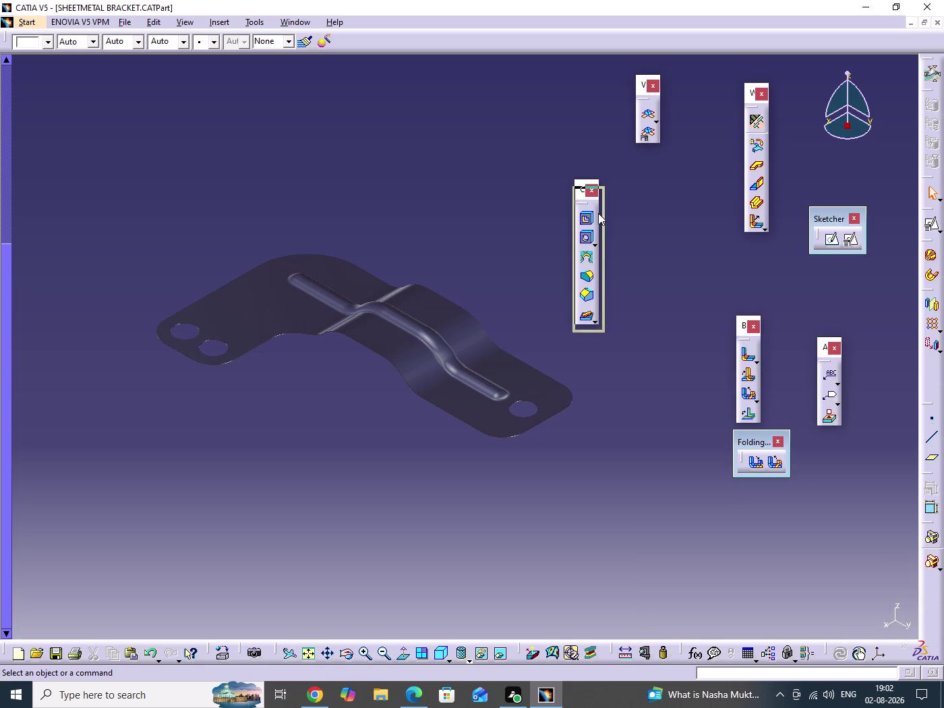
drag(586, 208, 693, 119)
drag(820, 220, 854, 185)
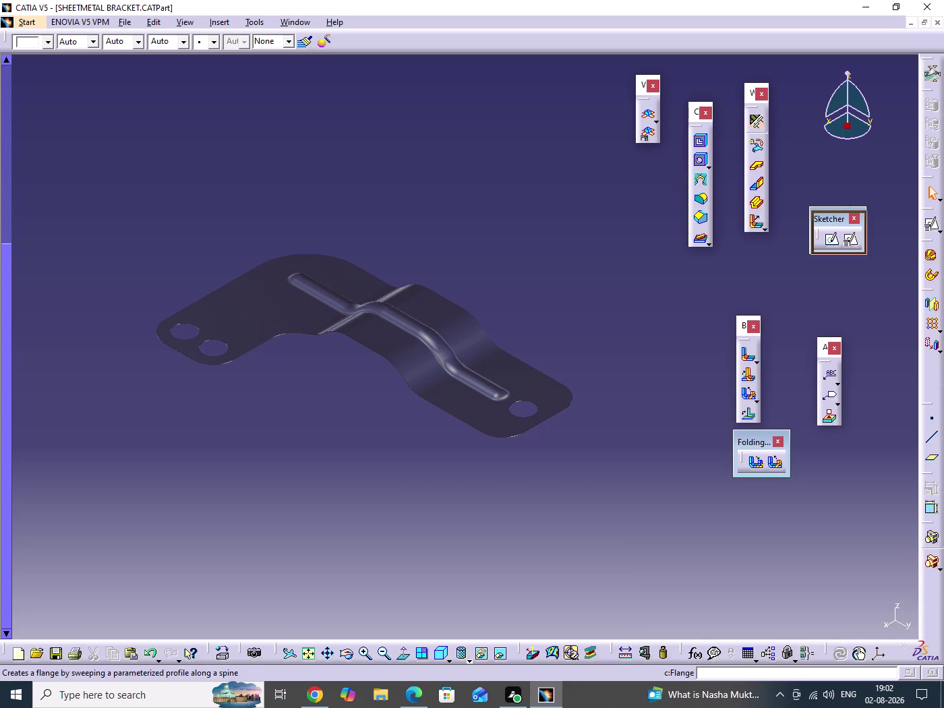
click(789, 246)
click(270, 174)
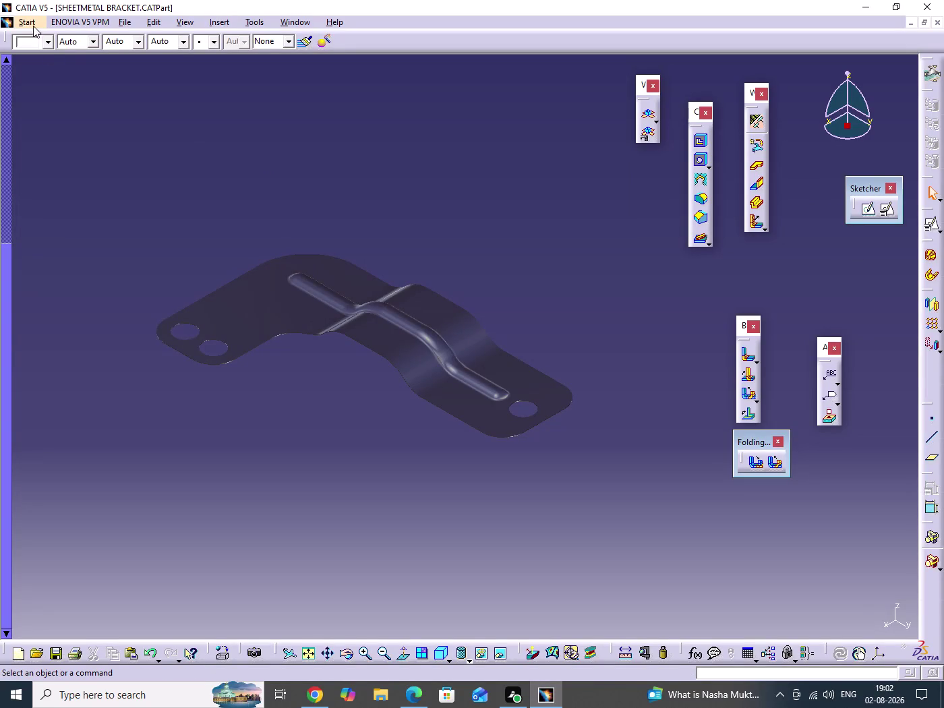
Launch Generative Structural Analysis from Analysis & Simulation with a Static Analysis case.
click(29, 18)
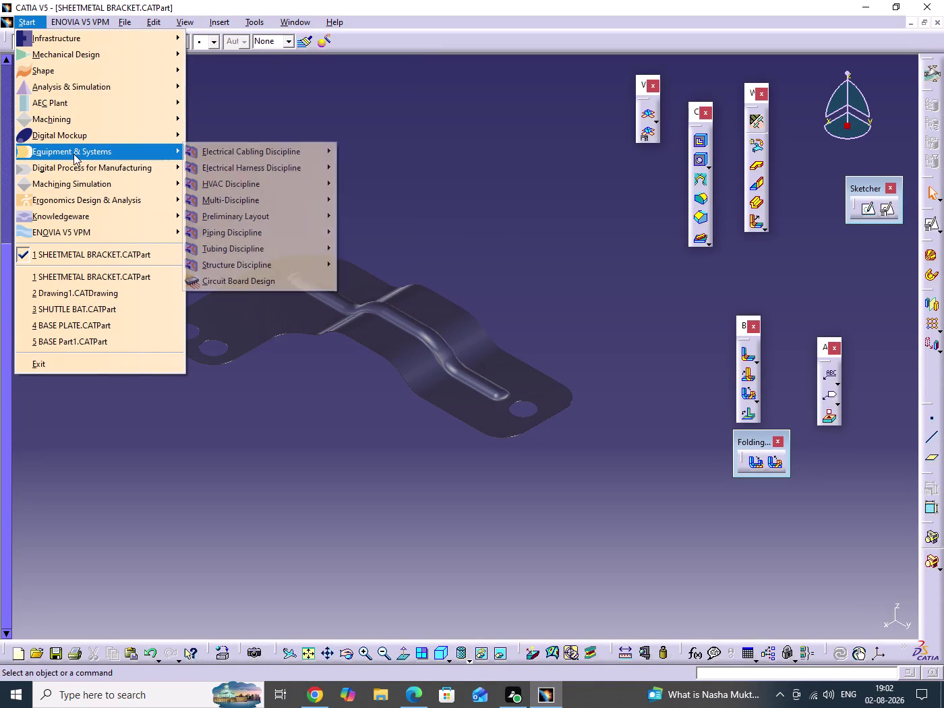
click(66, 92)
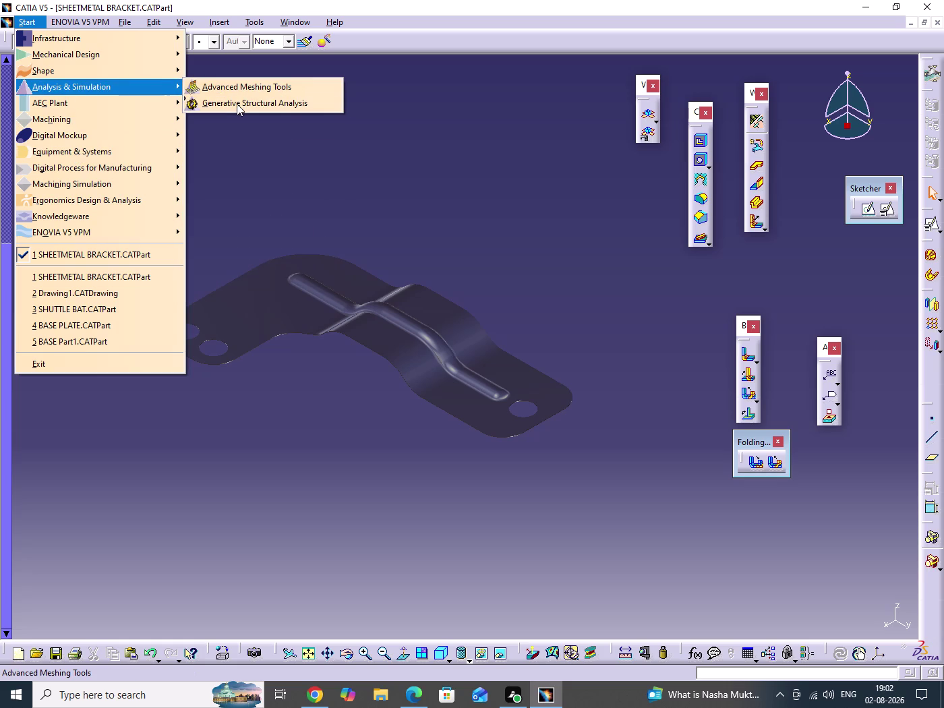
click(236, 104)
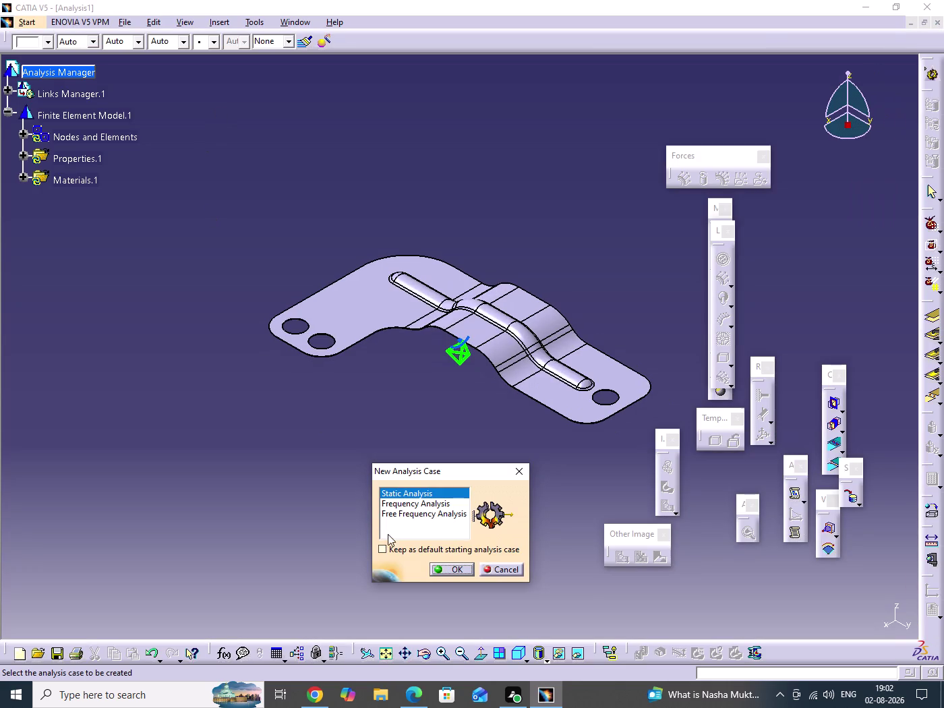
click(446, 570)
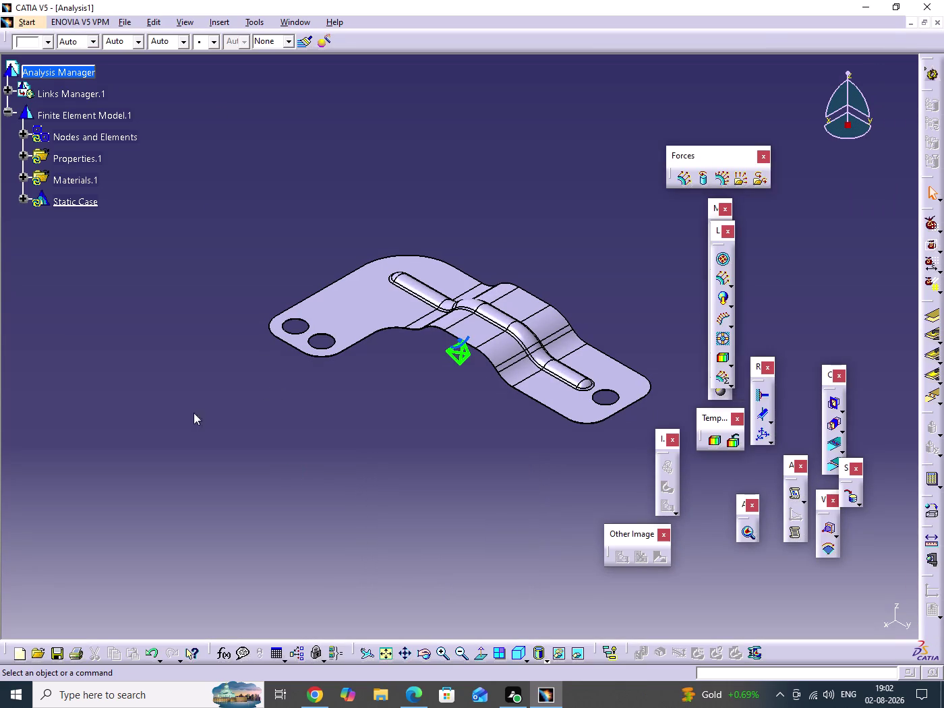
Rearrange the analysis toolbars and launch the Clamp restraint to create Clamp.1.
drag(712, 234, 577, 44)
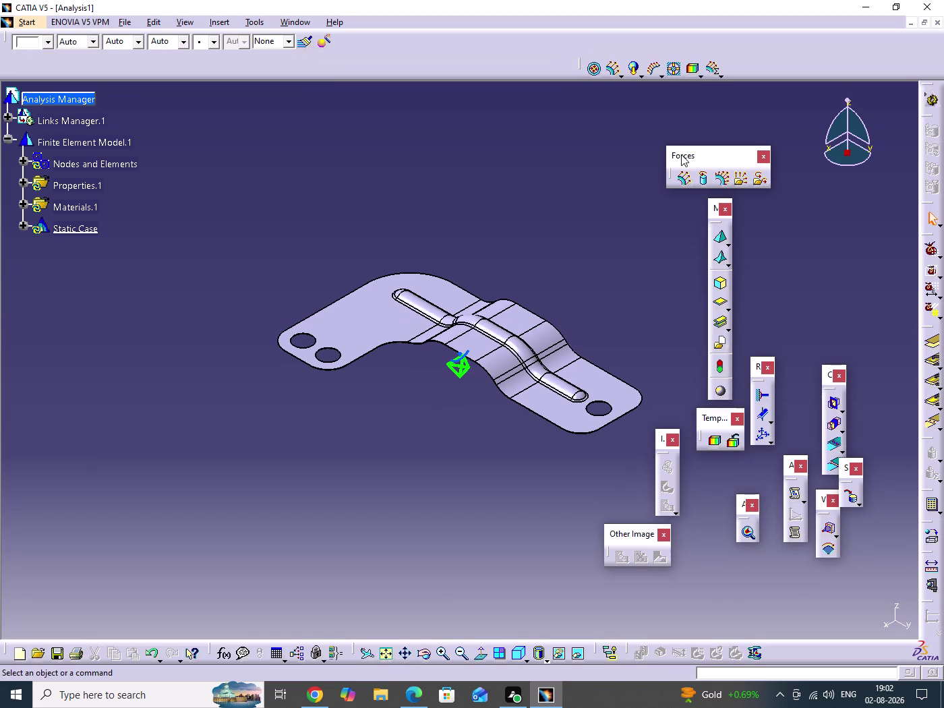
drag(681, 154, 558, 108)
drag(578, 64, 517, 94)
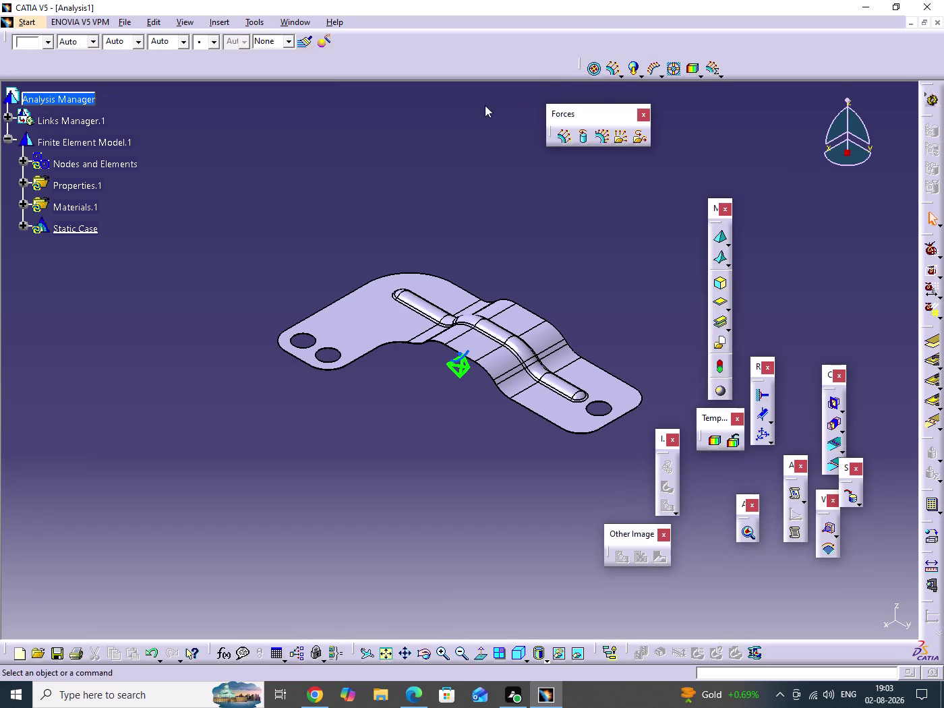
drag(517, 95, 391, 108)
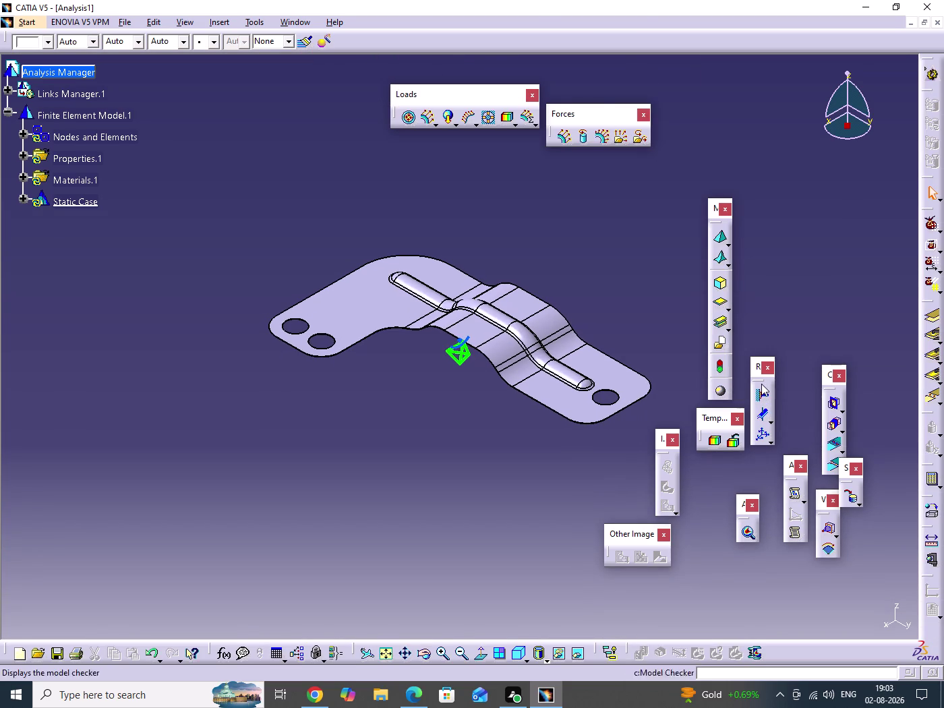
drag(759, 378, 719, 42)
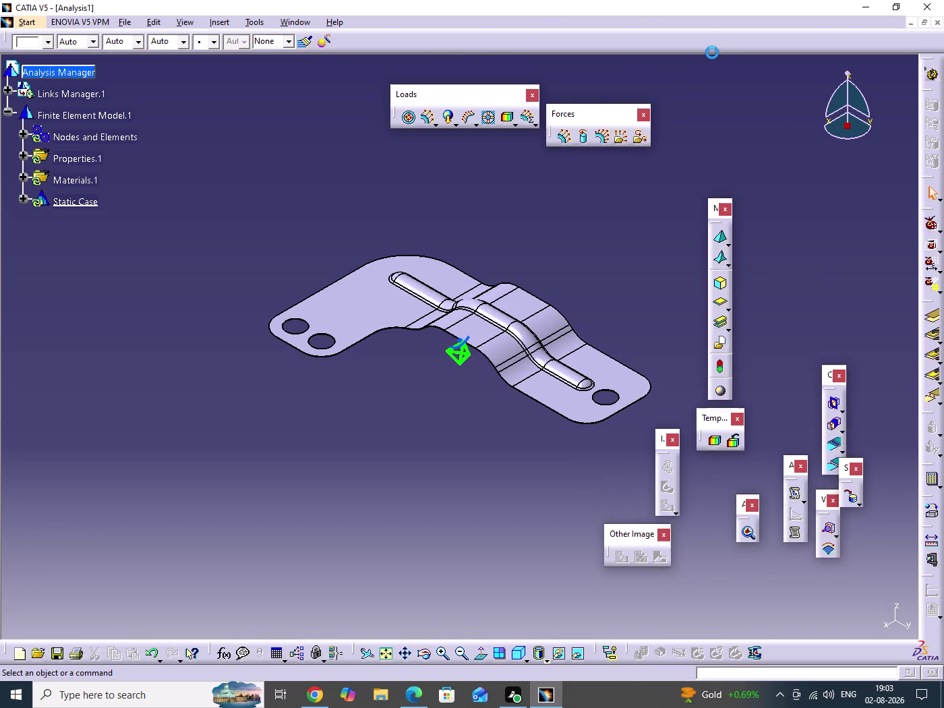
drag(712, 39, 701, 130)
drag(715, 222, 717, 221)
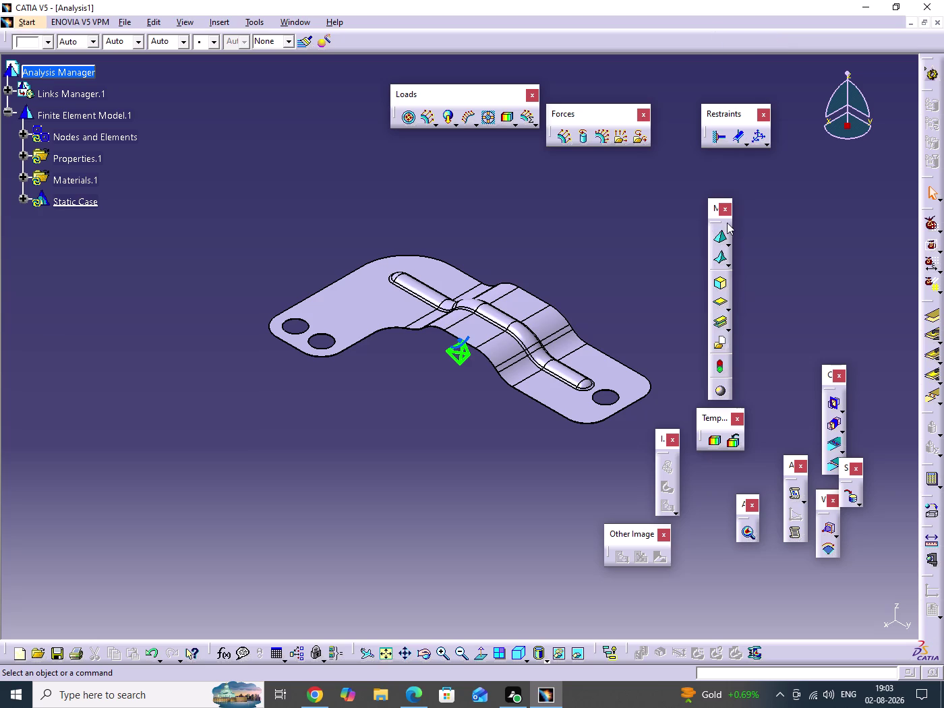
drag(717, 221, 832, 176)
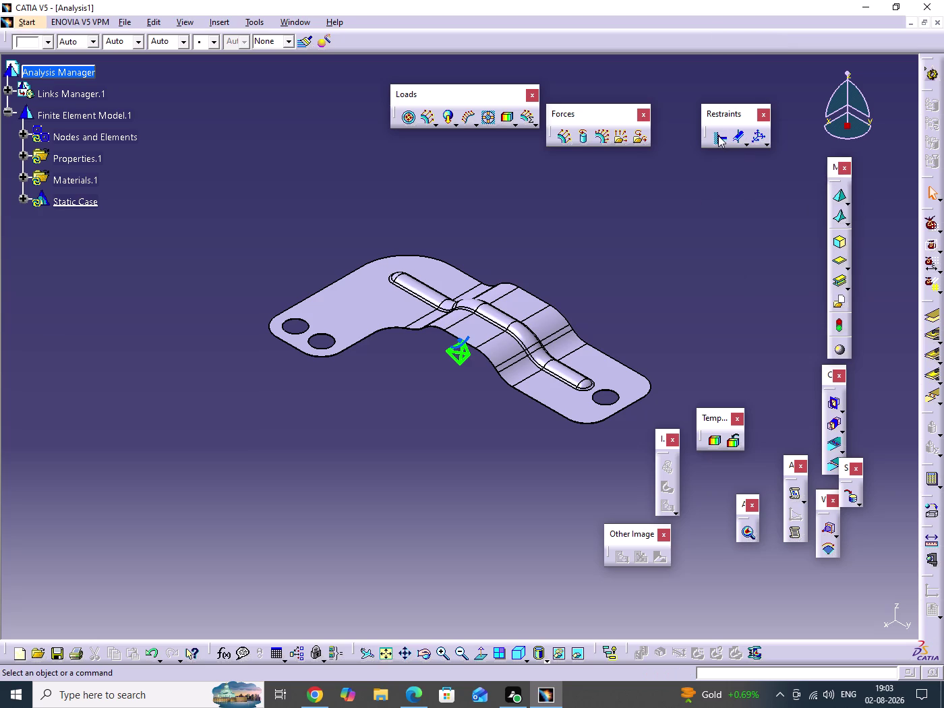
click(718, 136)
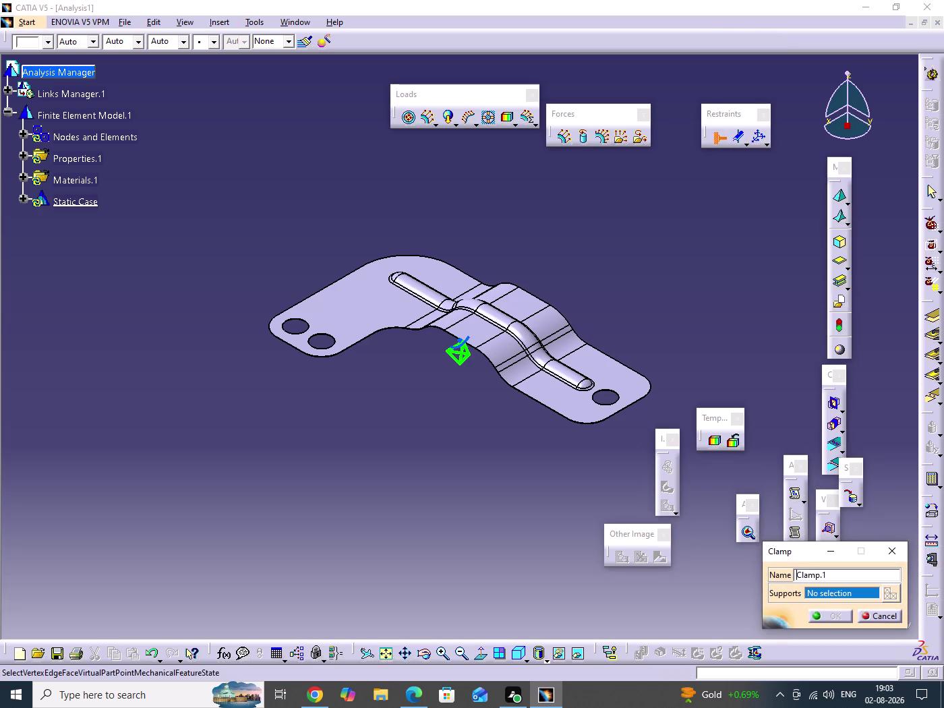
Zoom into the left end and select the inner faces of the two left bolt holes.
middle_drag(399, 415, 410, 316)
click(399, 415)
middle_drag(383, 441, 572, 551)
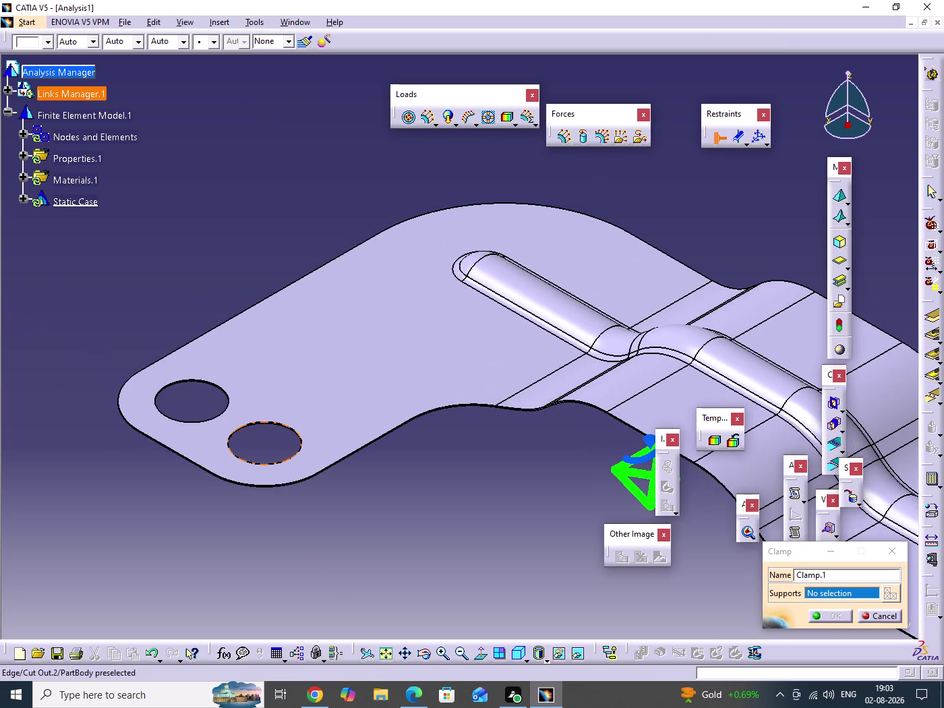
middle_drag(296, 434, 303, 330)
click(296, 434)
middle_drag(225, 468, 683, 355)
middle_drag(474, 426, 642, 386)
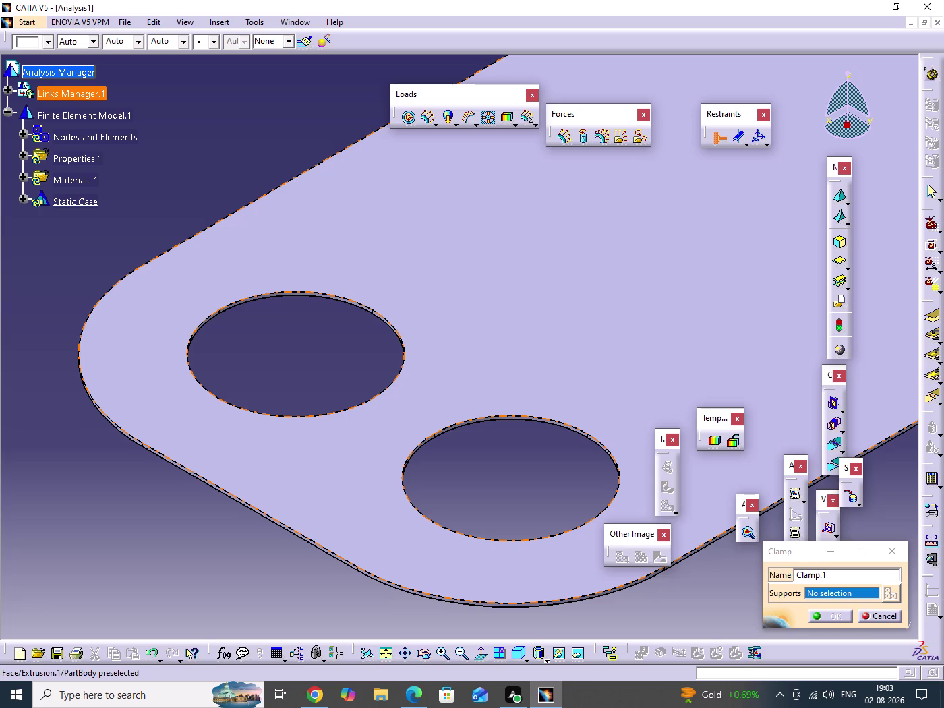
middle_drag(296, 256, 308, 105)
click(296, 256)
middle_drag(217, 400, 689, 462)
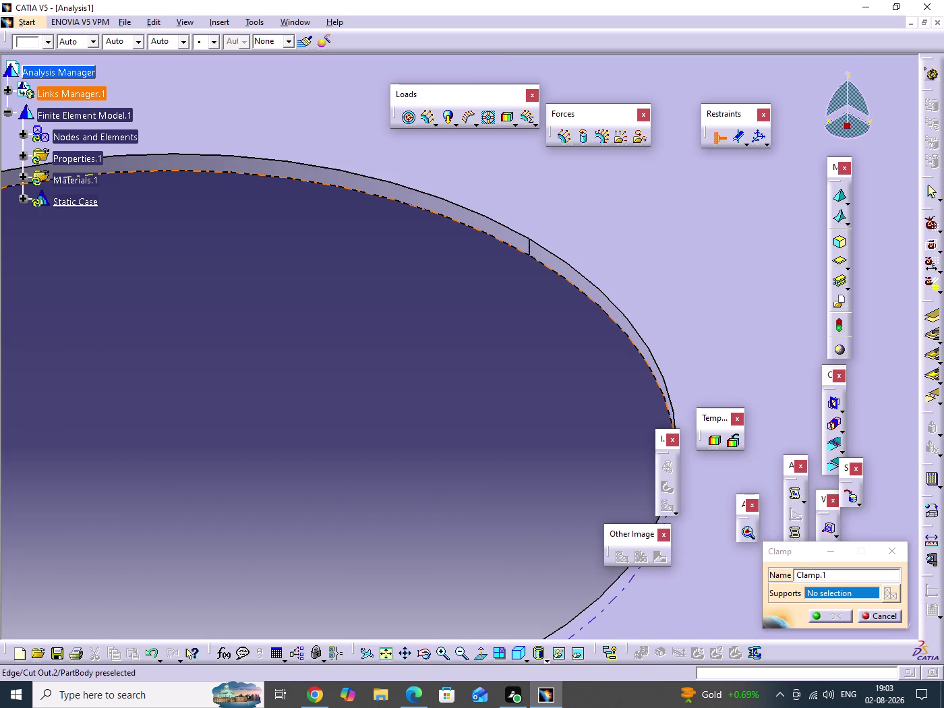
click(308, 175)
middle_drag(371, 234, 380, 413)
click(372, 234)
middle_drag(432, 425, 193, 337)
middle_drag(395, 354, 395, 168)
click(394, 355)
middle_drag(179, 390, 496, 477)
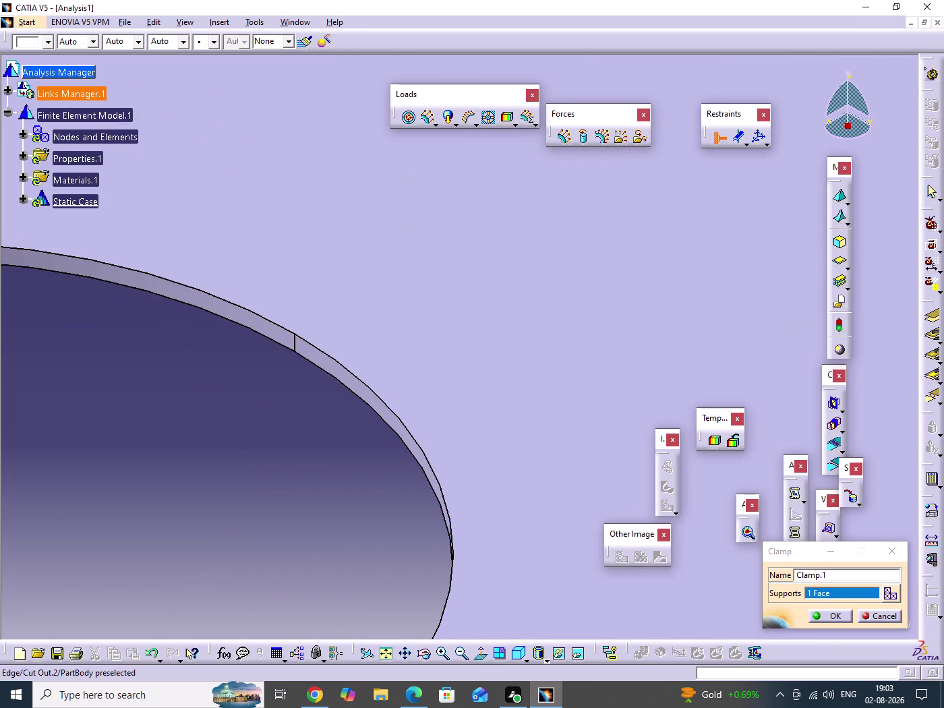
click(326, 364)
Add the right-end hole face and confirm Clamp.1 on all three holes.
scroll(down, 3)
middle_drag(420, 315, 432, 547)
click(420, 315)
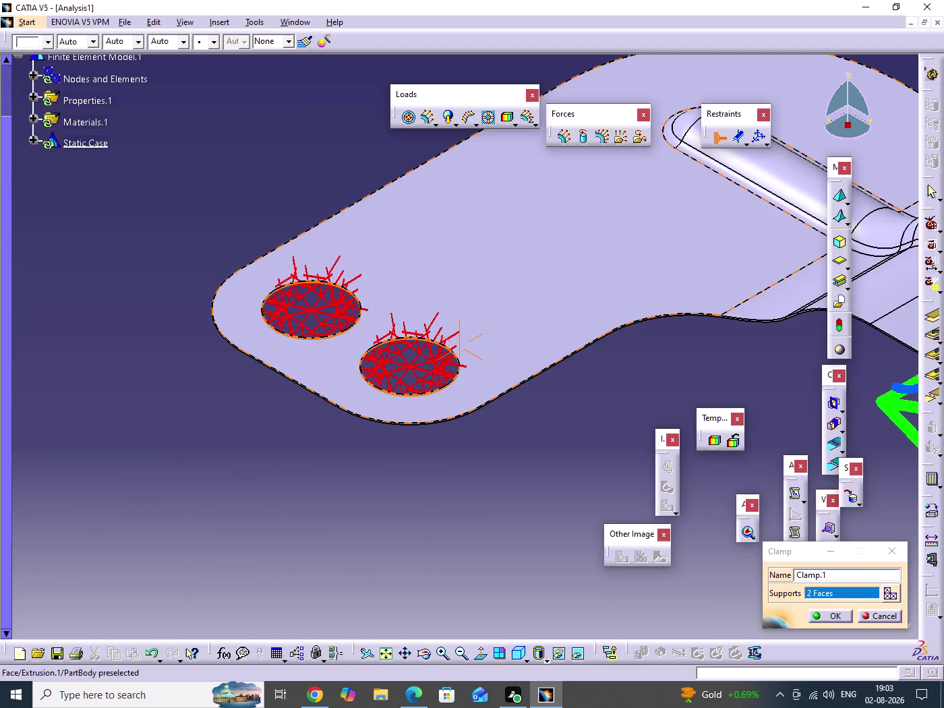
middle_drag(536, 438, 52, 421)
middle_drag(472, 506, 81, 312)
middle_drag(459, 471, 301, 468)
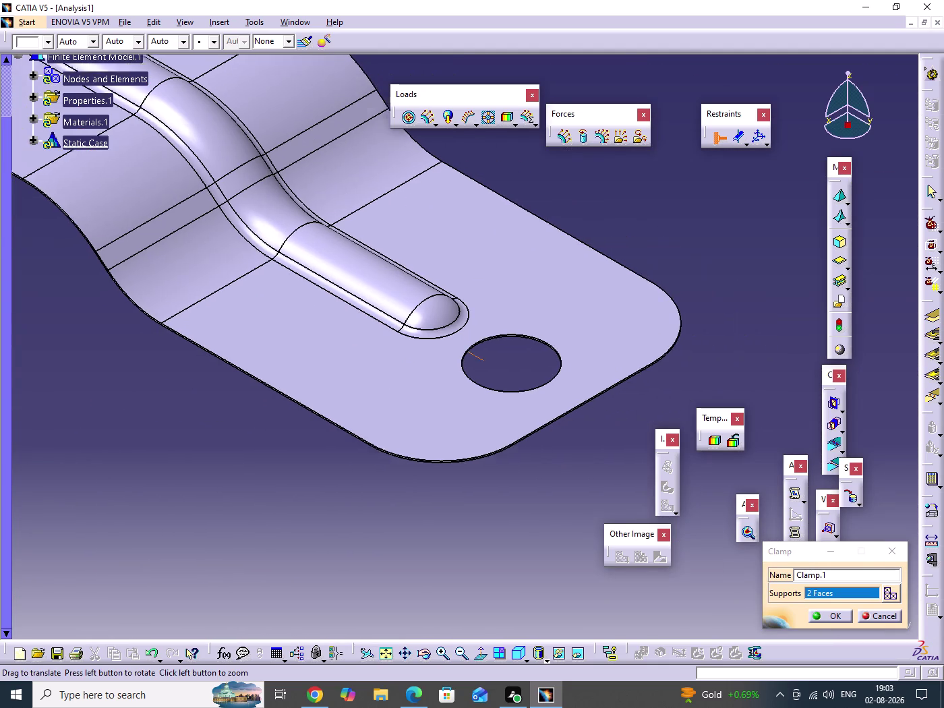
middle_drag(302, 468, 296, 469)
middle_drag(470, 443, 456, 257)
click(471, 443)
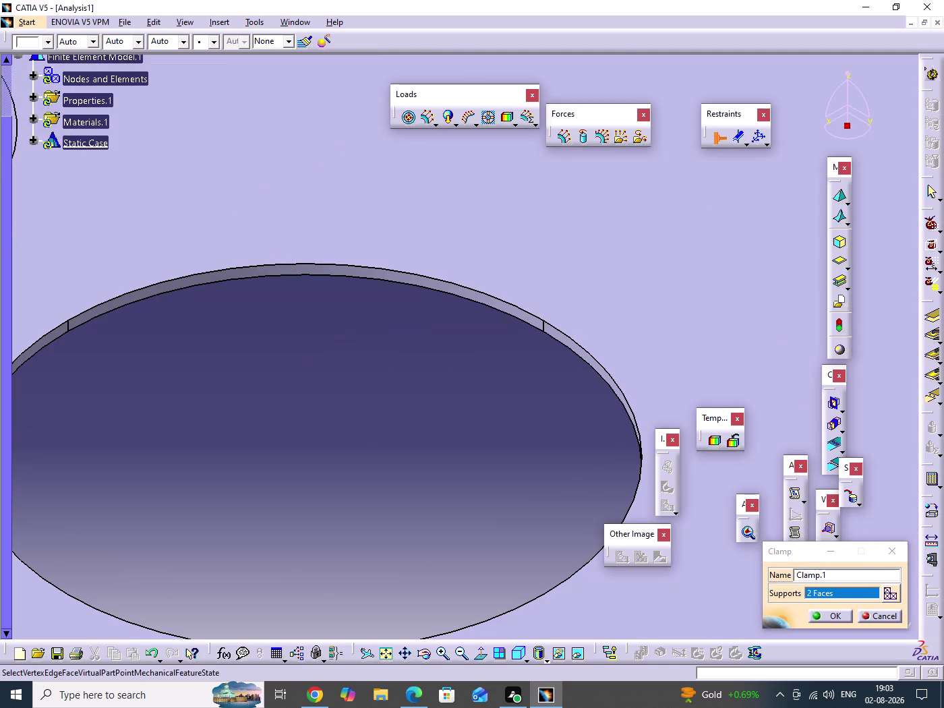
click(434, 285)
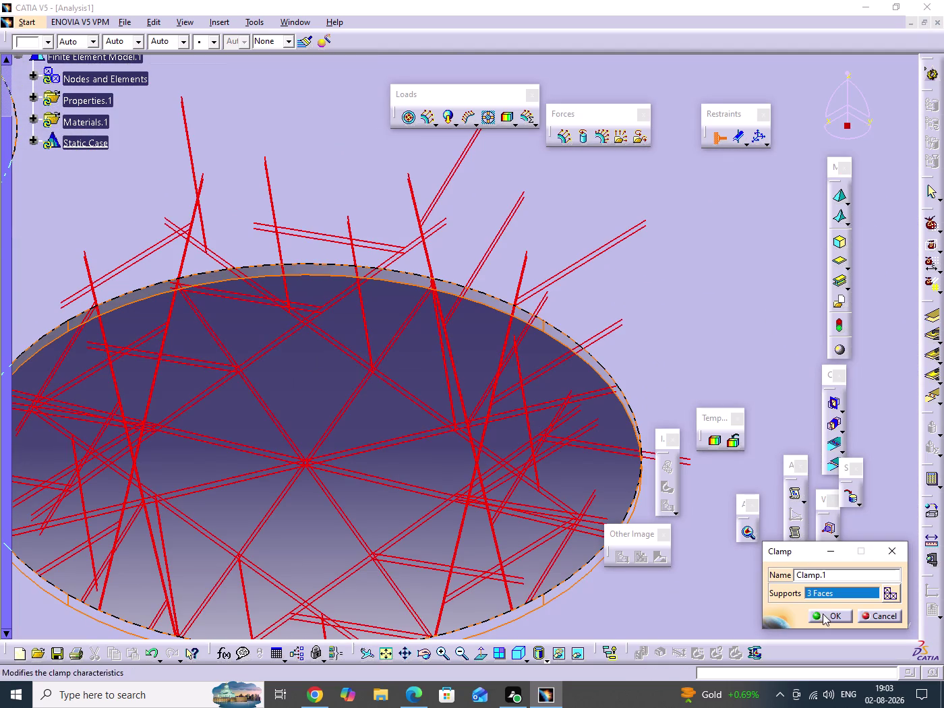
click(822, 615)
Zoom back out to view the whole clamped bracket.
middle_drag(468, 378, 480, 604)
click(468, 378)
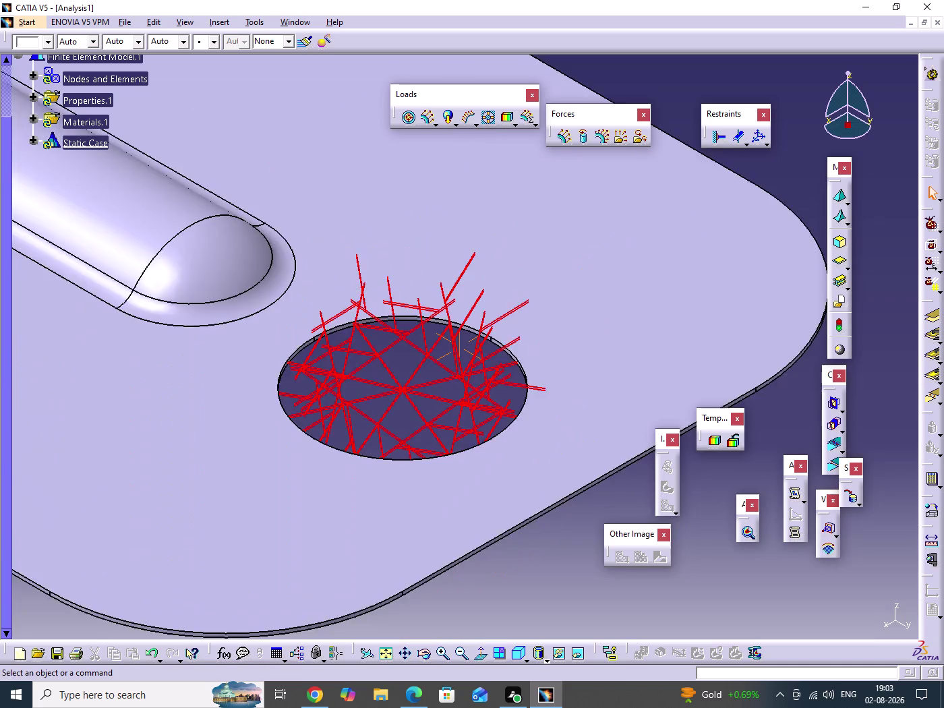
middle_drag(481, 604, 483, 646)
middle_drag(341, 500, 555, 596)
middle_drag(403, 422, 399, 453)
click(403, 422)
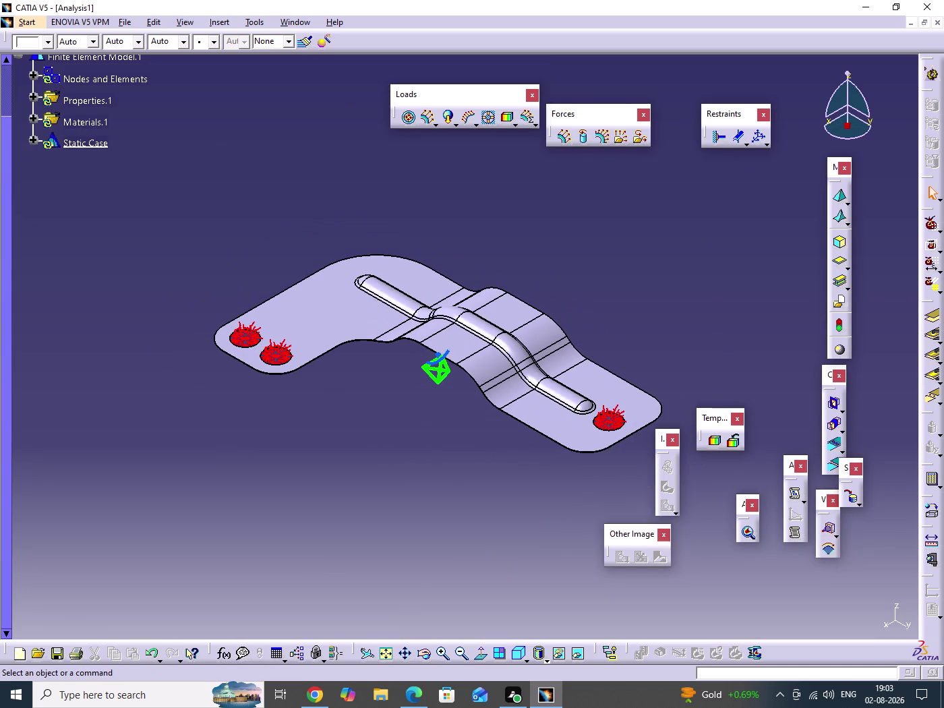
click(400, 453)
scroll(up, 3)
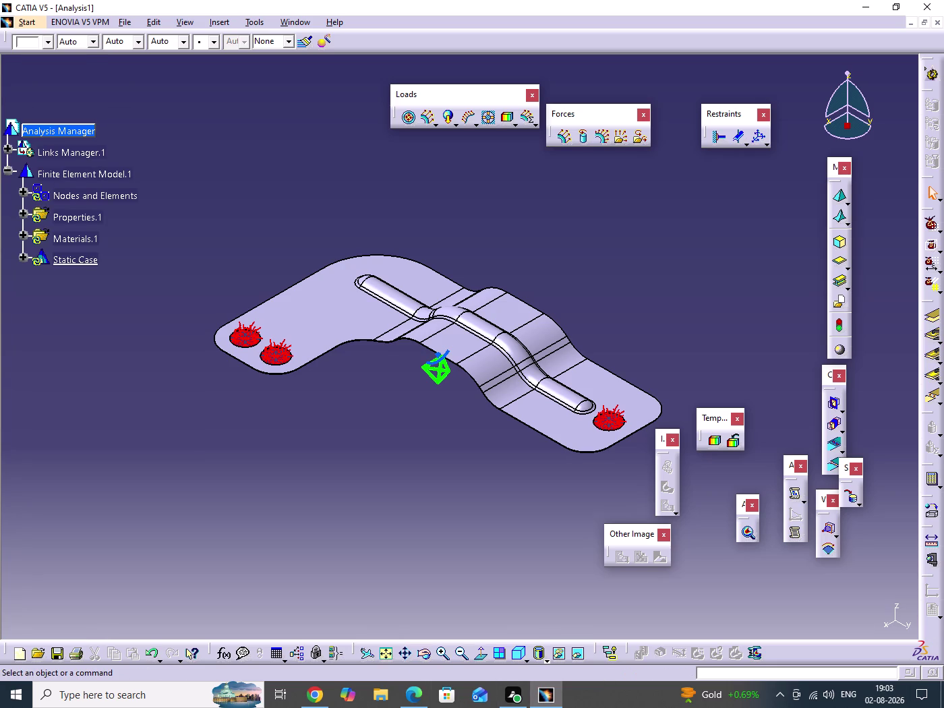
key(ctrl+u)
click(329, 488)
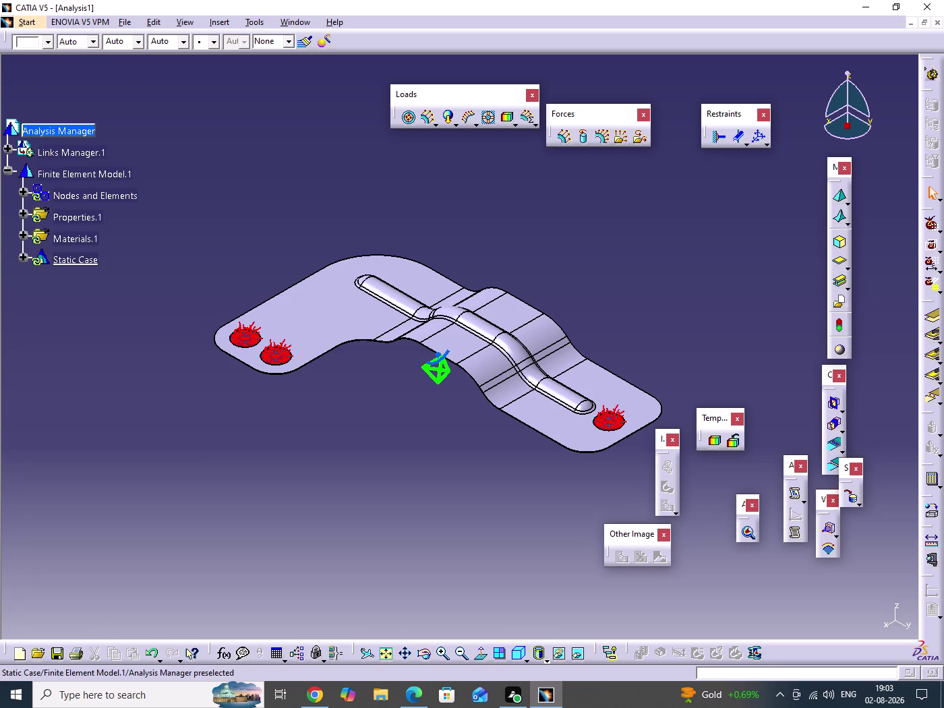
click(22, 261)
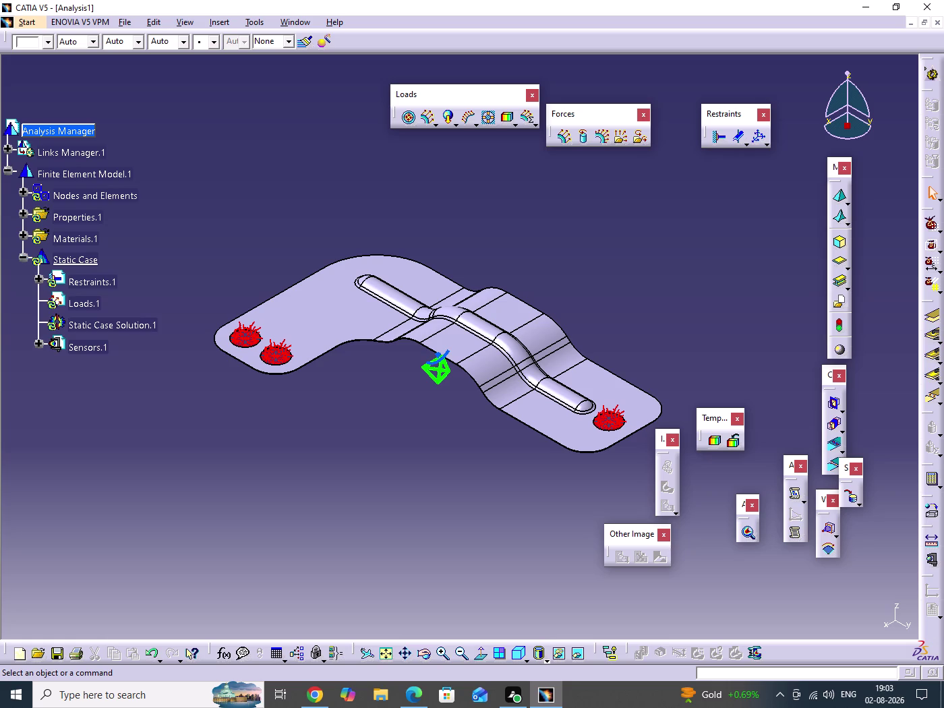
click(23, 262)
click(277, 172)
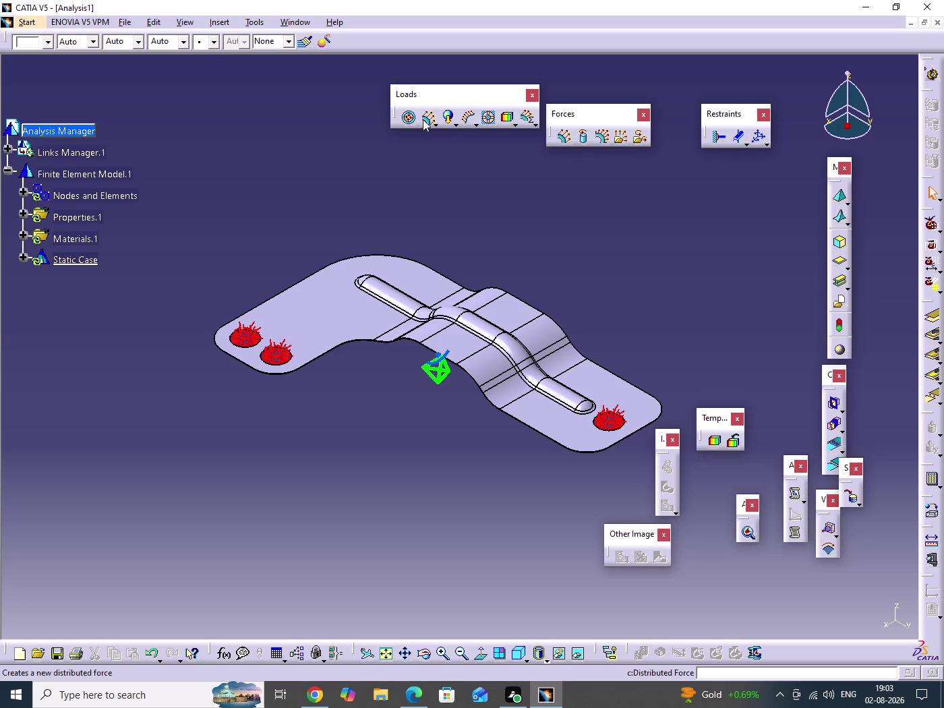
click(567, 139)
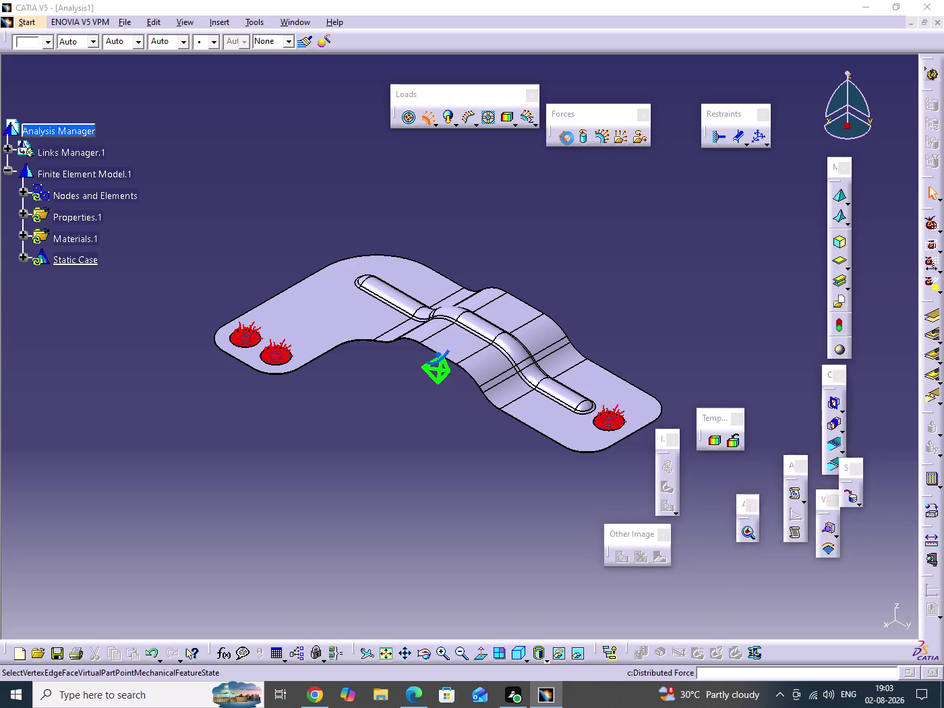
Select the left flange top face and set the force to Y 0, Z 2N.
click(347, 316)
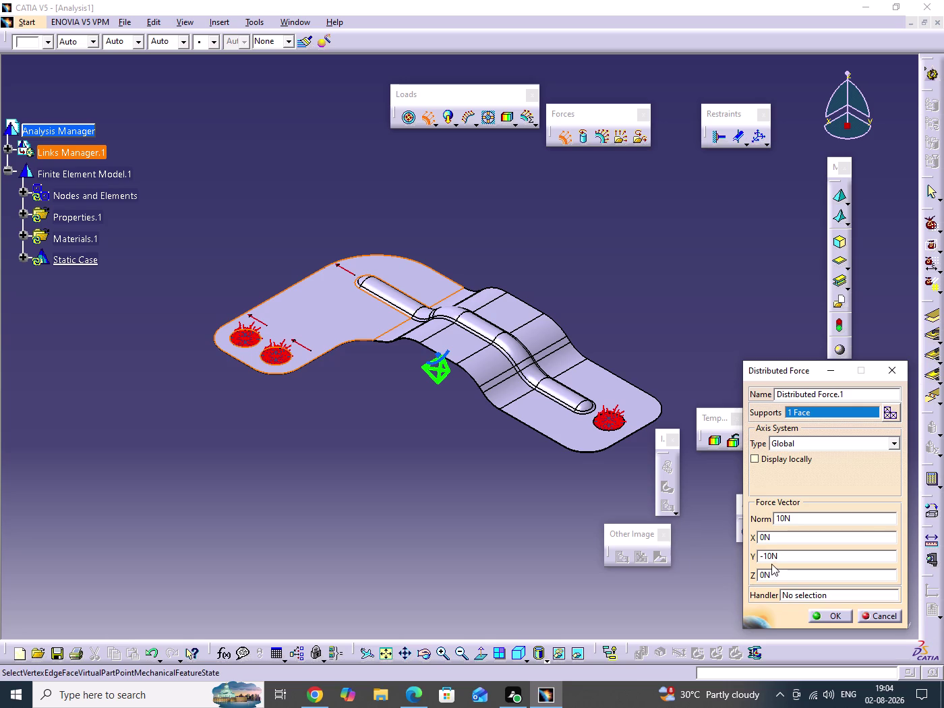
drag(795, 559, 741, 560)
key(0)
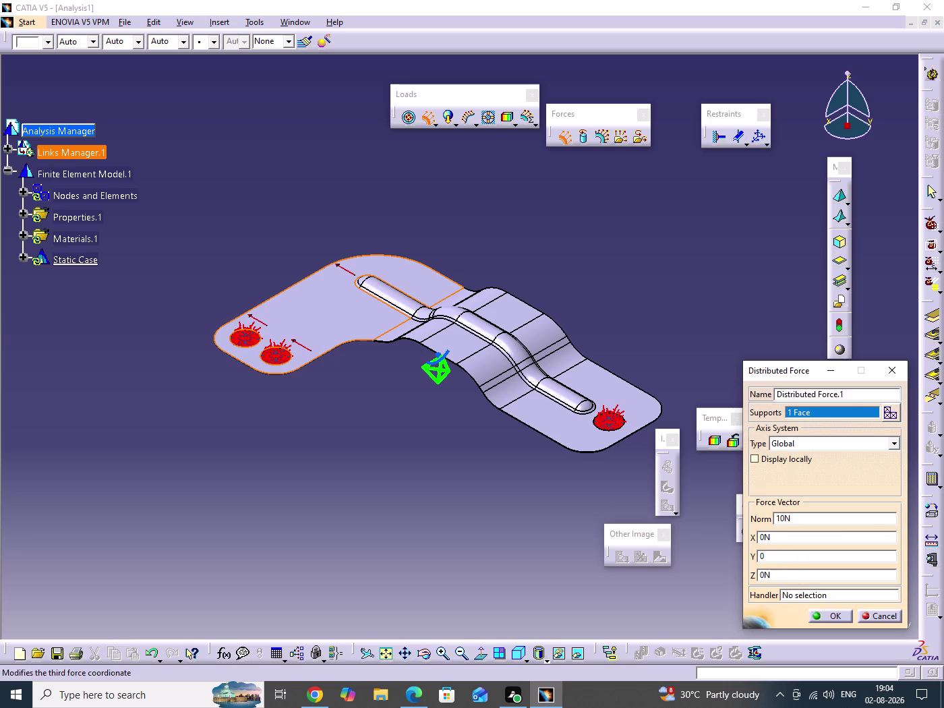
double_click(783, 577)
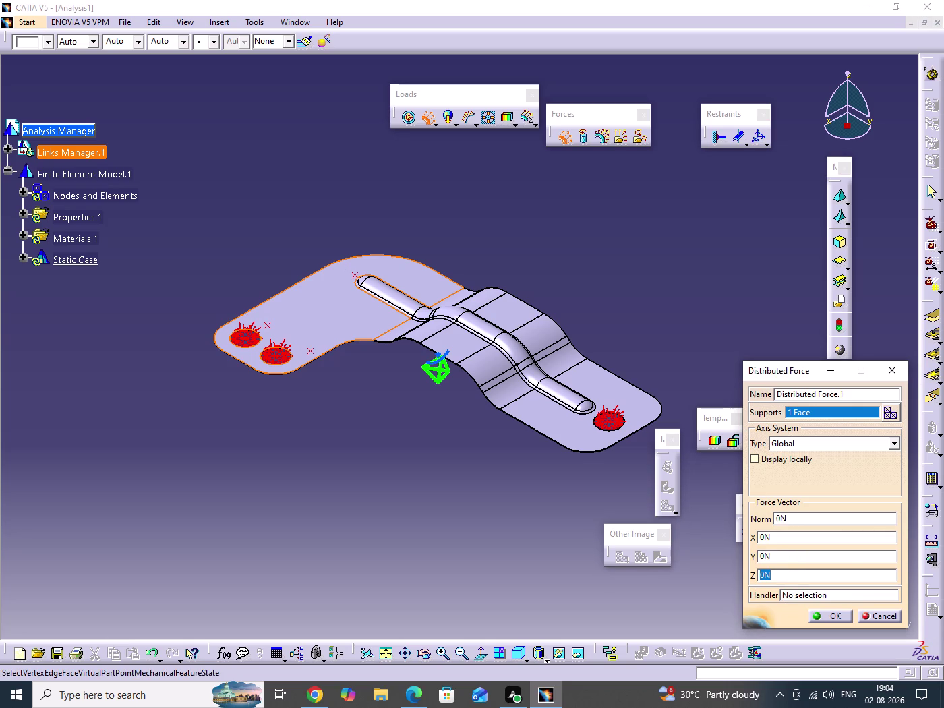
key(2)
click(400, 516)
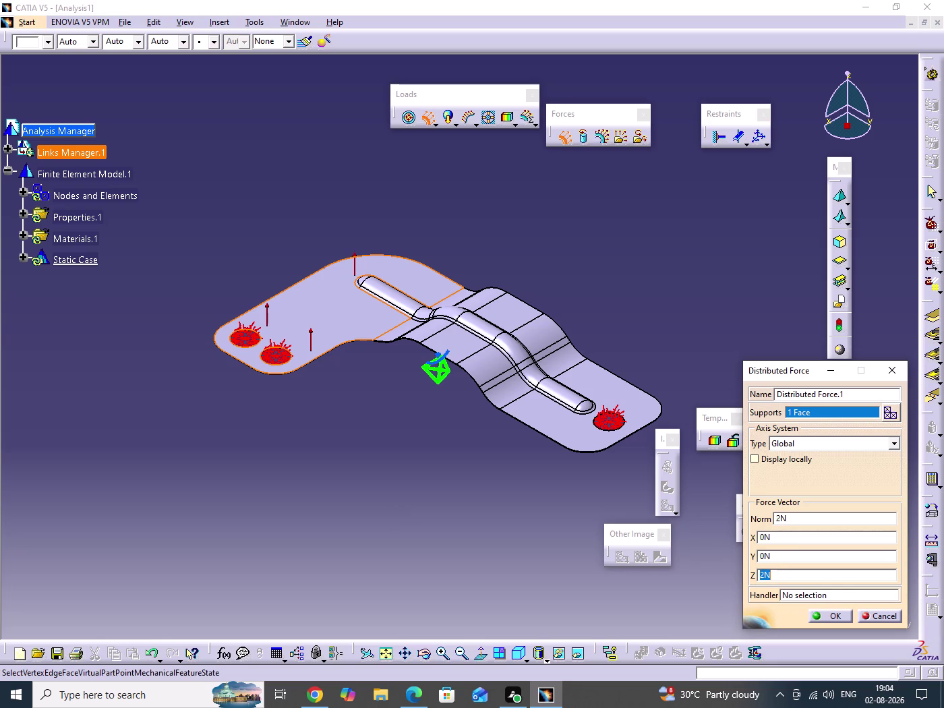
Rotate the bracket to view from above and add a middle face to the force supports.
middle_drag(468, 439, 505, 521)
drag(468, 439, 505, 521)
middle_drag(457, 519, 391, 536)
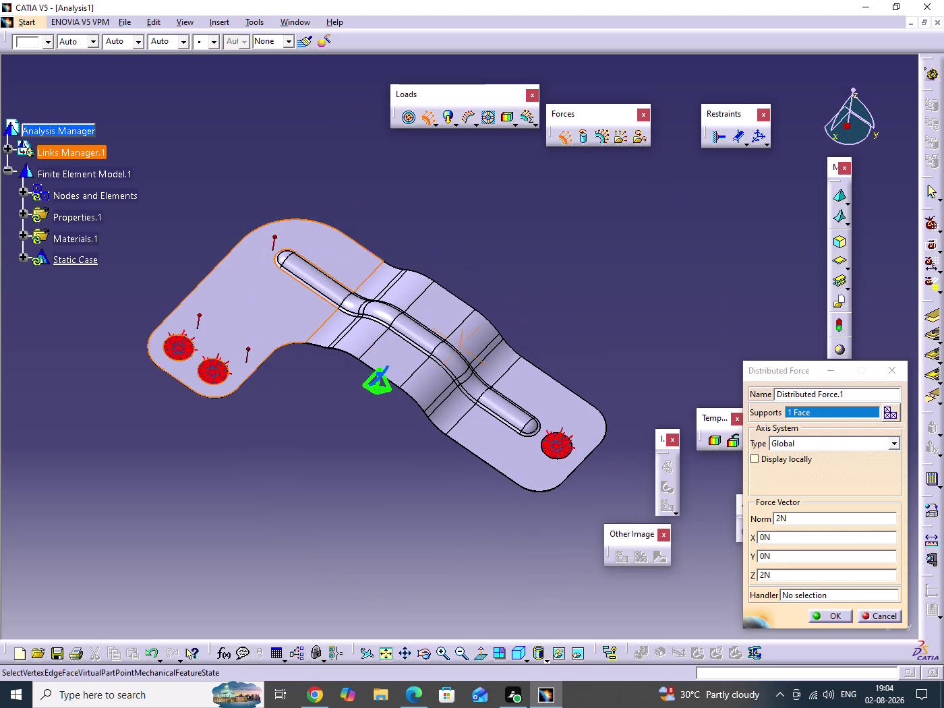
click(376, 279)
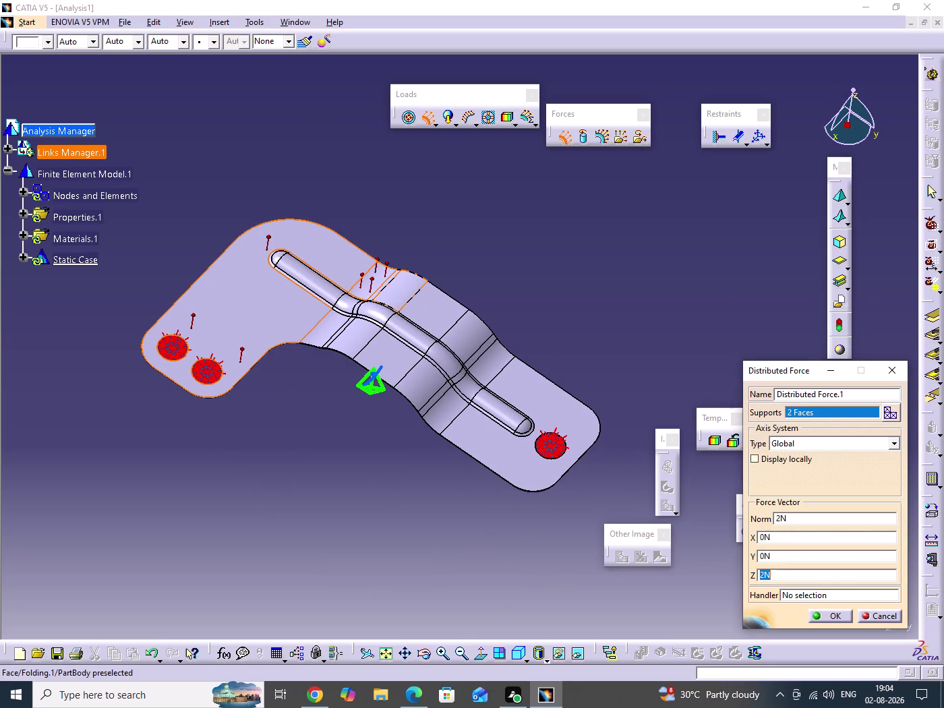
Add seven bracket faces along the arm and near the right end to the distributed force.
click(399, 296)
click(426, 308)
click(467, 343)
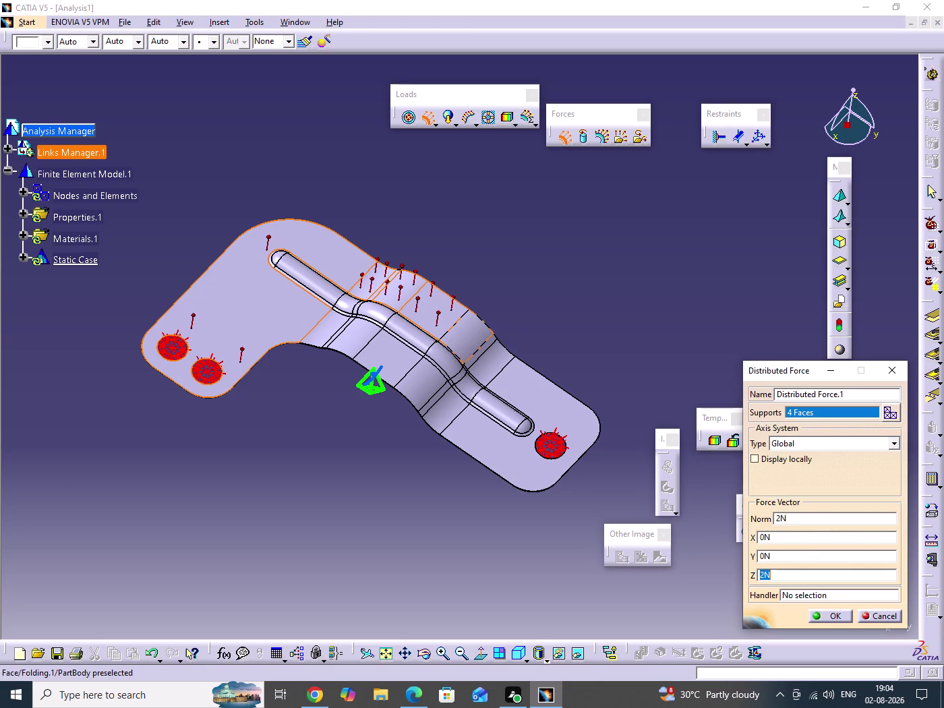
click(498, 363)
click(539, 402)
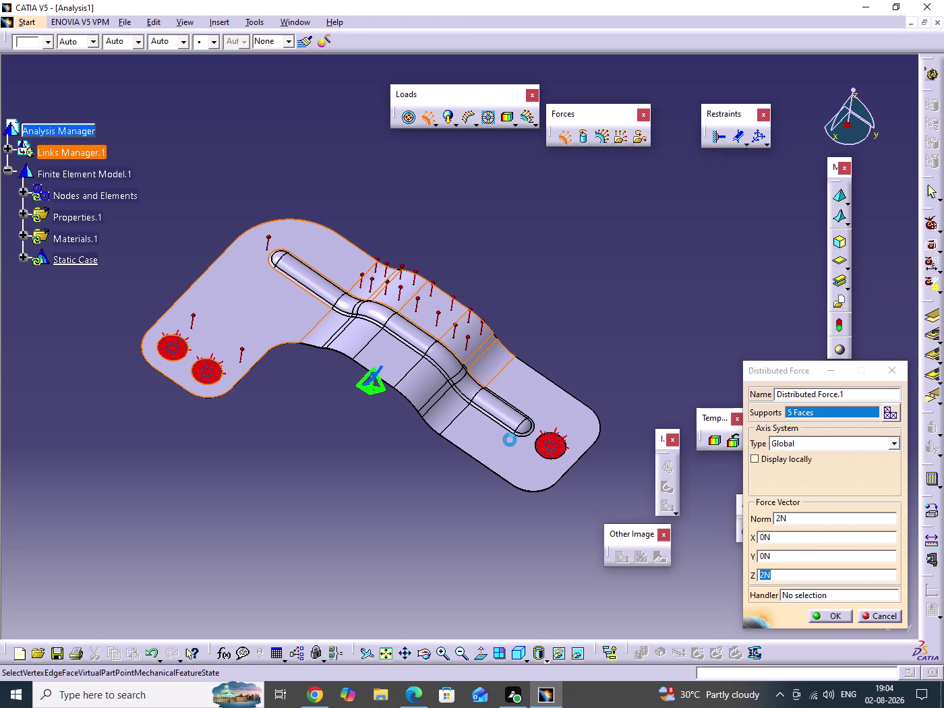
click(503, 444)
click(501, 408)
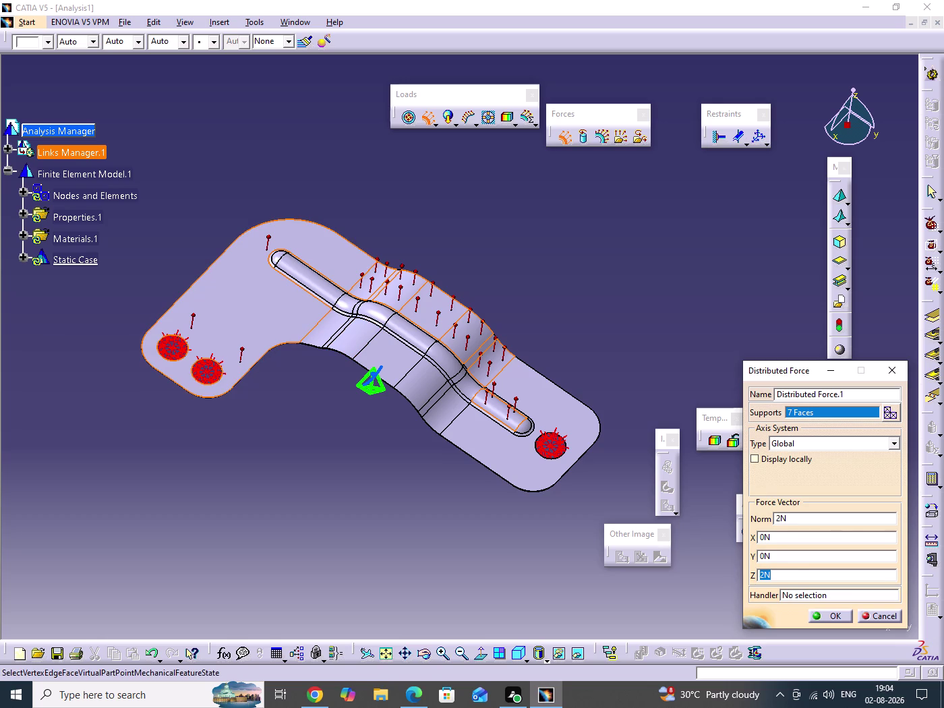
Add the faces beside the bead and the lower side faces to the force.
drag(224, 176, 531, 552)
drag(502, 552, 283, 216)
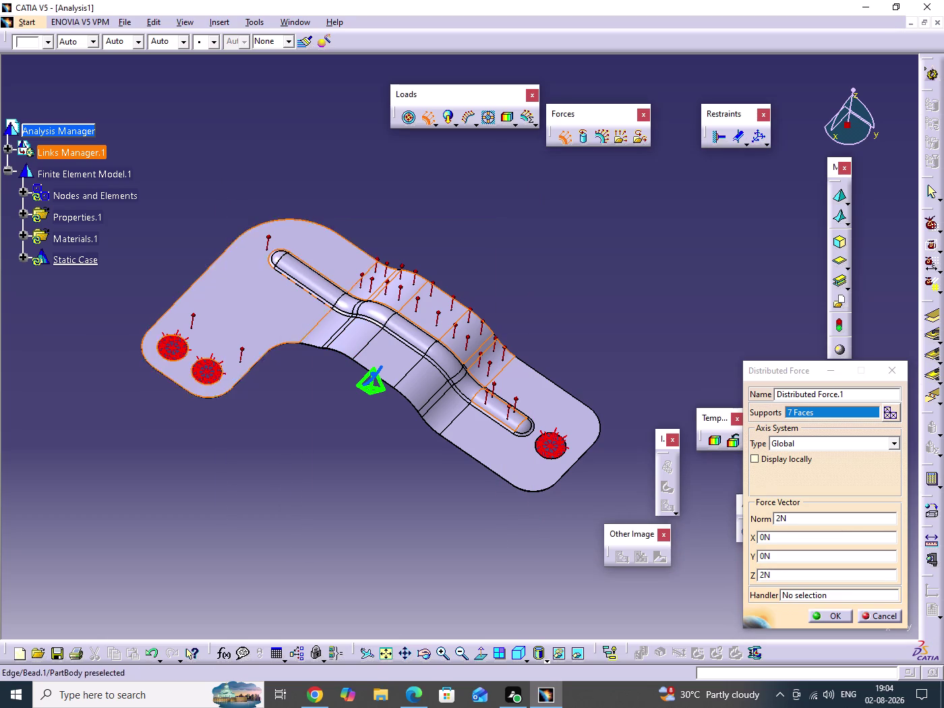
click(329, 330)
click(360, 336)
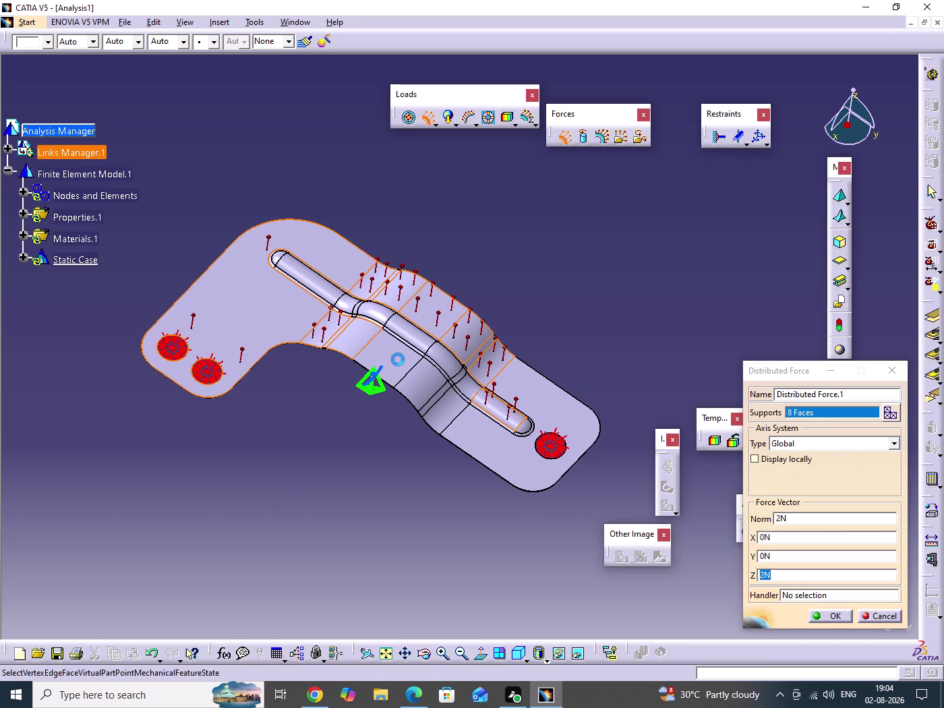
click(398, 359)
click(428, 383)
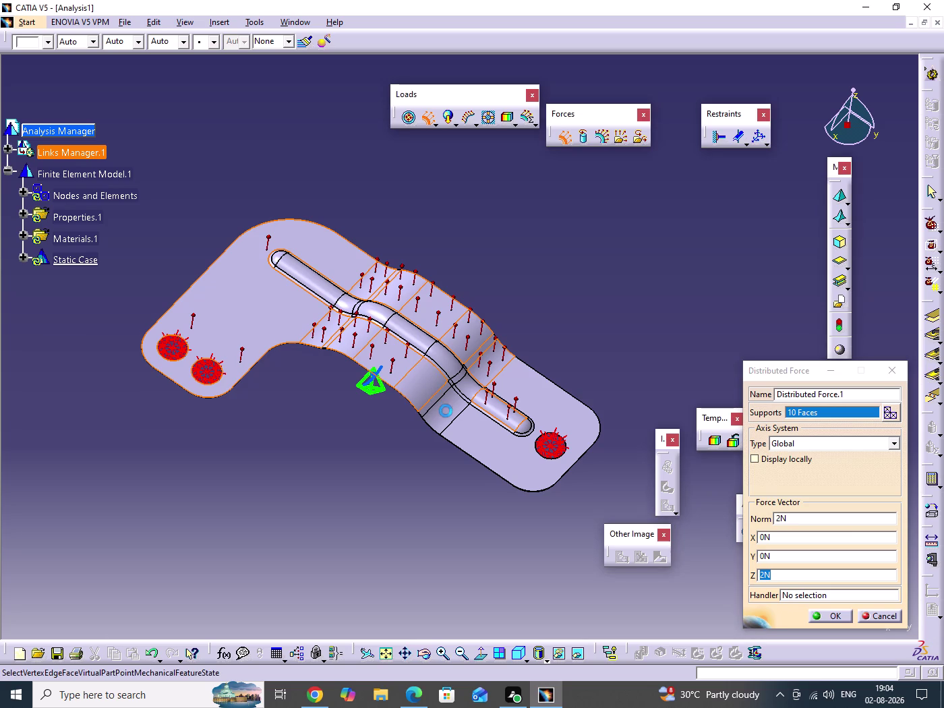
Add three more bracket faces, bringing the force supports to 14 faces.
middle_drag(481, 430, 482, 341)
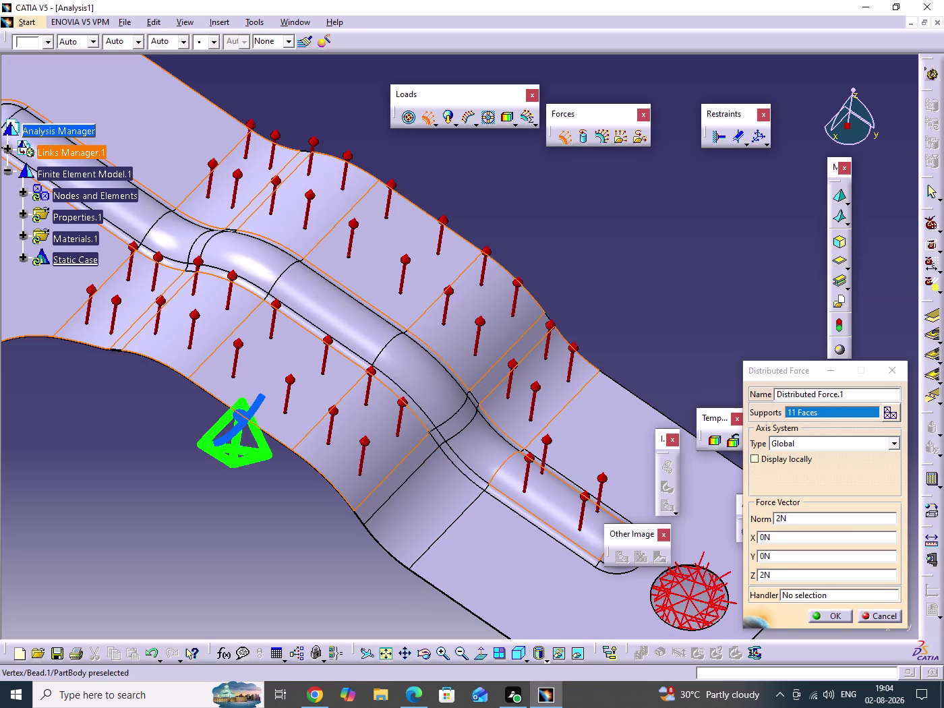
click(421, 451)
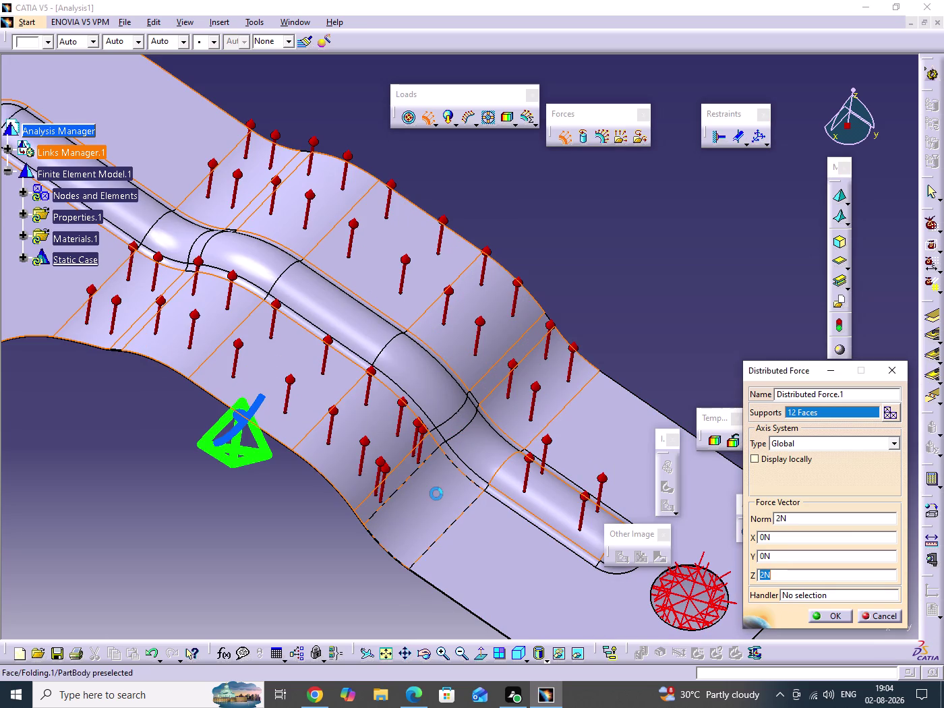
click(436, 494)
click(492, 544)
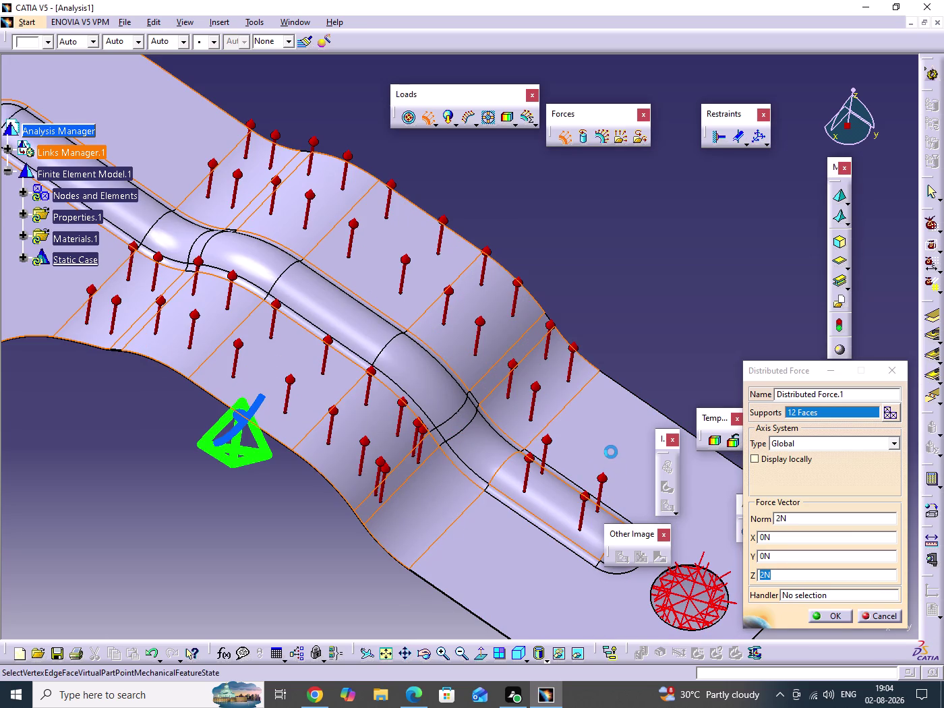
middle_drag(459, 339, 442, 434)
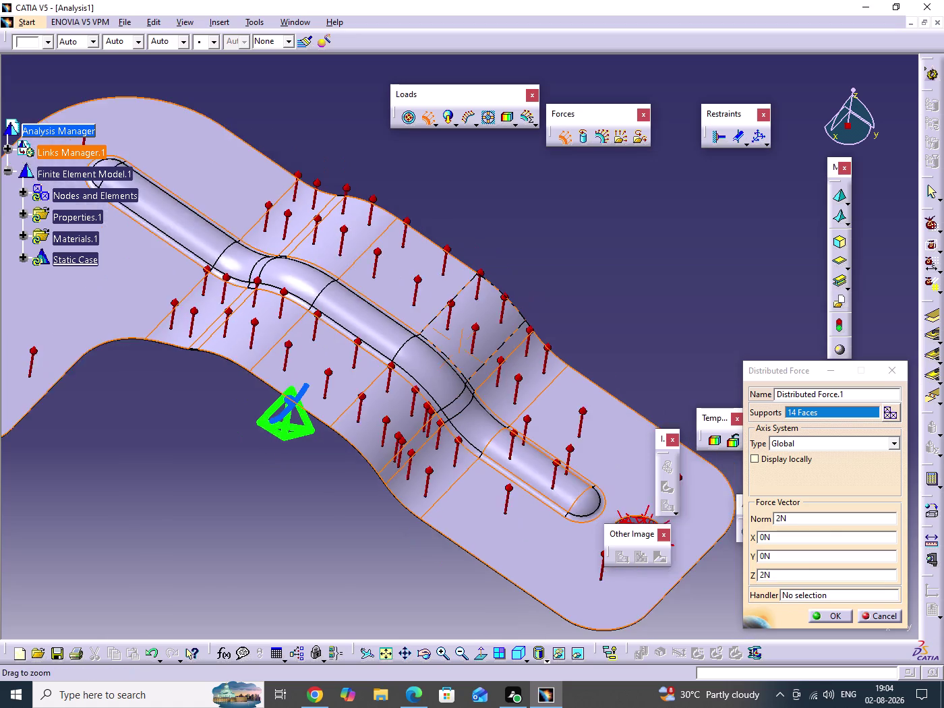
middle_drag(441, 435, 441, 440)
middle_drag(446, 378, 445, 303)
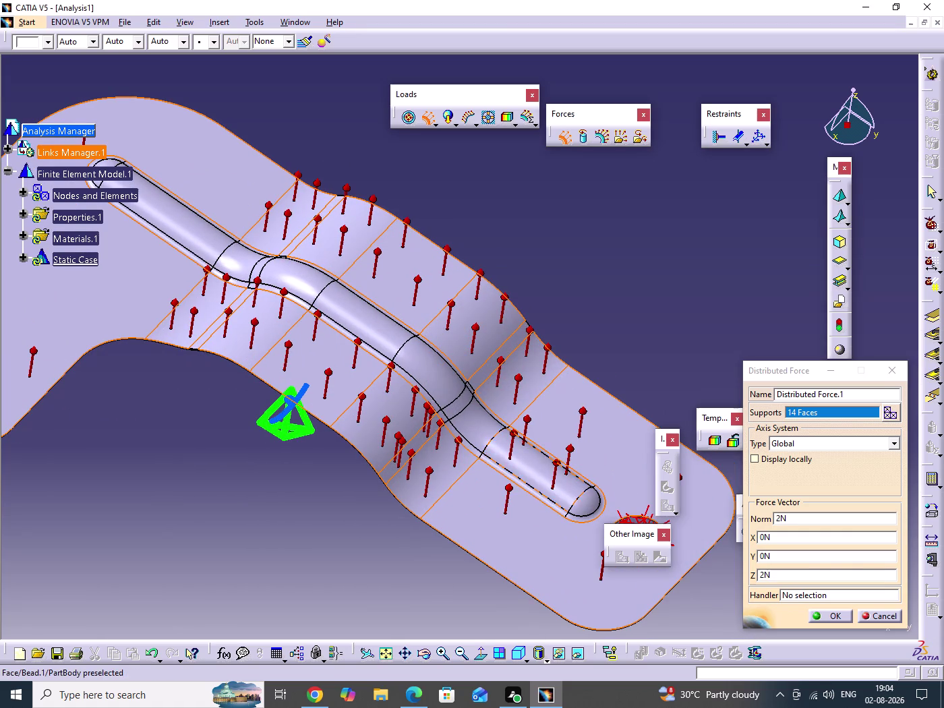
Add nine faces along the length of the bead to the distributed force.
click(522, 458)
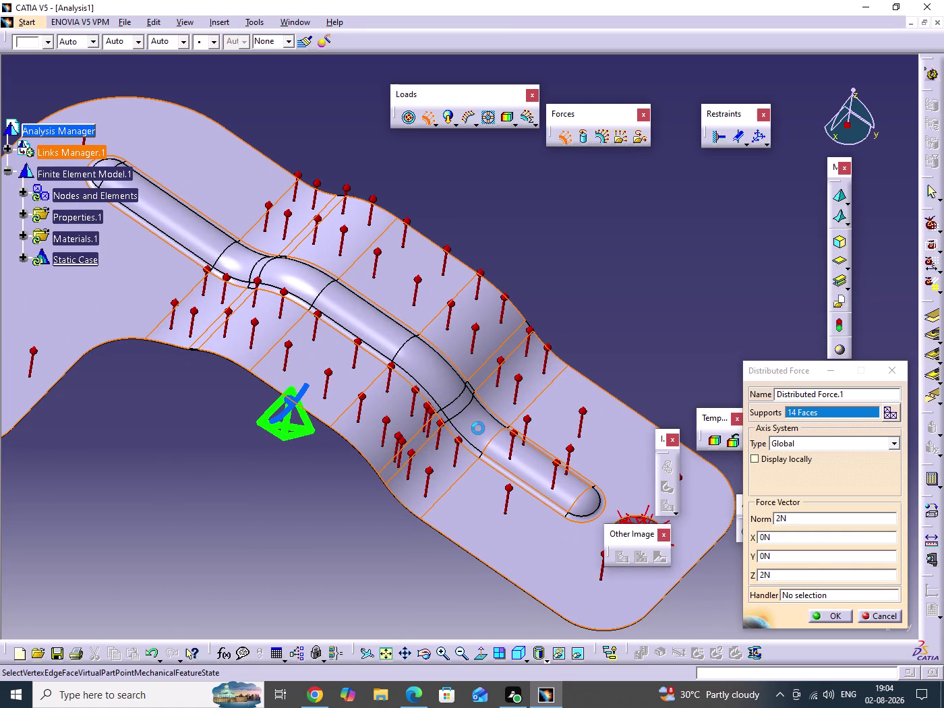
click(479, 426)
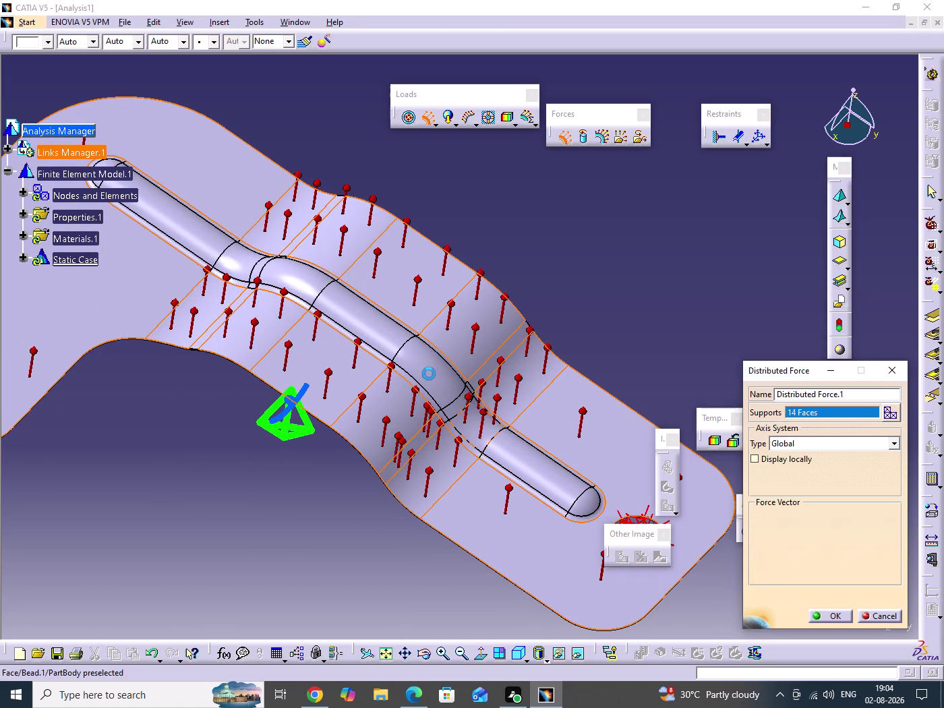
click(429, 374)
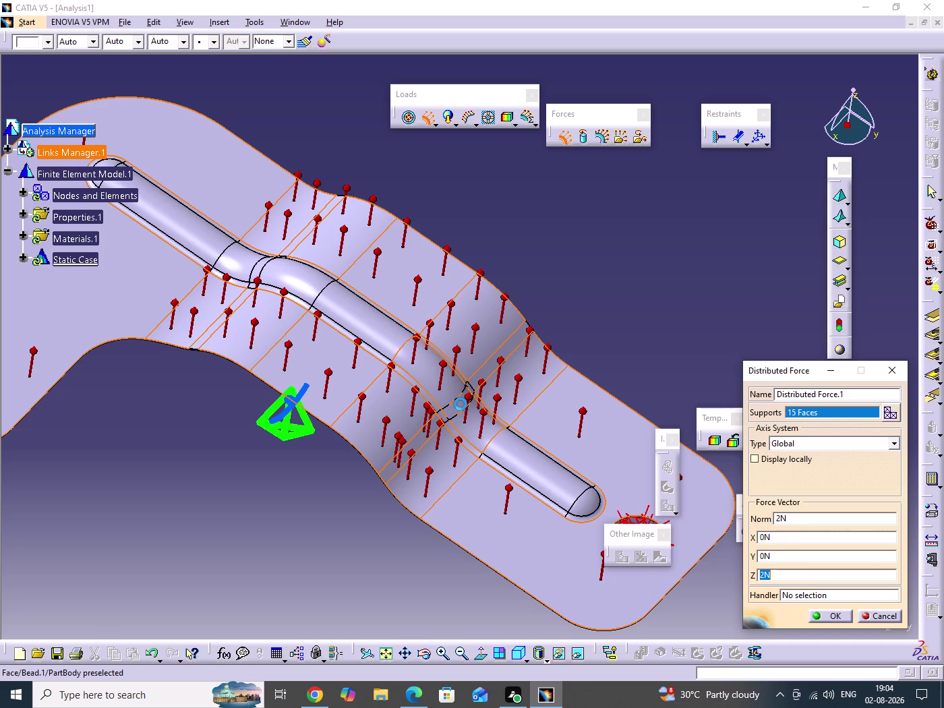
click(461, 404)
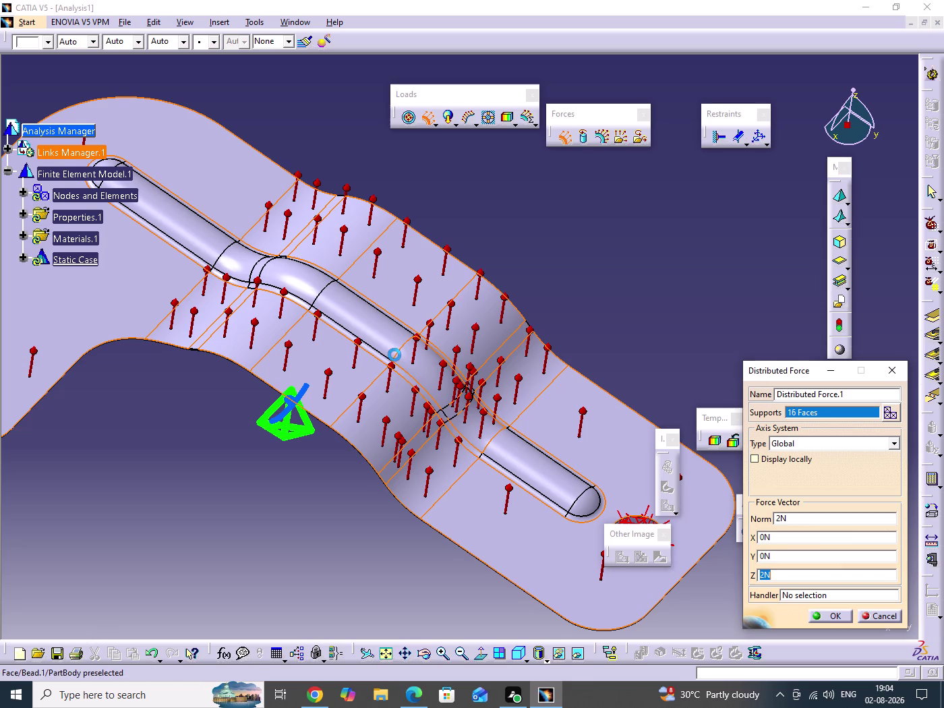
click(387, 340)
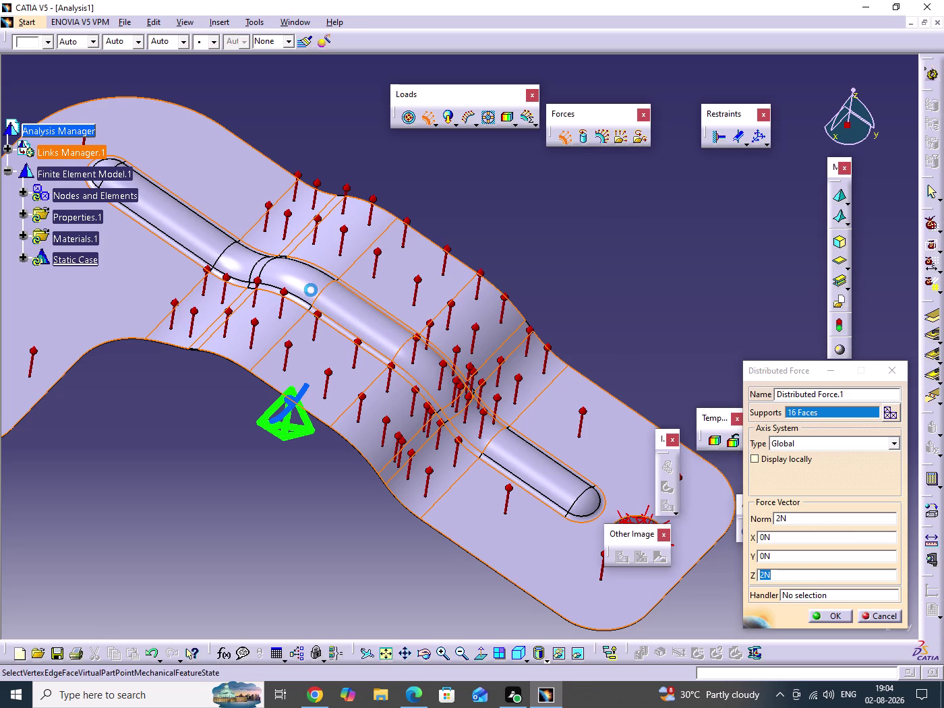
click(310, 284)
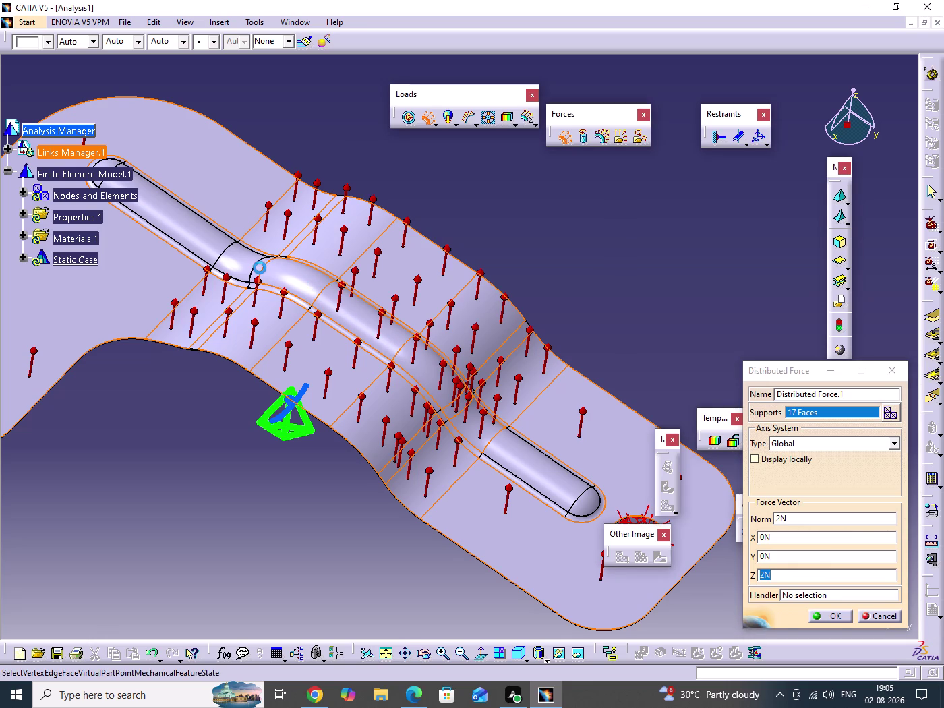
click(264, 264)
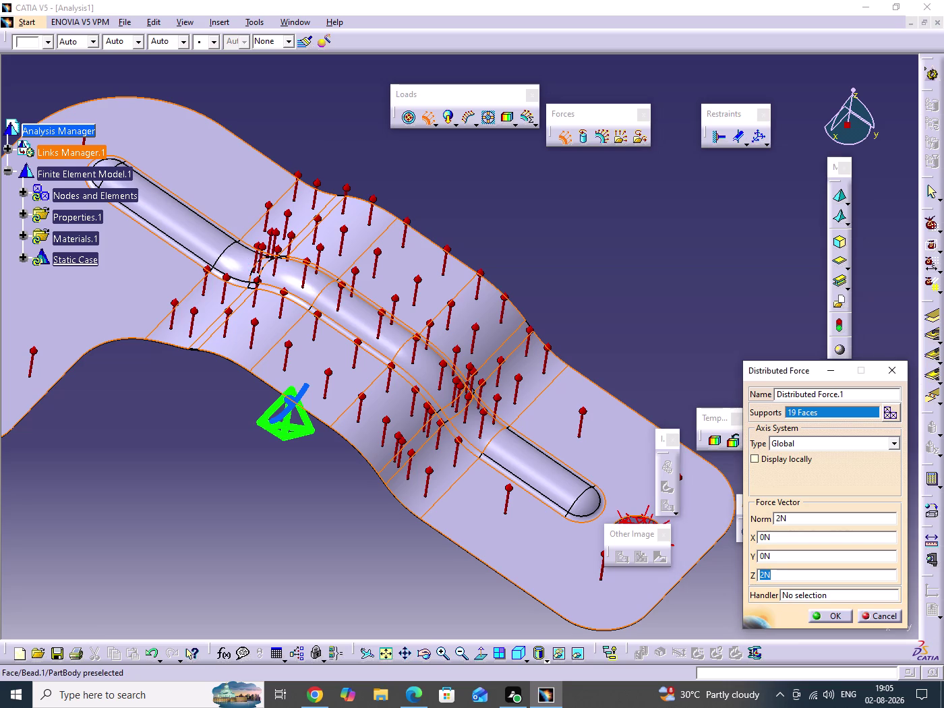
click(235, 265)
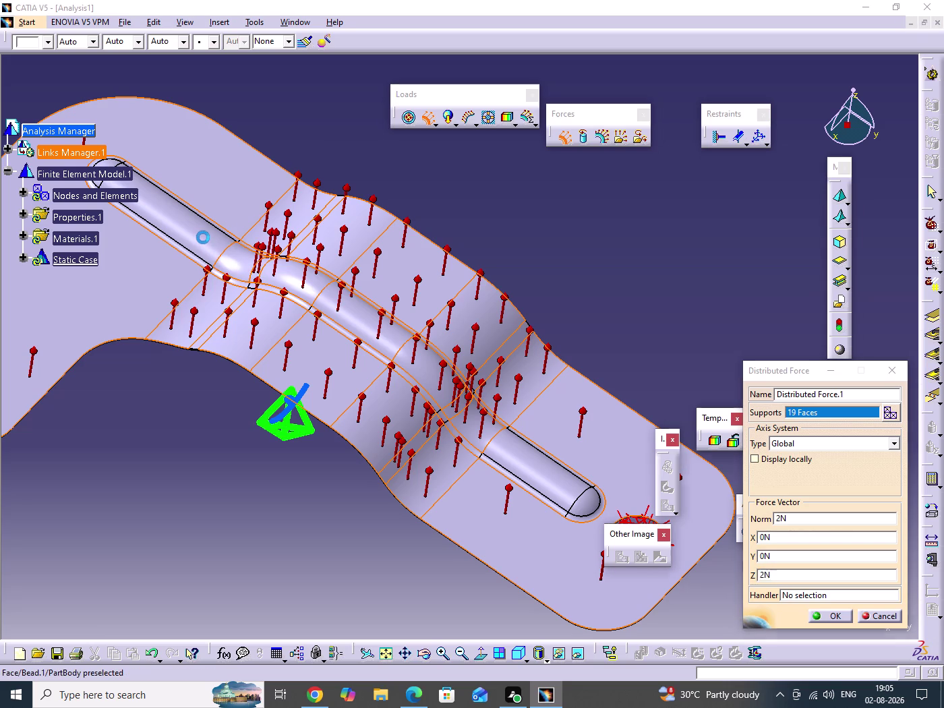
click(198, 238)
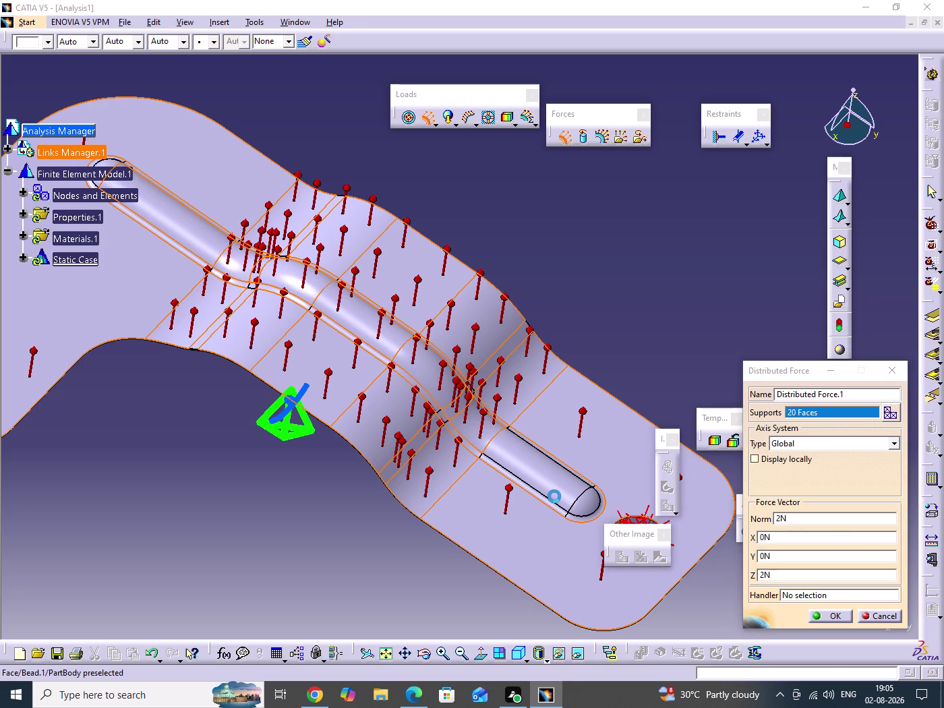
Add the bead's rounded end faces and end edge face, reaching 23 faces.
click(528, 471)
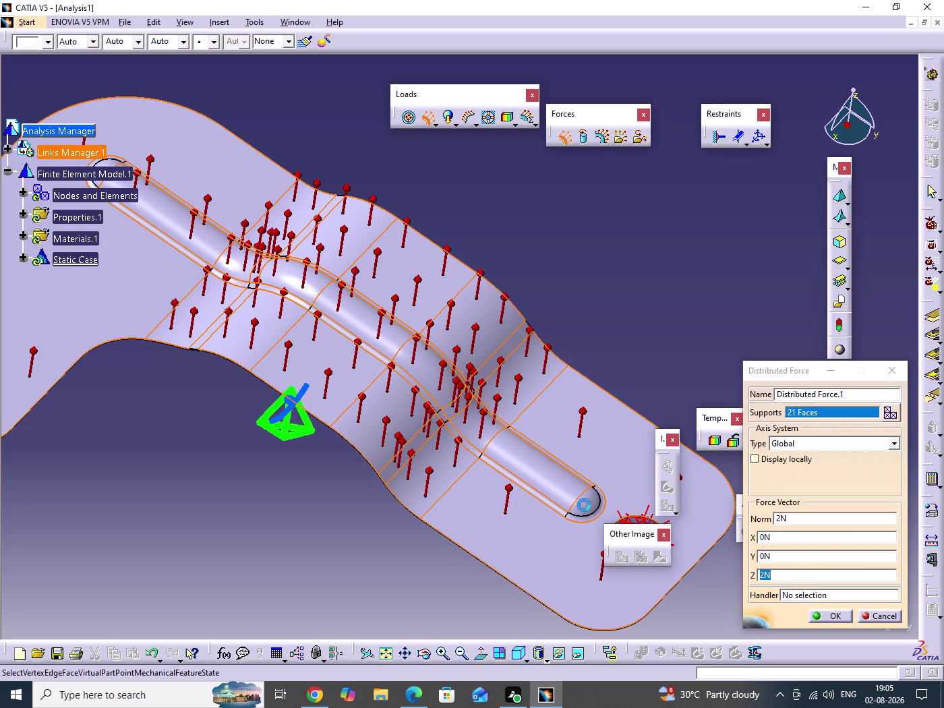
click(588, 505)
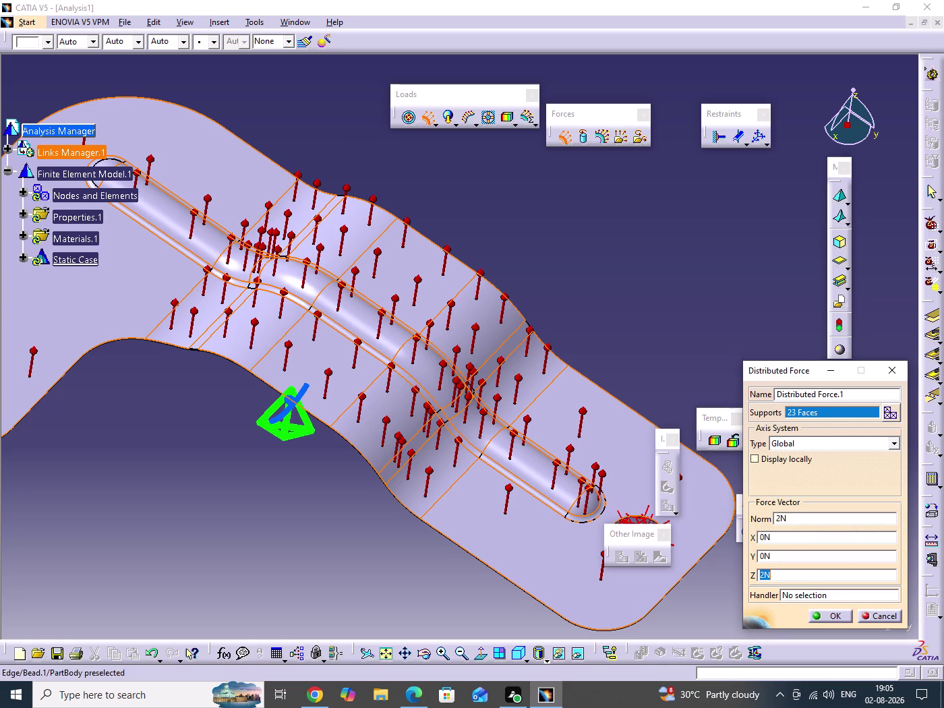
click(579, 520)
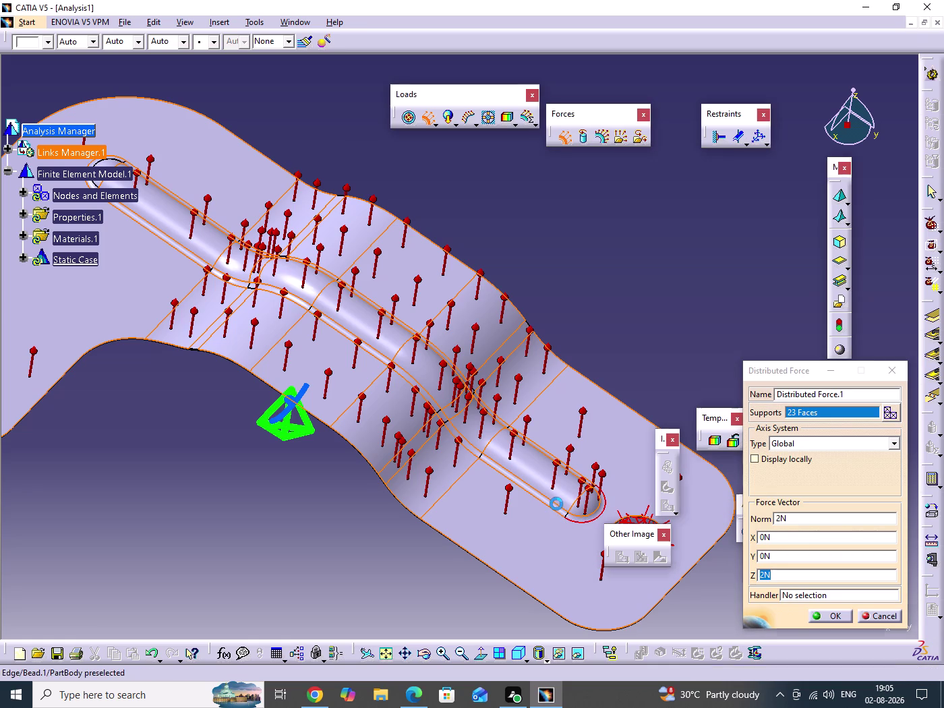
Add a bead face and the bead end face near the hole to the force.
middle_drag(563, 511, 567, 396)
middle_drag(538, 492, 443, 264)
middle_drag(463, 393, 483, 556)
middle_drag(508, 519, 289, 90)
middle_drag(459, 318, 469, 400)
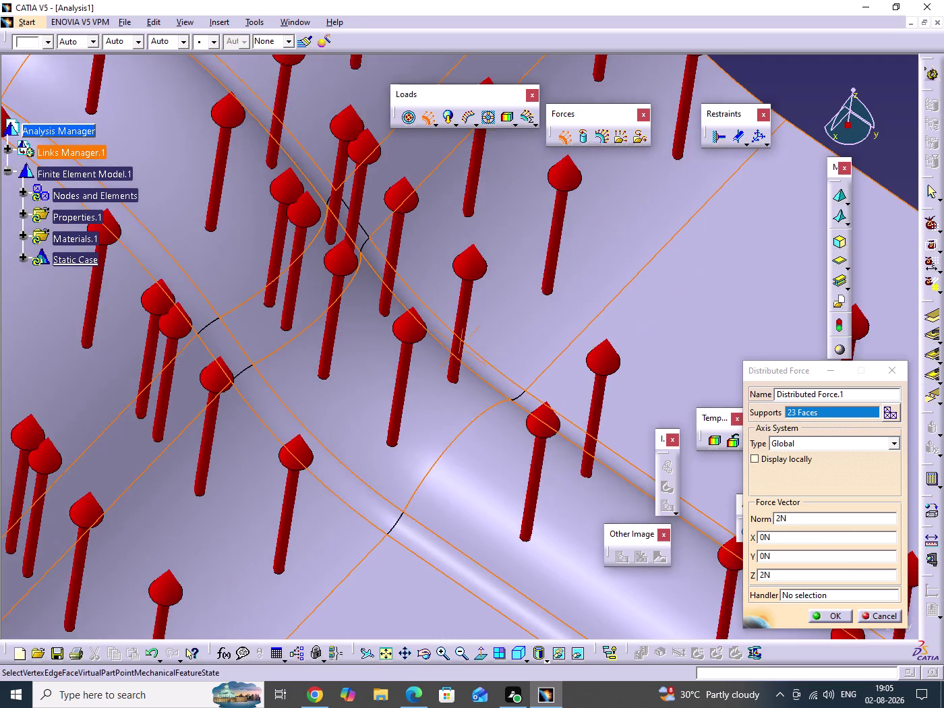
click(506, 515)
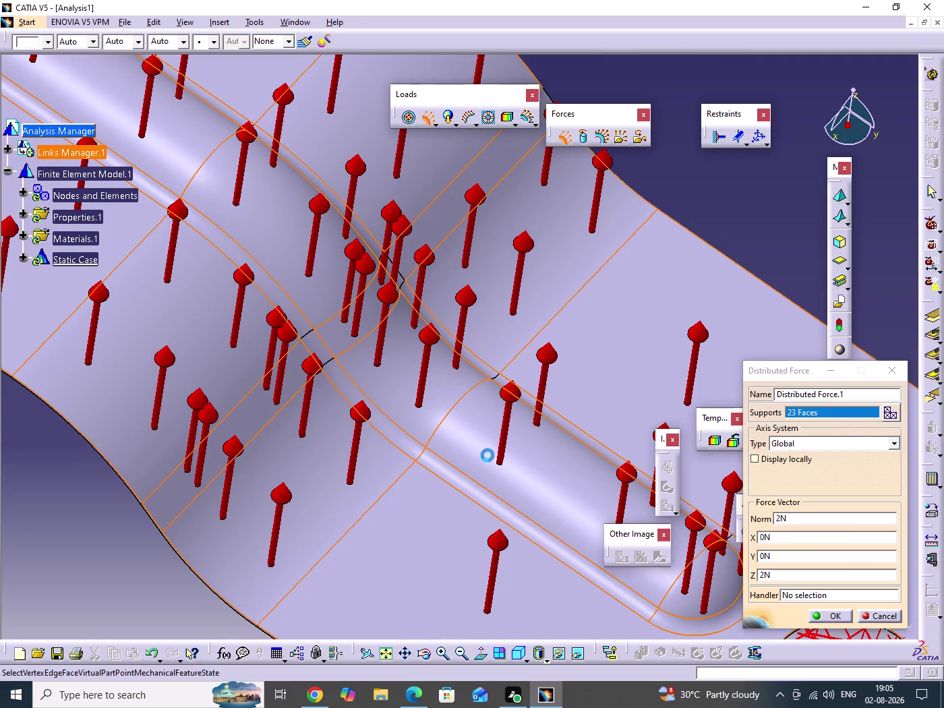
middle_drag(473, 443, 473, 491)
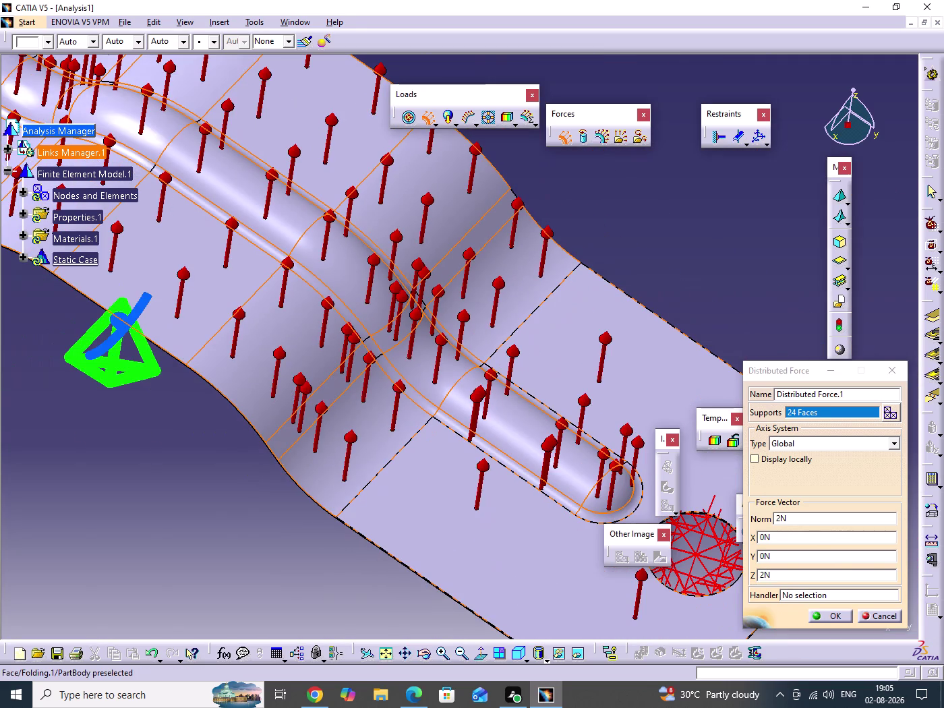
middle_drag(542, 506, 531, 492)
middle_drag(556, 512, 300, 388)
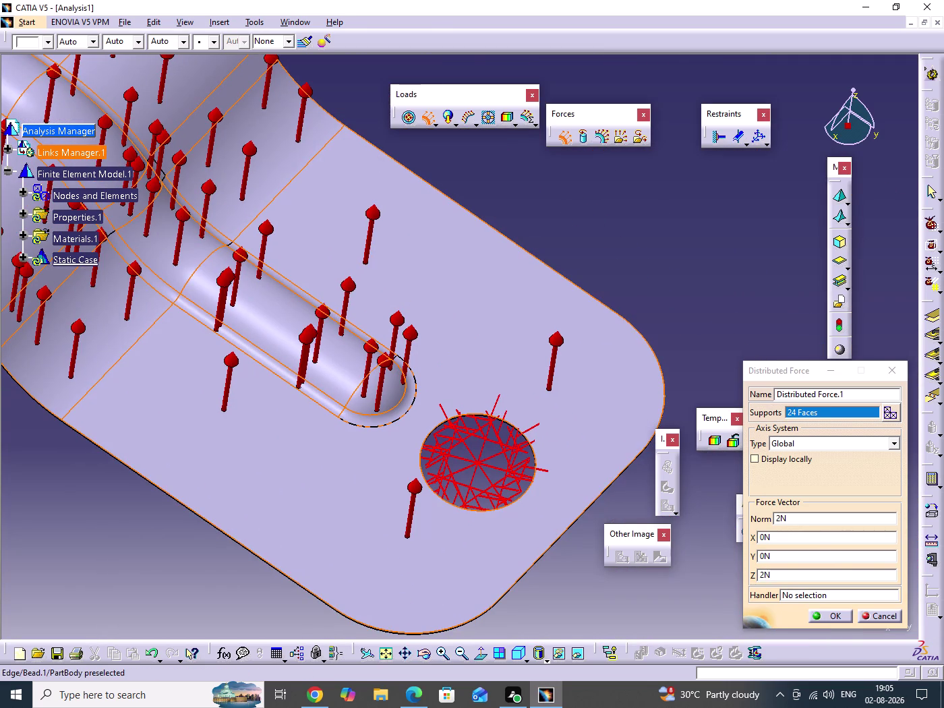
click(405, 403)
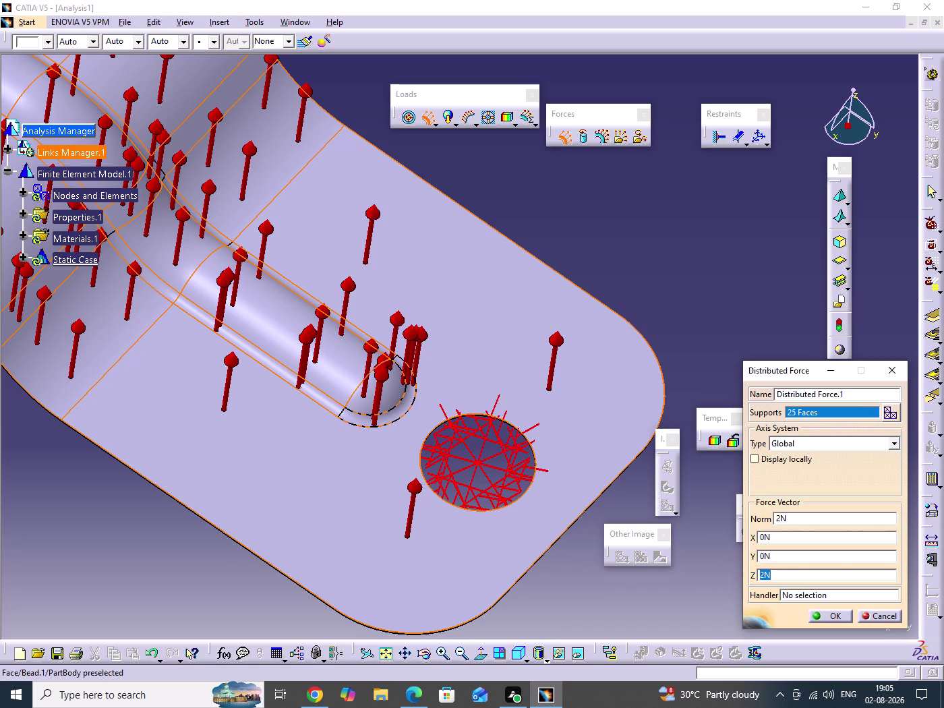
Add two bead faces from a top-down view of the bead crossing.
middle_drag(226, 368, 487, 599)
middle_drag(366, 441, 345, 468)
drag(366, 441, 345, 469)
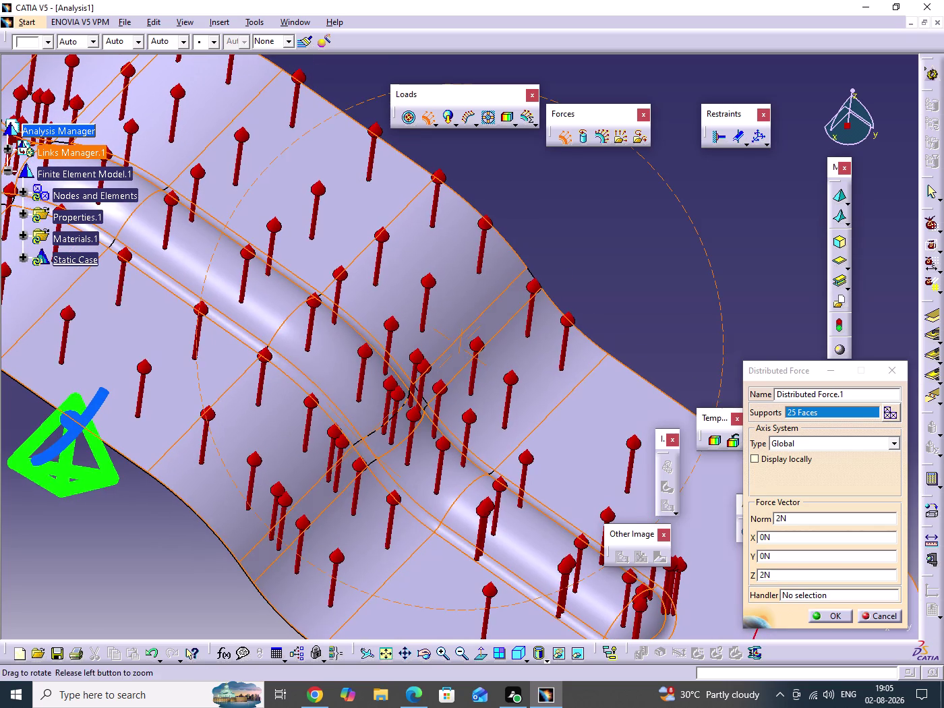
middle_drag(345, 469, 313, 538)
drag(345, 468, 313, 539)
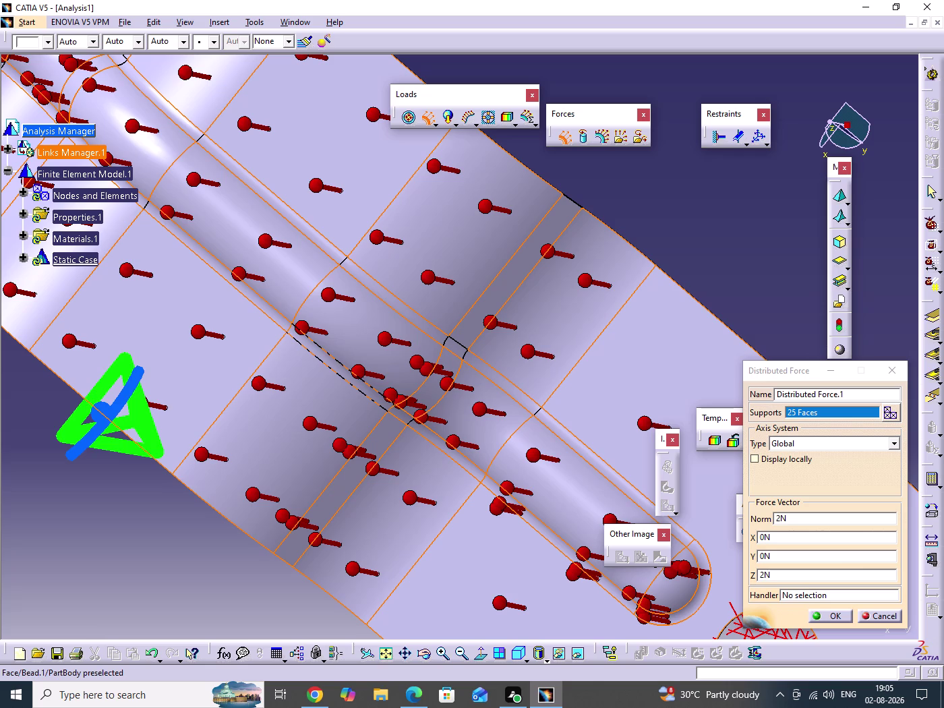
click(325, 355)
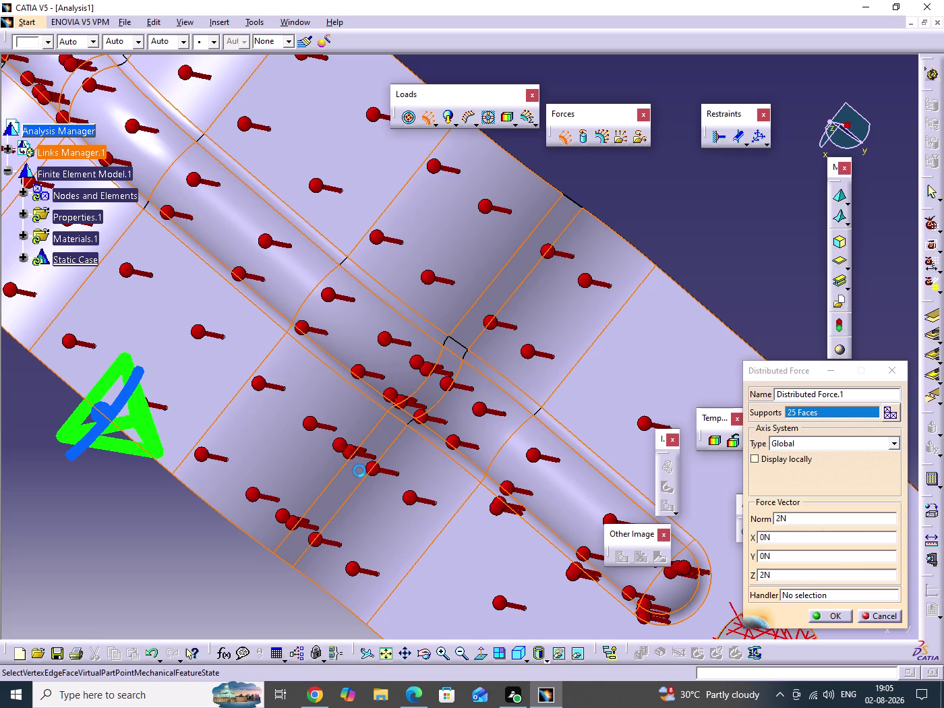
middle_drag(359, 471, 406, 348)
scroll(down, 3)
drag(360, 470, 397, 386)
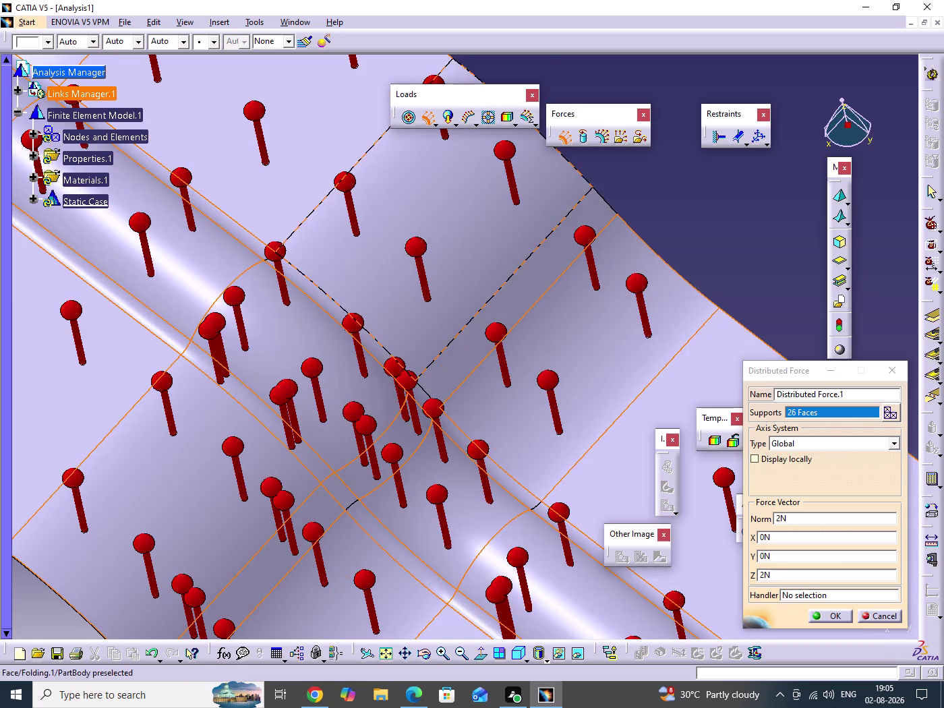
middle_drag(327, 387, 616, 555)
click(435, 481)
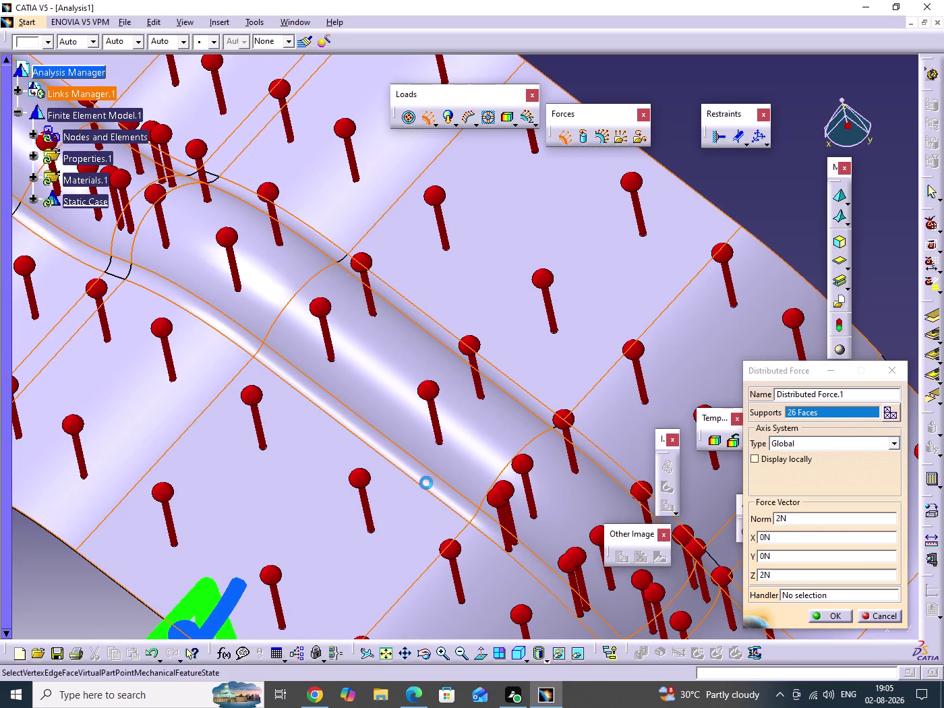
Add four more bead faces around the bead crossing to the force supports.
middle_drag(292, 381, 692, 596)
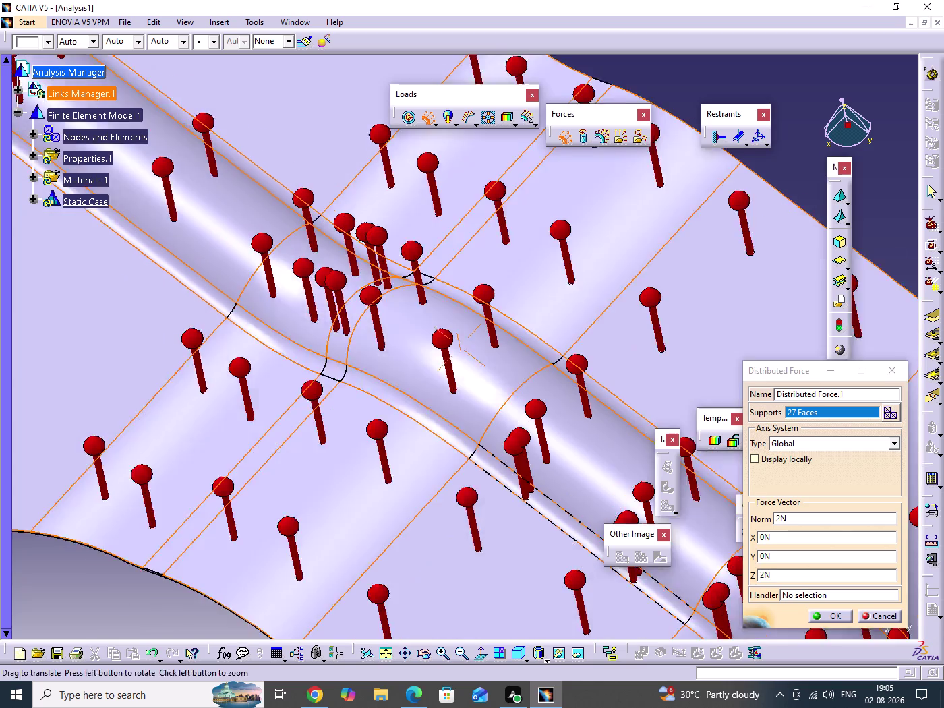
middle_drag(691, 596, 798, 664)
middle_drag(473, 518, 278, 357)
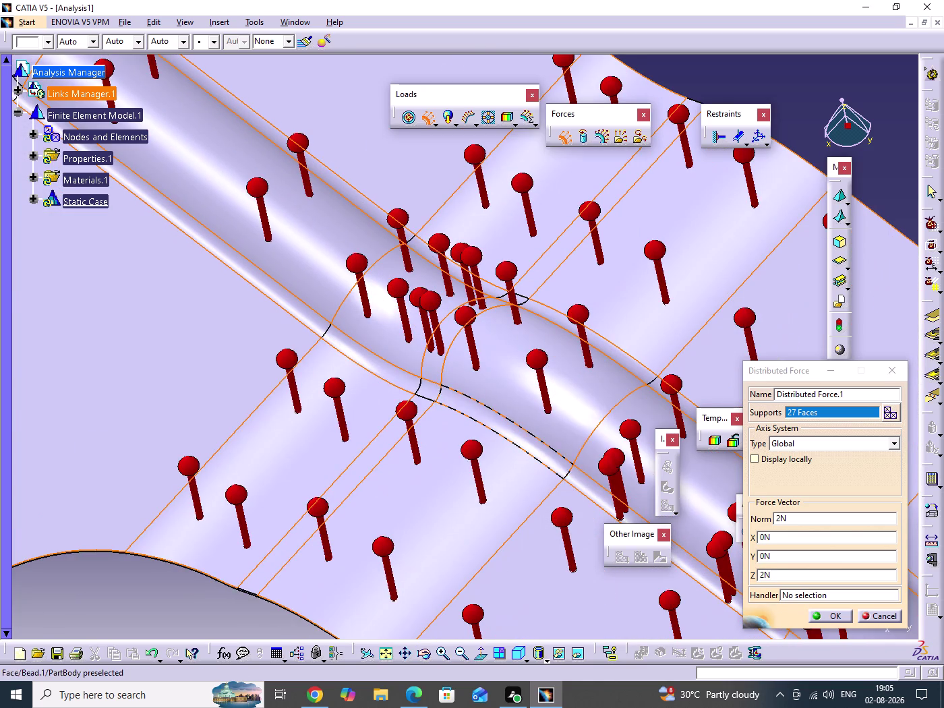
middle_drag(508, 470, 283, 339)
middle_drag(385, 445, 511, 599)
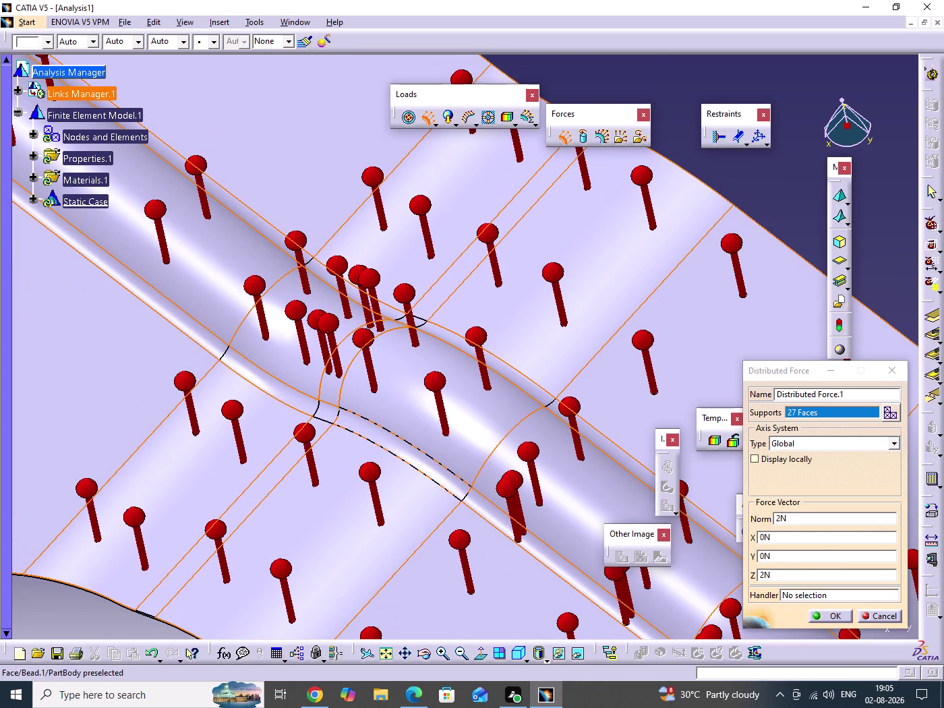
click(449, 482)
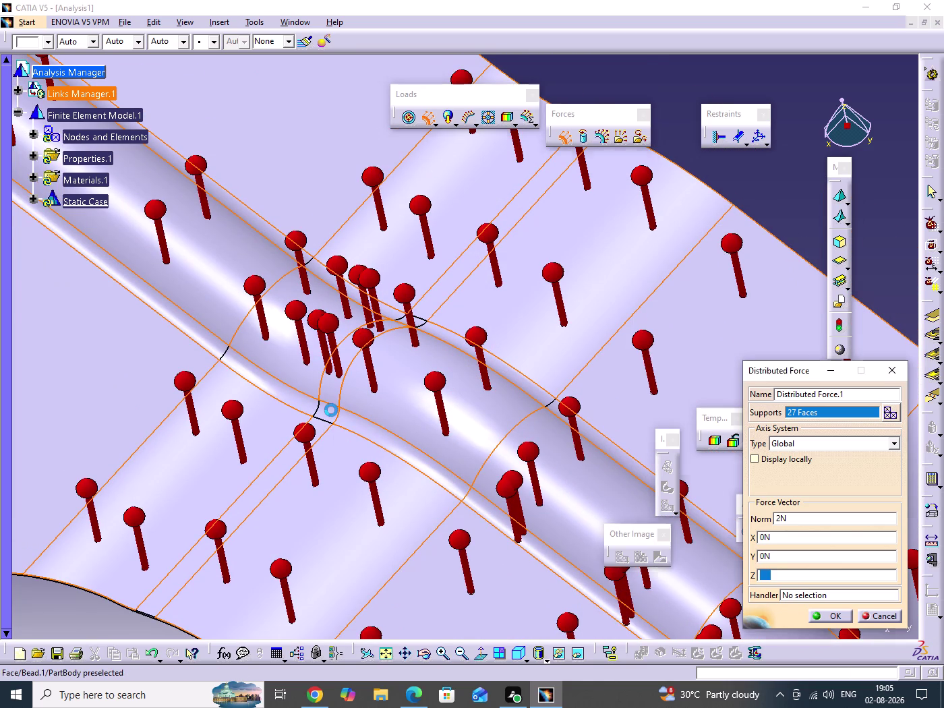
click(329, 409)
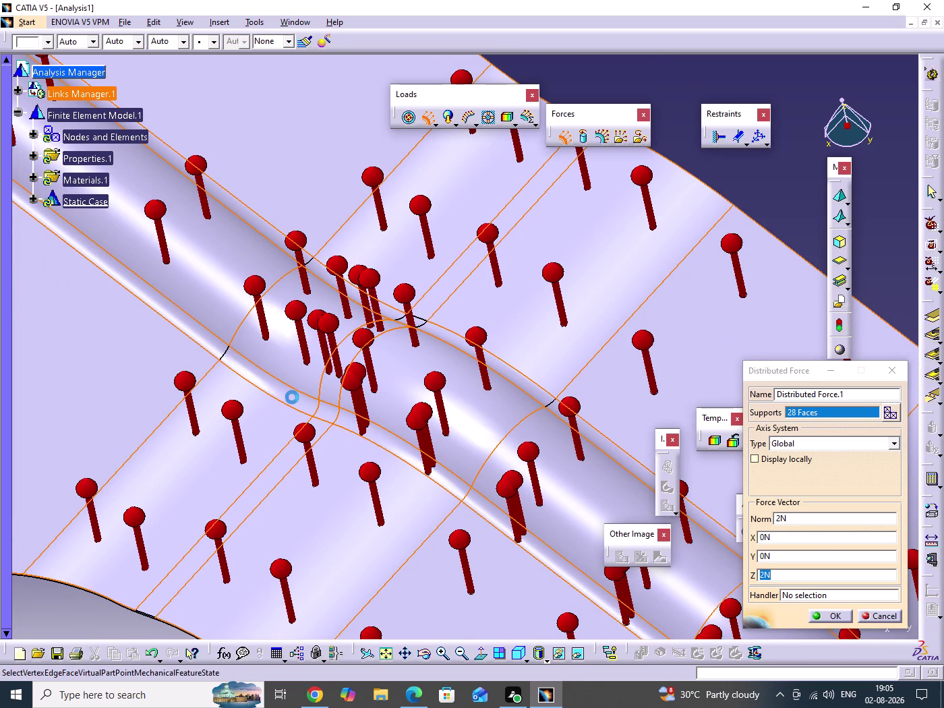
click(294, 398)
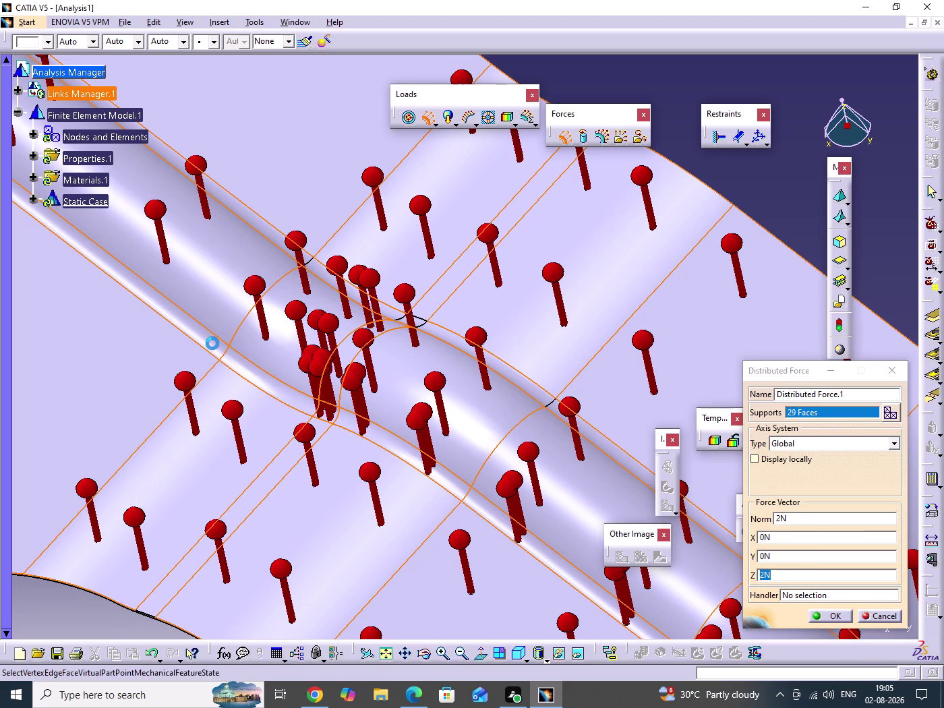
click(213, 343)
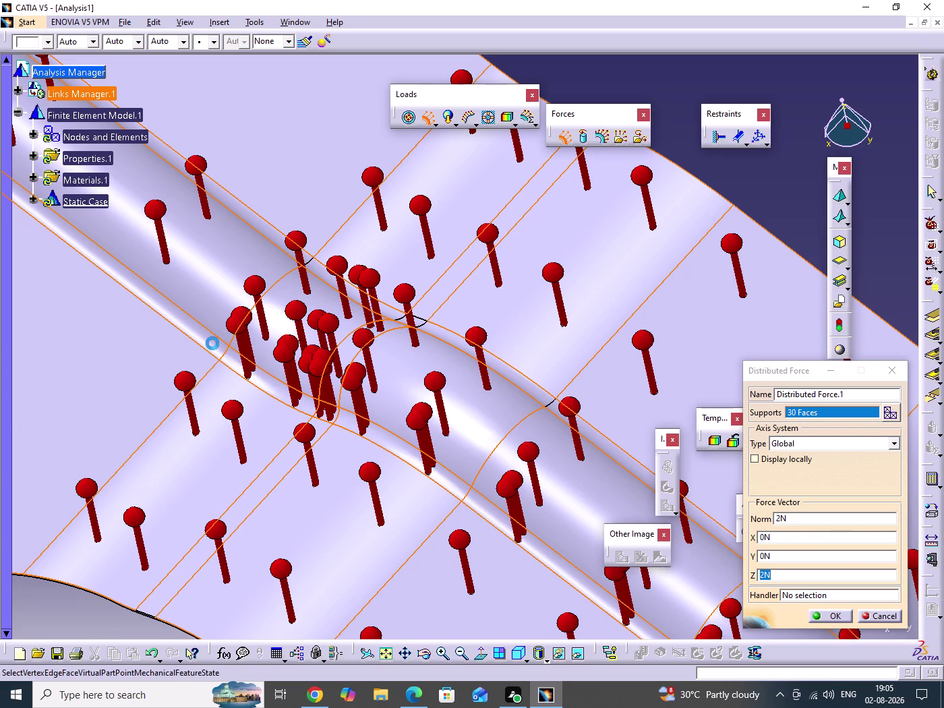
Pick another face, then rotate the bracket to expose further bead faces.
middle_drag(434, 360, 417, 539)
click(434, 360)
middle_drag(373, 505, 567, 372)
drag(372, 505, 565, 372)
scroll(down, 3)
middle_drag(274, 423, 663, 494)
drag(275, 423, 667, 500)
middle_drag(397, 443, 451, 521)
drag(398, 445, 440, 598)
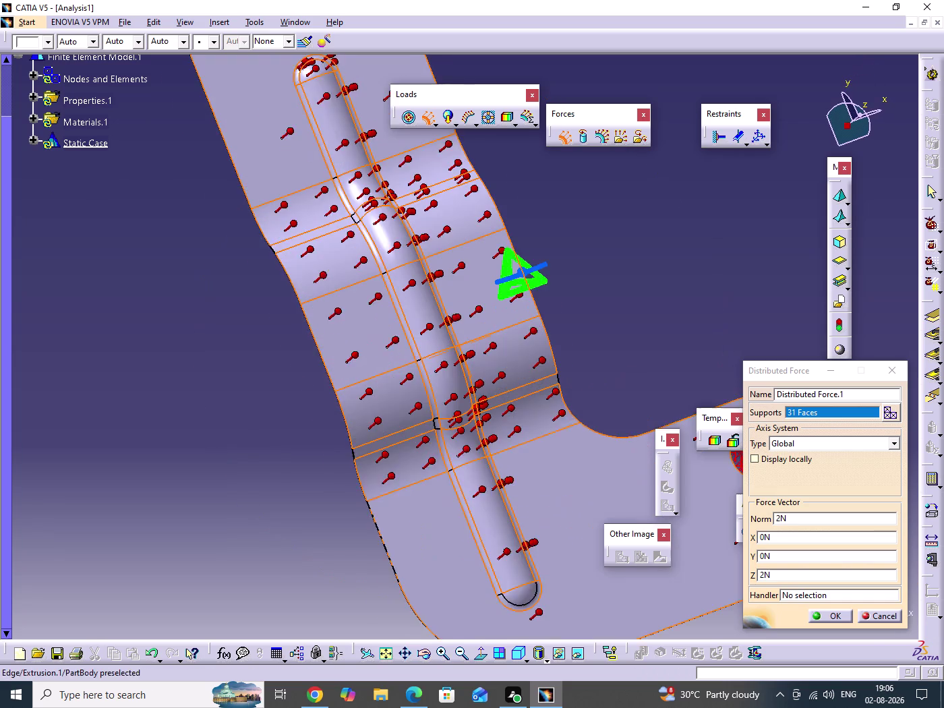
middle_drag(451, 521, 447, 455)
drag(453, 516, 448, 455)
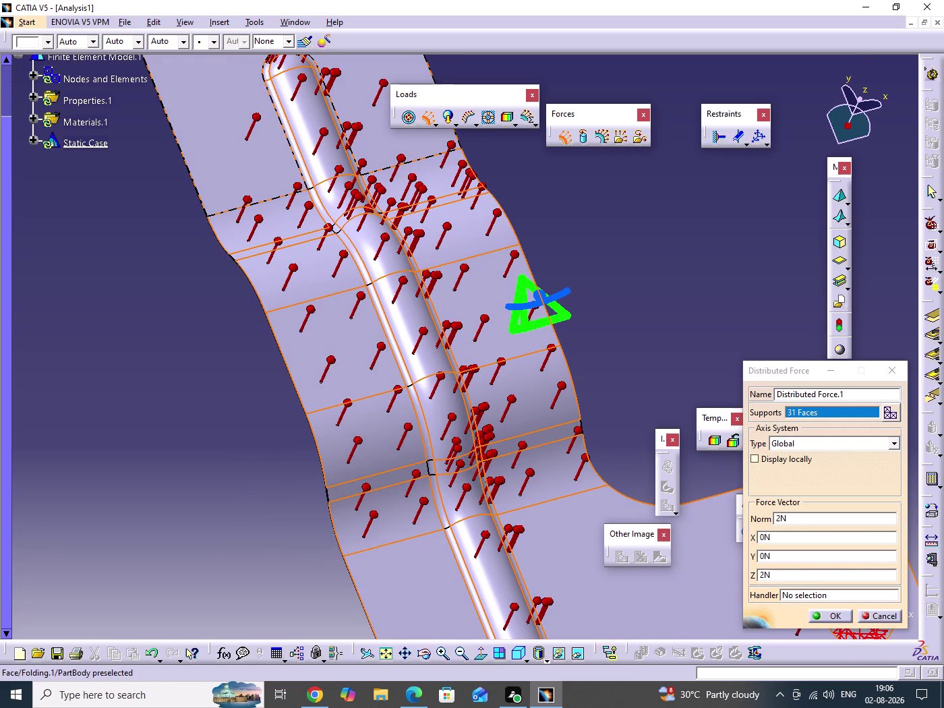
Remove one face and add the bead end and side faces, reaching 30 faces.
click(266, 72)
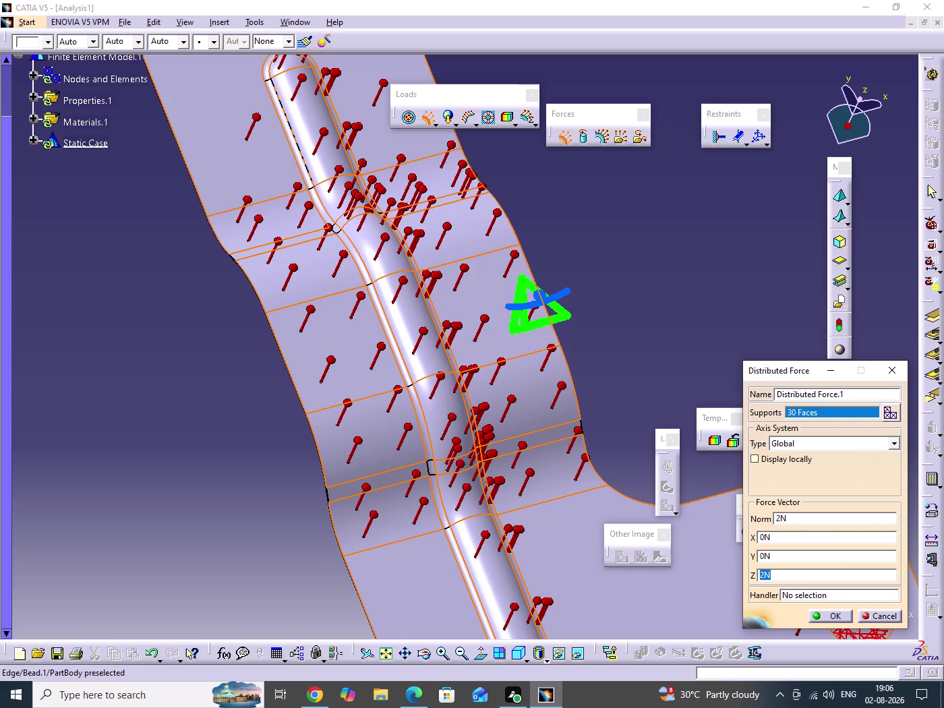
click(286, 123)
middle_drag(269, 271, 270, 228)
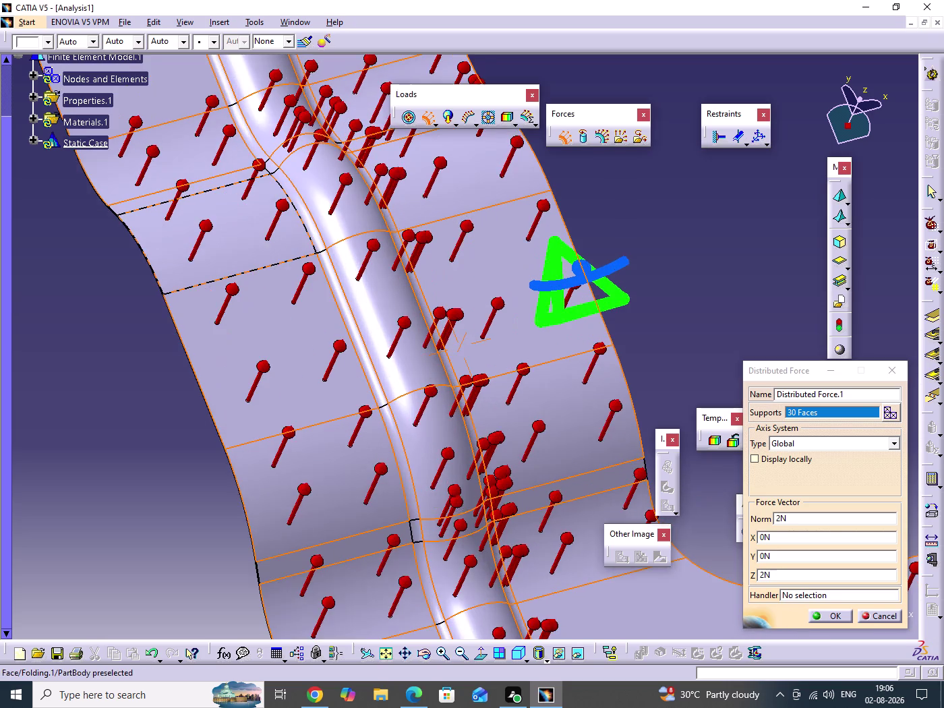
middle_drag(269, 228, 480, 692)
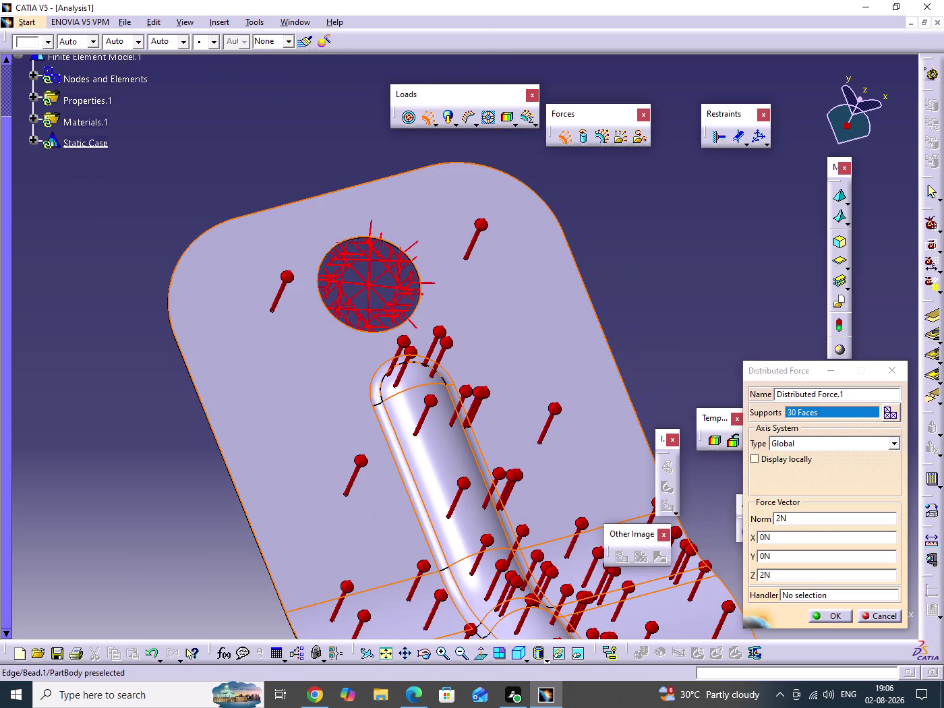
click(377, 393)
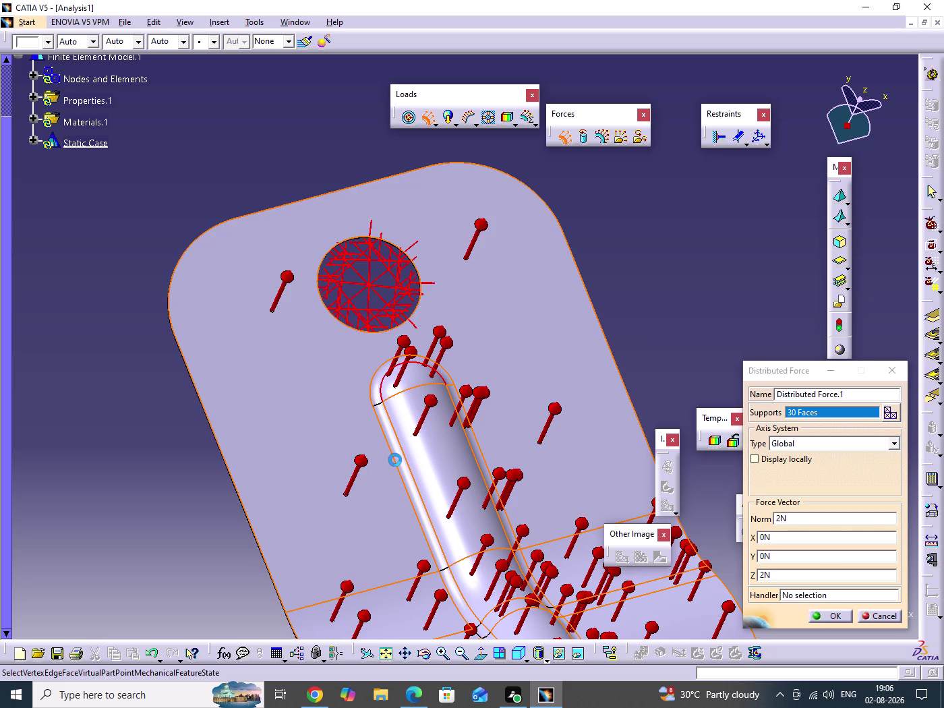
click(402, 467)
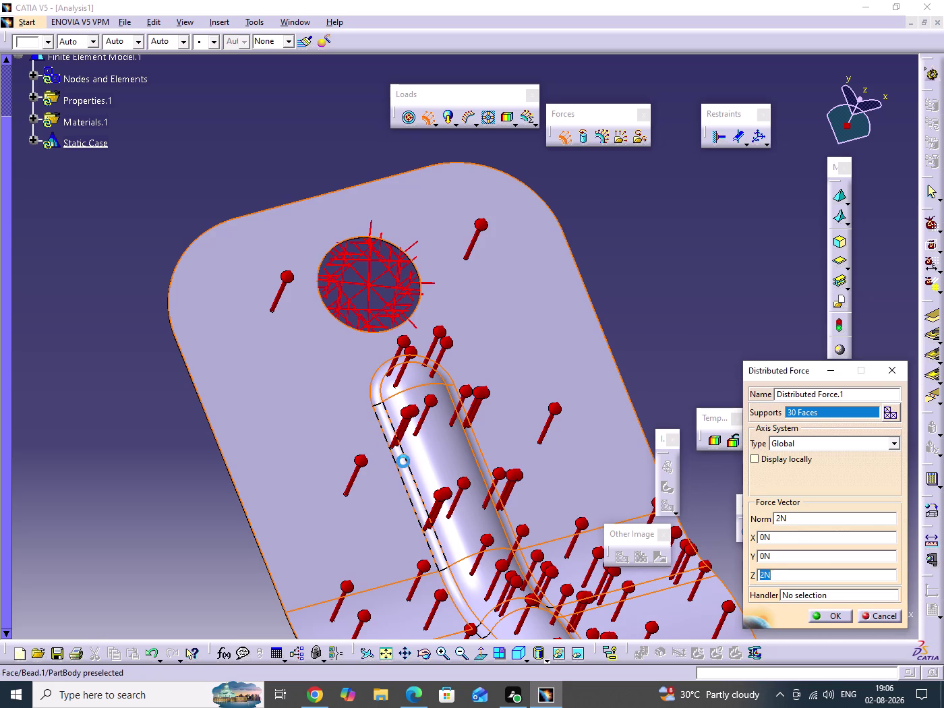
Add flange and bead faces along the middle and lower end of the bead.
middle_drag(392, 462, 244, 179)
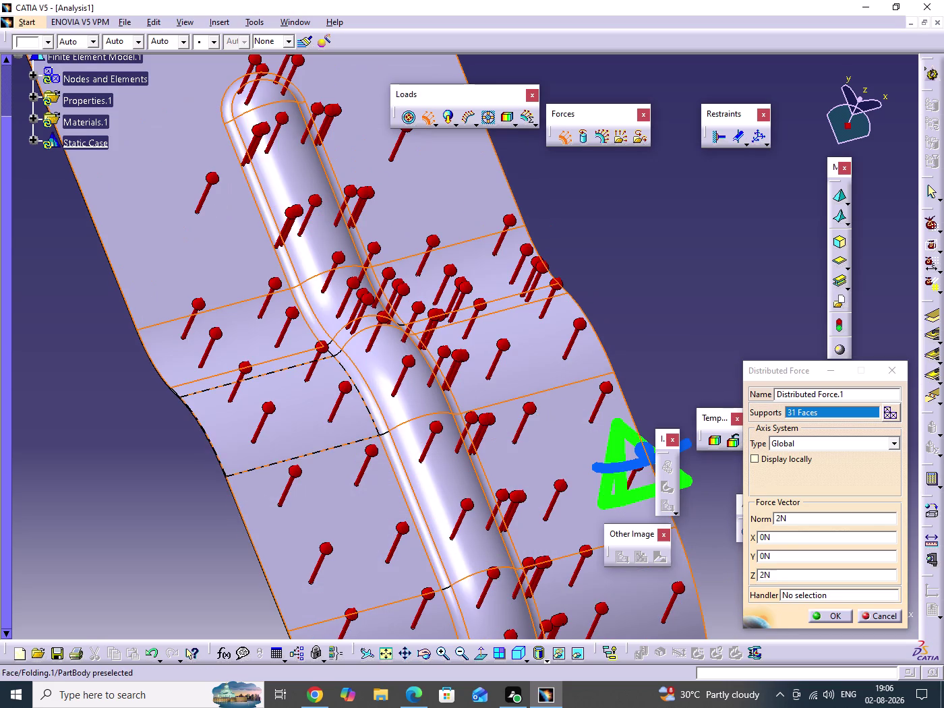
click(376, 415)
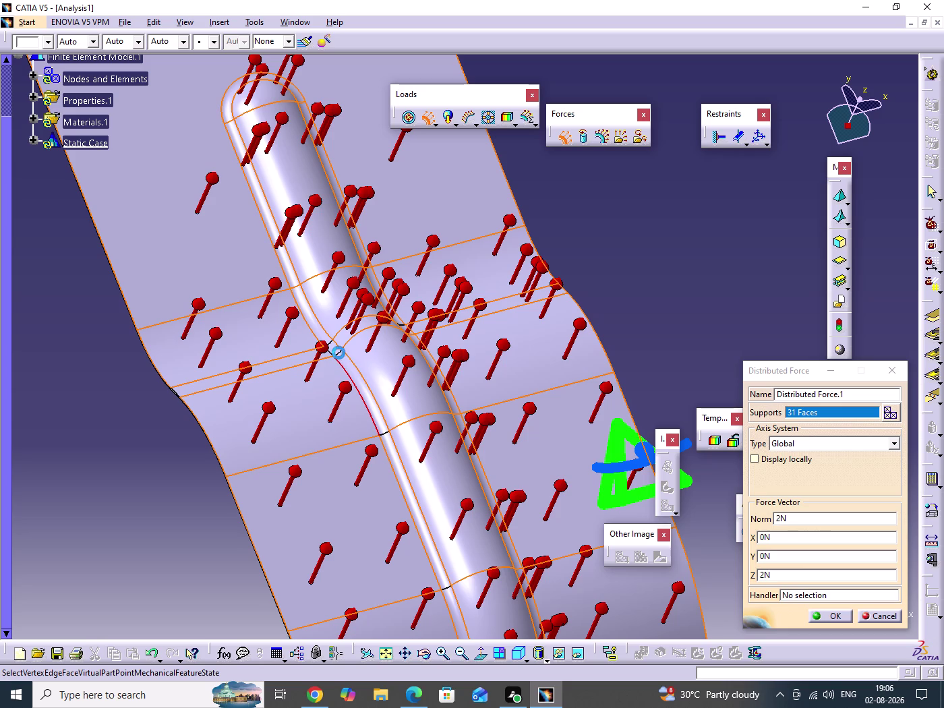
click(406, 486)
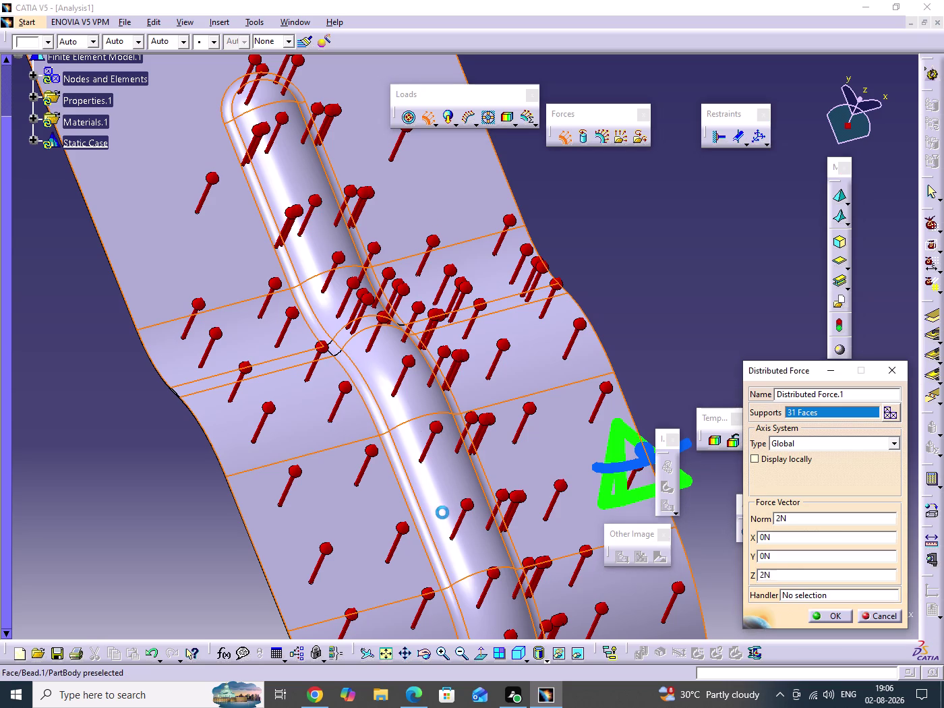
middle_drag(442, 511, 357, 255)
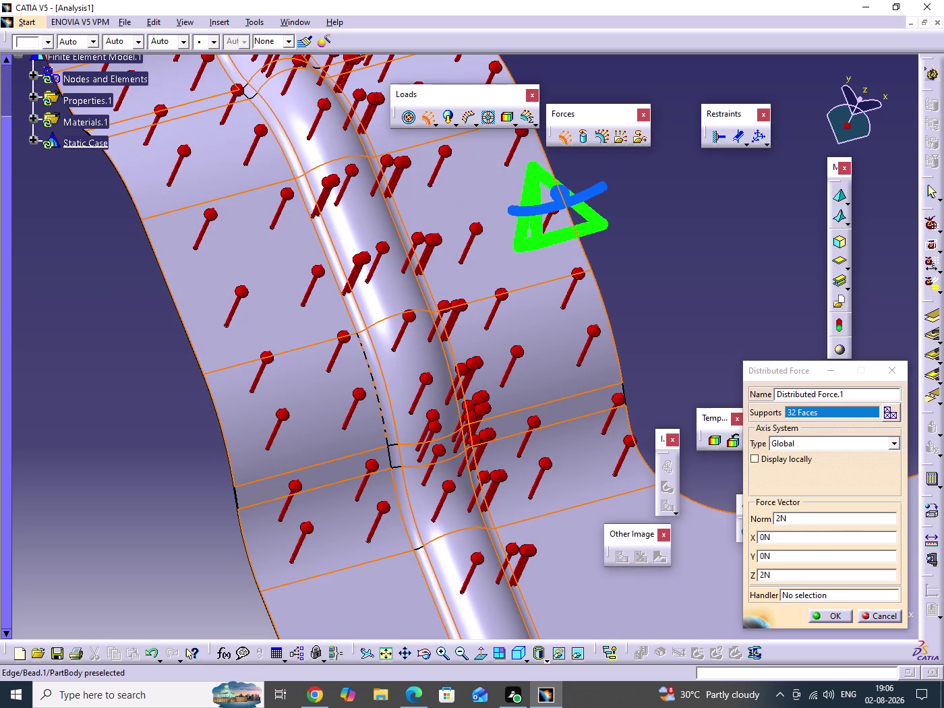
click(381, 393)
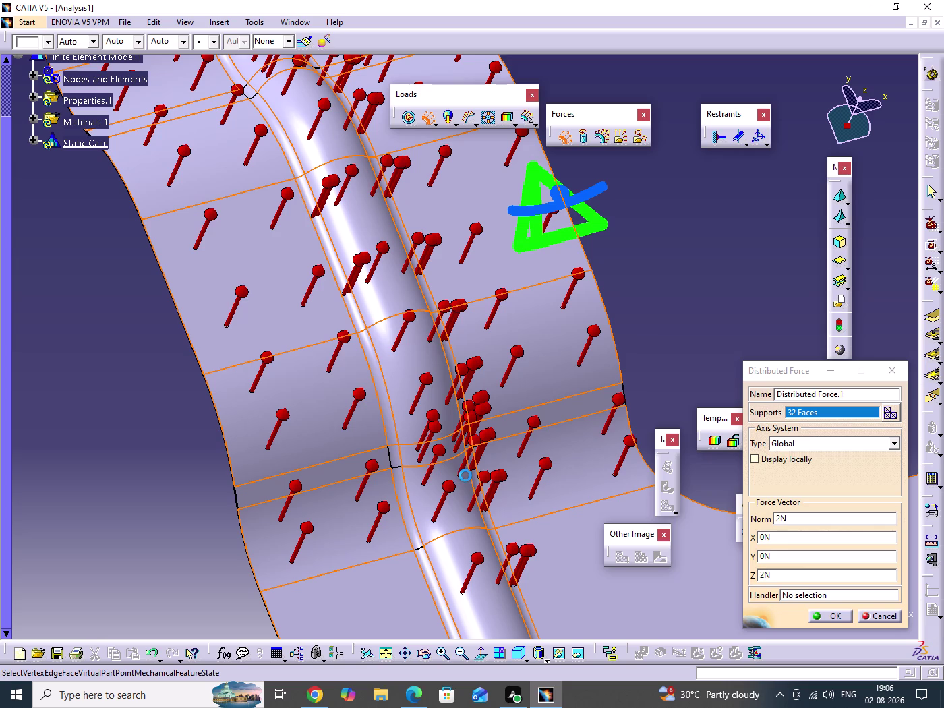
middle_drag(462, 487, 413, 303)
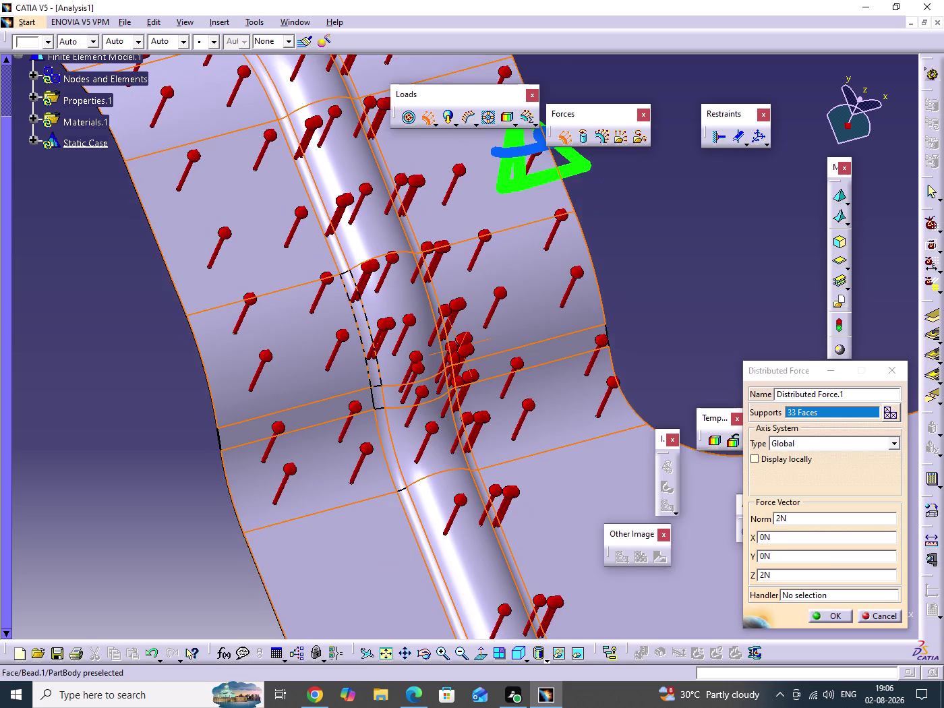
middle_drag(413, 303, 394, 234)
click(344, 275)
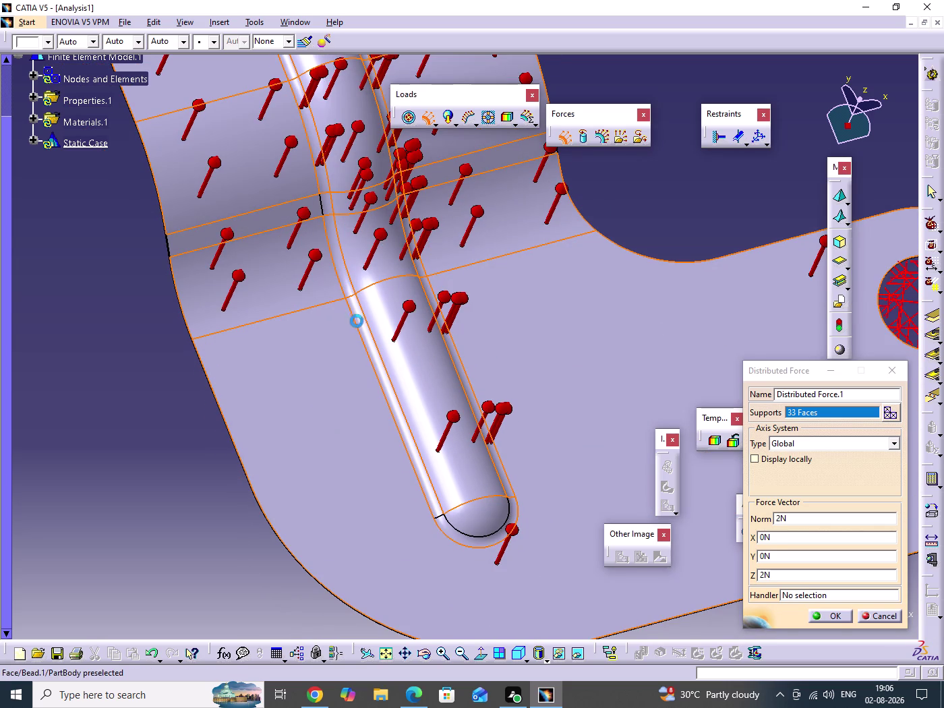
click(382, 371)
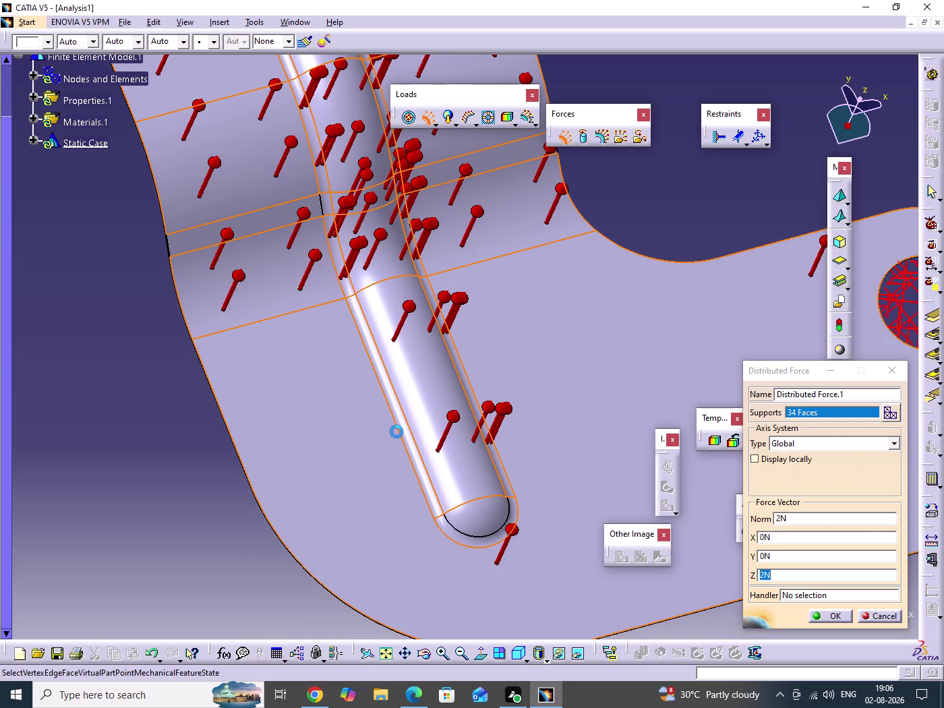
Add the remaining flange faces and correct one pick, reaching 36 faces.
click(473, 542)
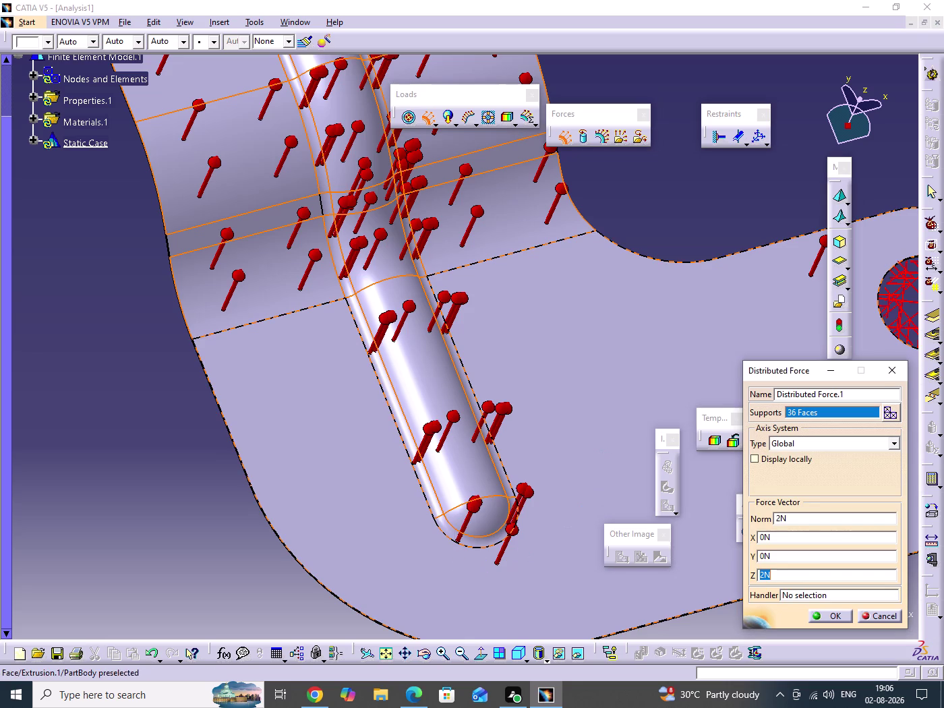
click(586, 411)
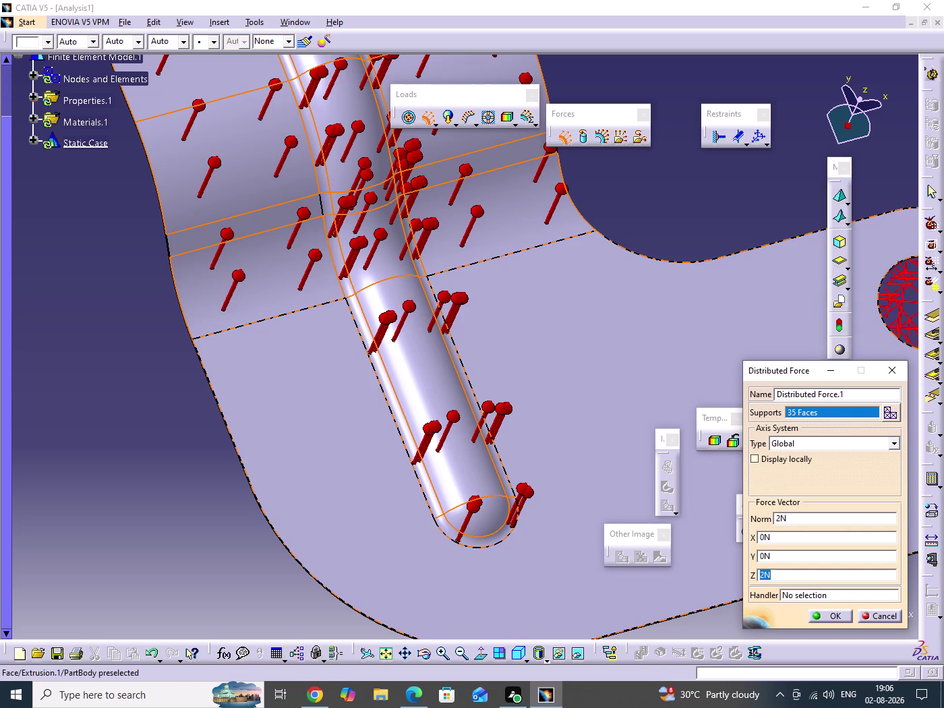
click(592, 380)
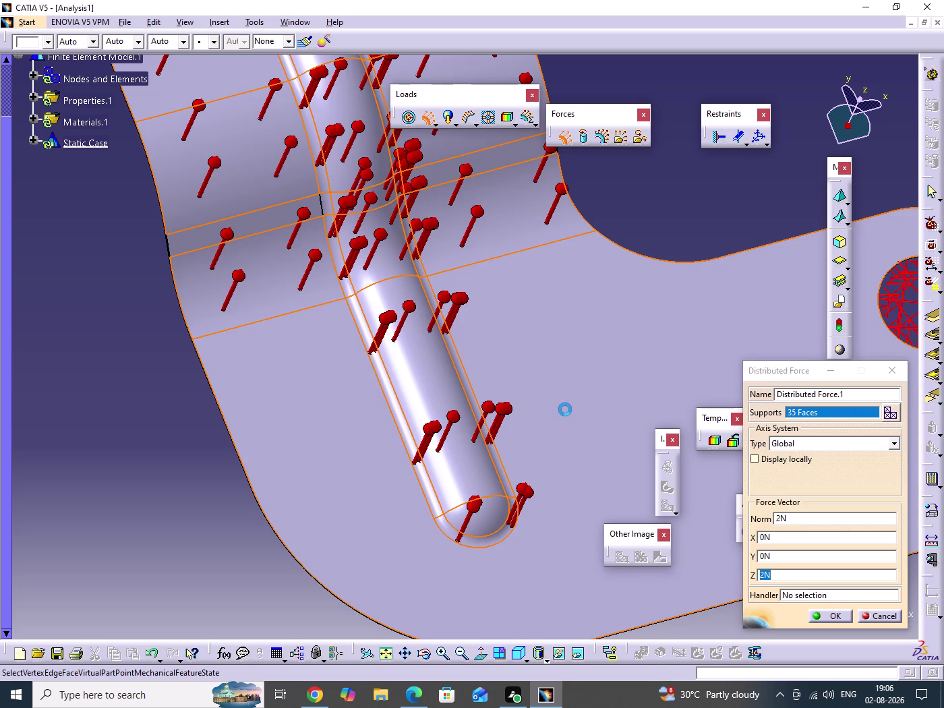
middle_drag(556, 310, 554, 386)
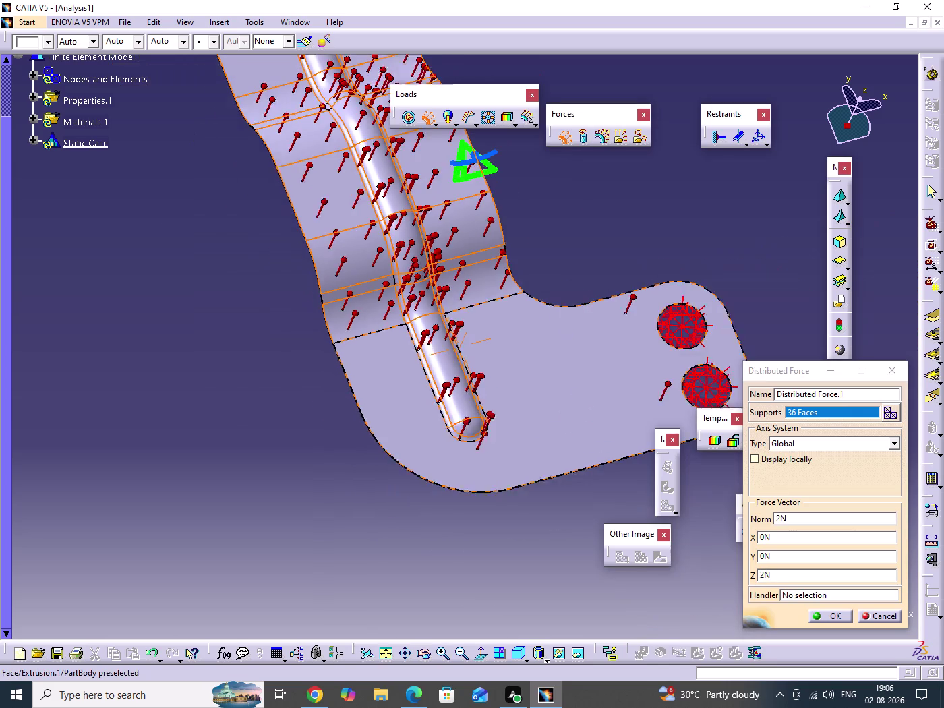
middle_drag(554, 386, 550, 412)
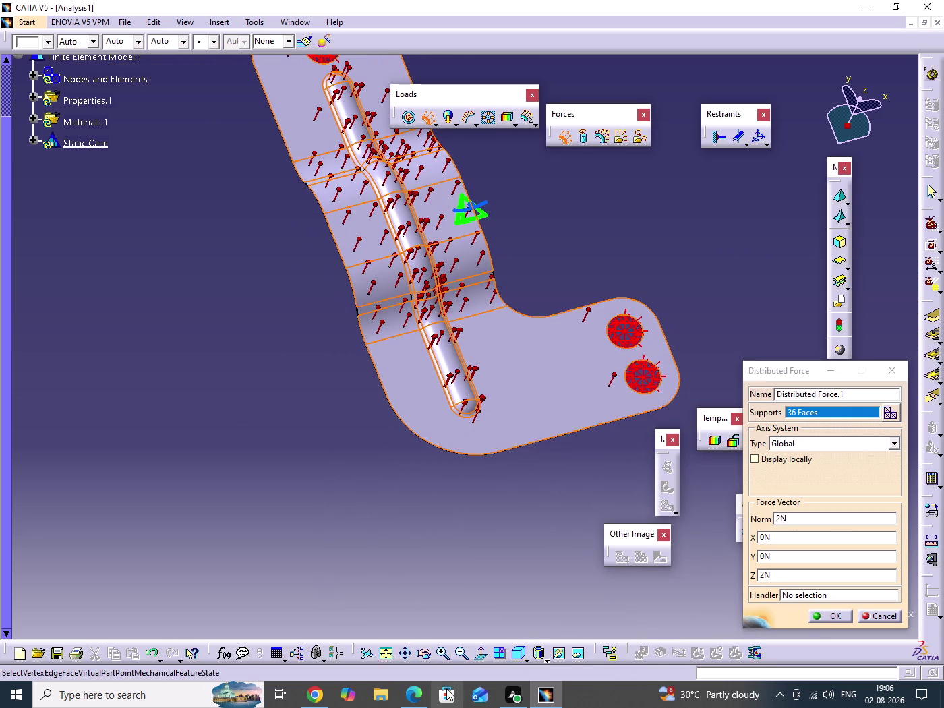
click(518, 658)
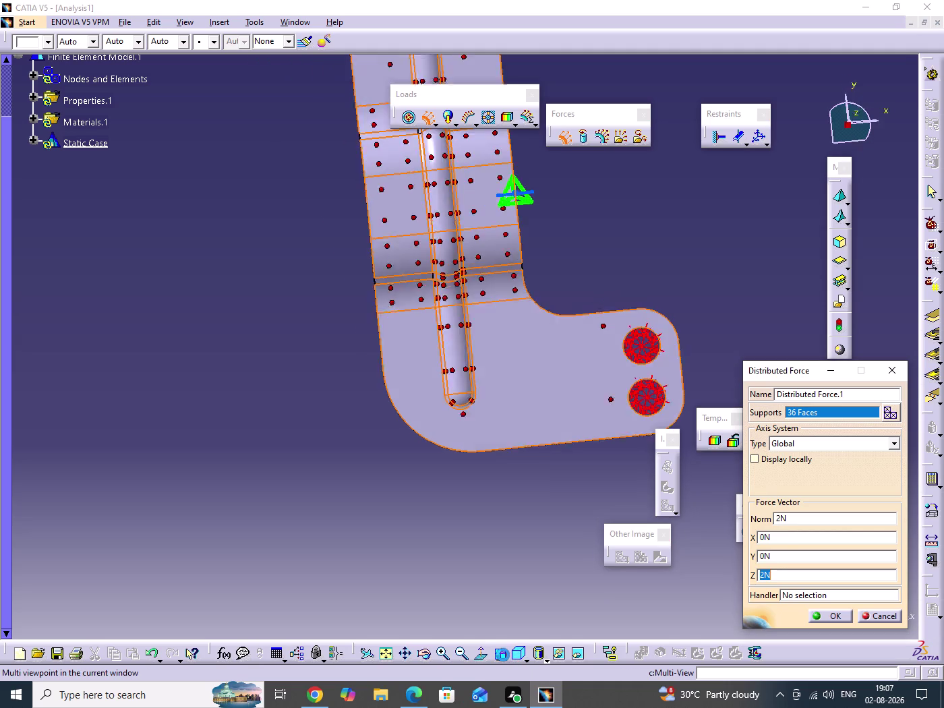
Orbit the bracket to a side-on view with the force arrows edge-on.
middle_drag(489, 554, 363, 381)
middle_drag(324, 376, 345, 406)
drag(324, 376, 345, 407)
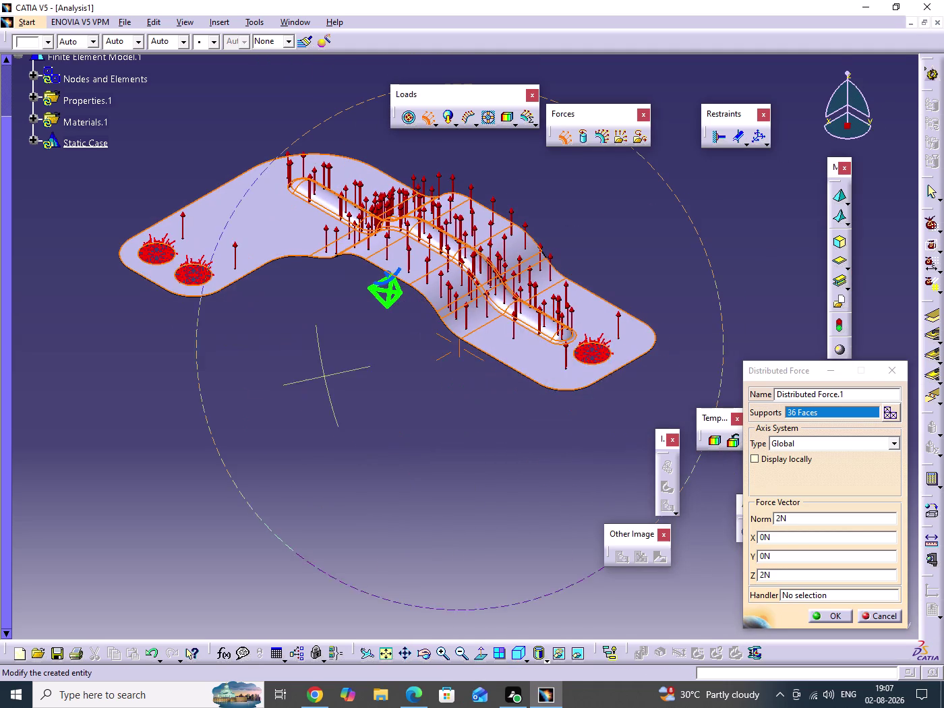
drag(345, 407, 402, 568)
middle_drag(346, 407, 409, 567)
middle_drag(402, 492, 480, 406)
drag(402, 491, 480, 406)
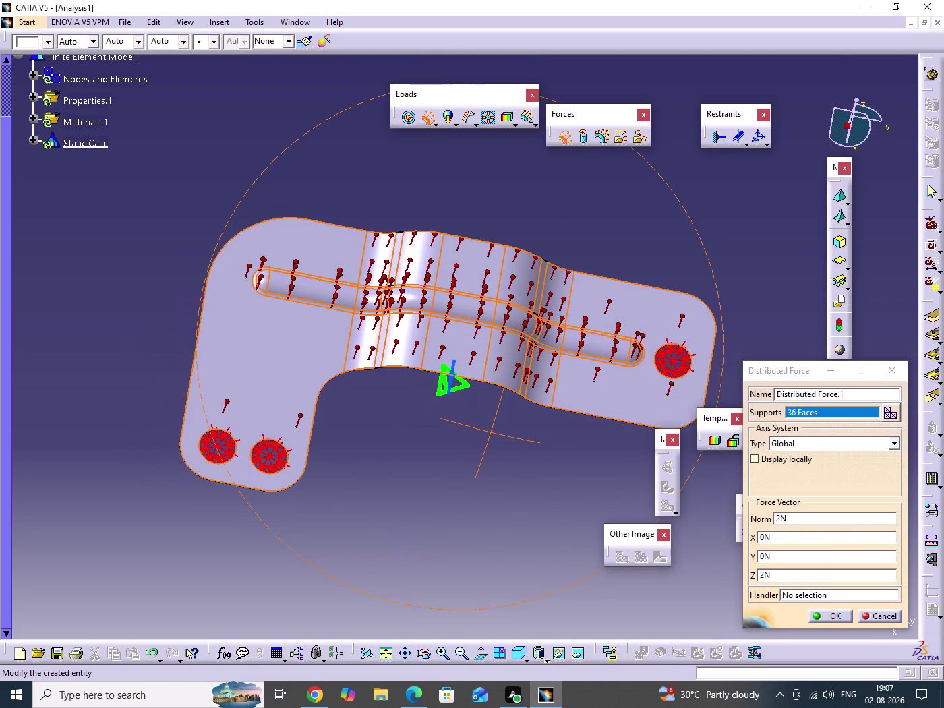
drag(480, 407, 443, 270)
middle_drag(480, 406, 443, 270)
middle_drag(388, 417, 405, 285)
drag(388, 413, 405, 286)
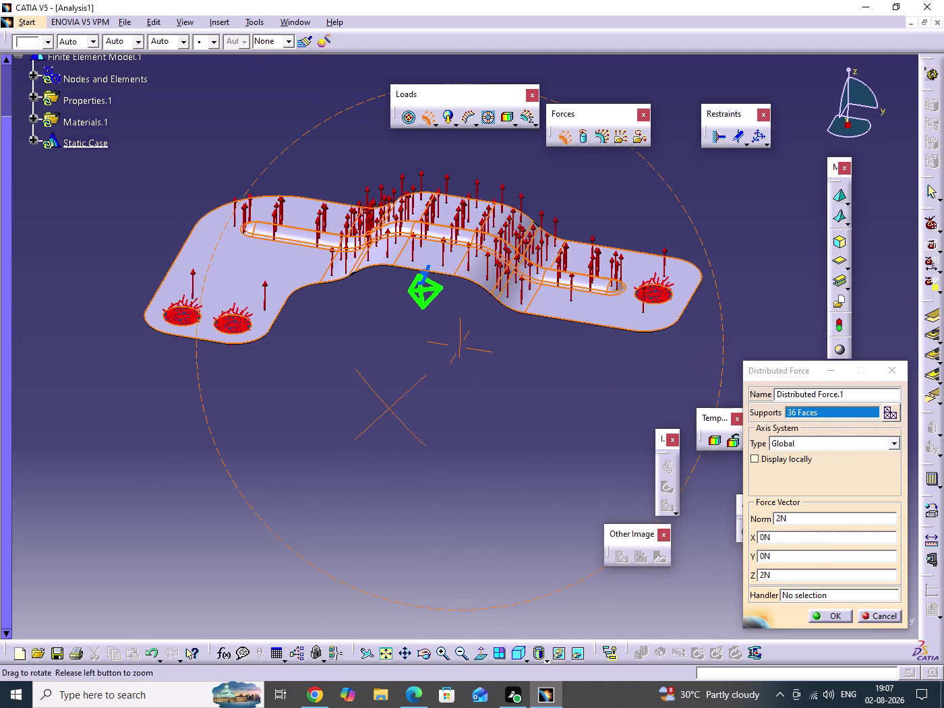
drag(405, 286, 337, 368)
middle_drag(405, 286, 337, 368)
Set the Z force component to -2N and confirm the distributed force.
click(796, 576)
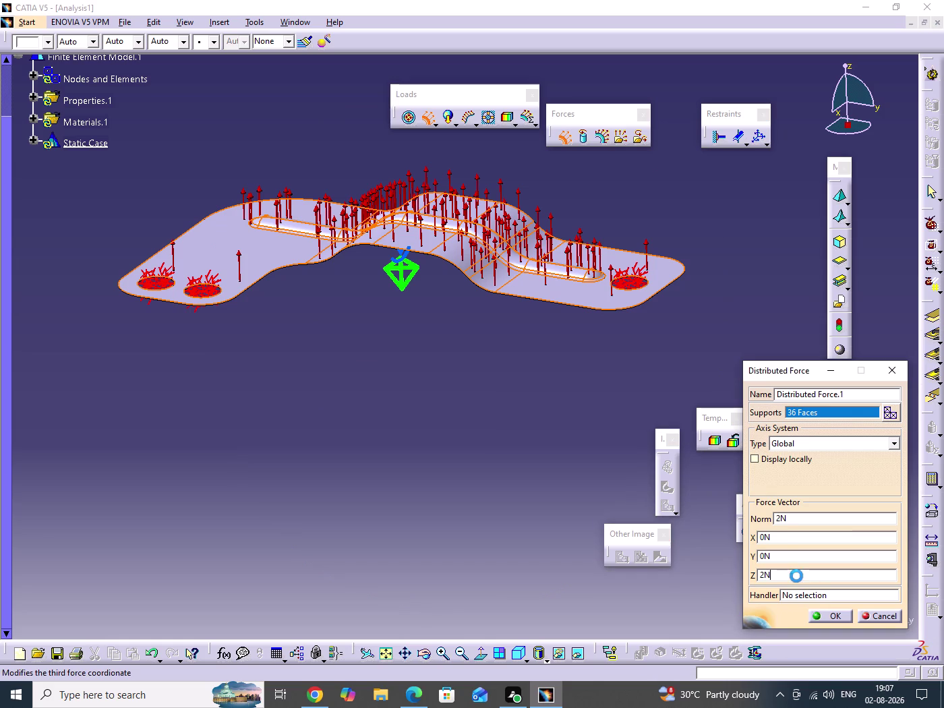
key(Left)
key(Left)
key(Left)
key(minus)
key(Return)
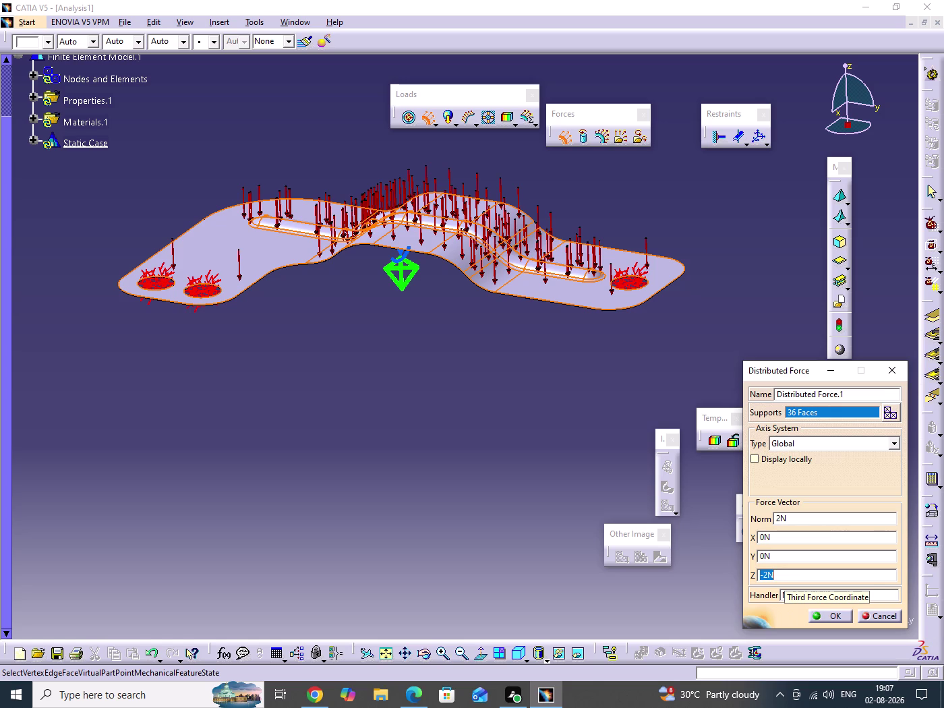
click(817, 617)
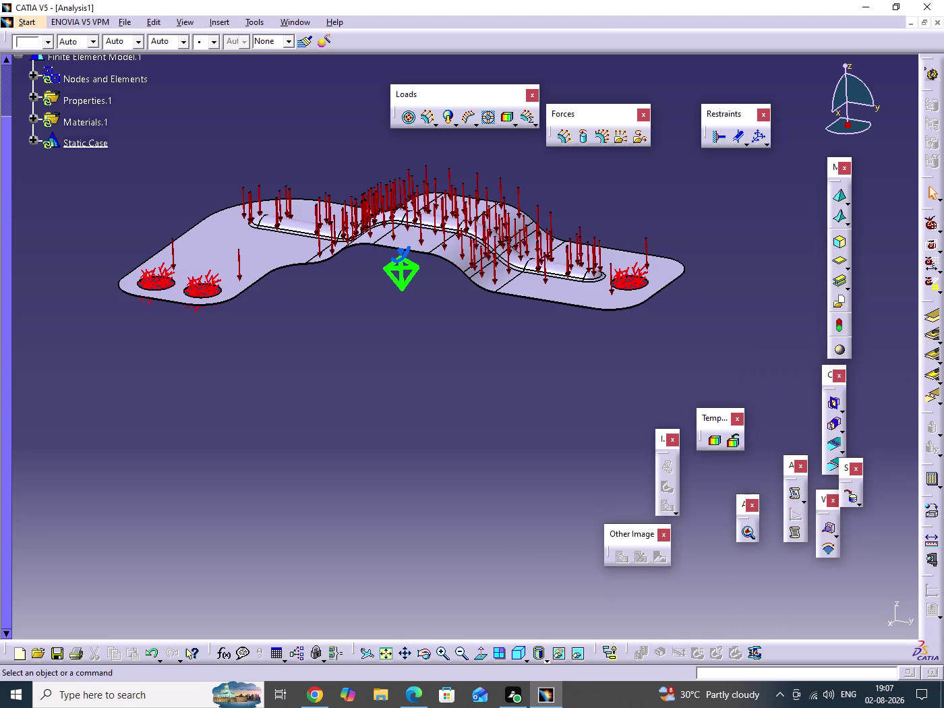
Tear off the View Mode shading styles flyout and dock it at the bottom.
click(476, 540)
click(514, 659)
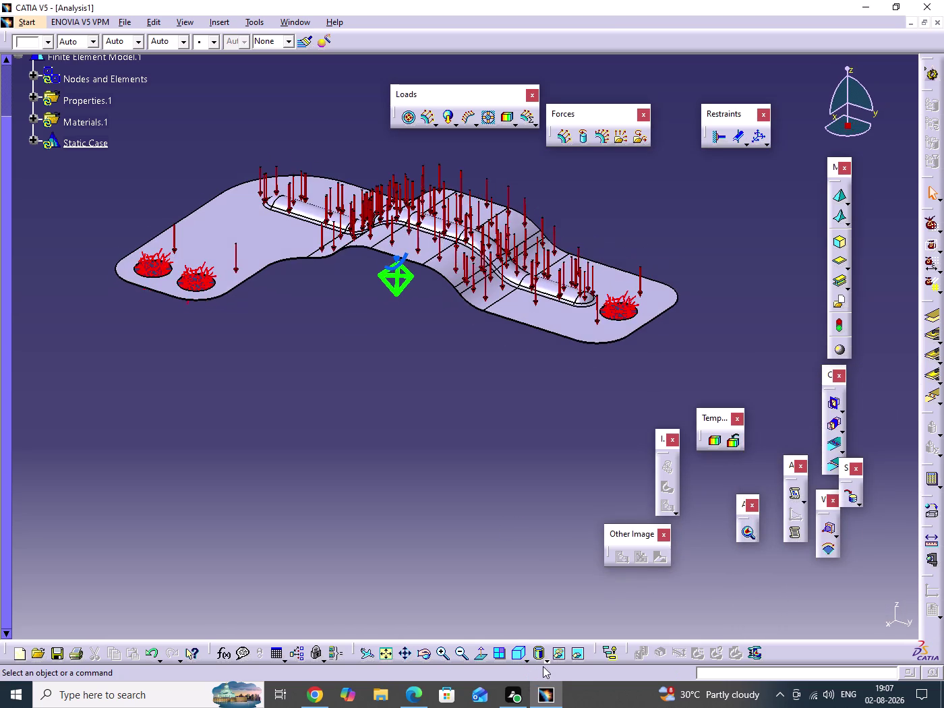
click(545, 660)
drag(555, 540, 454, 610)
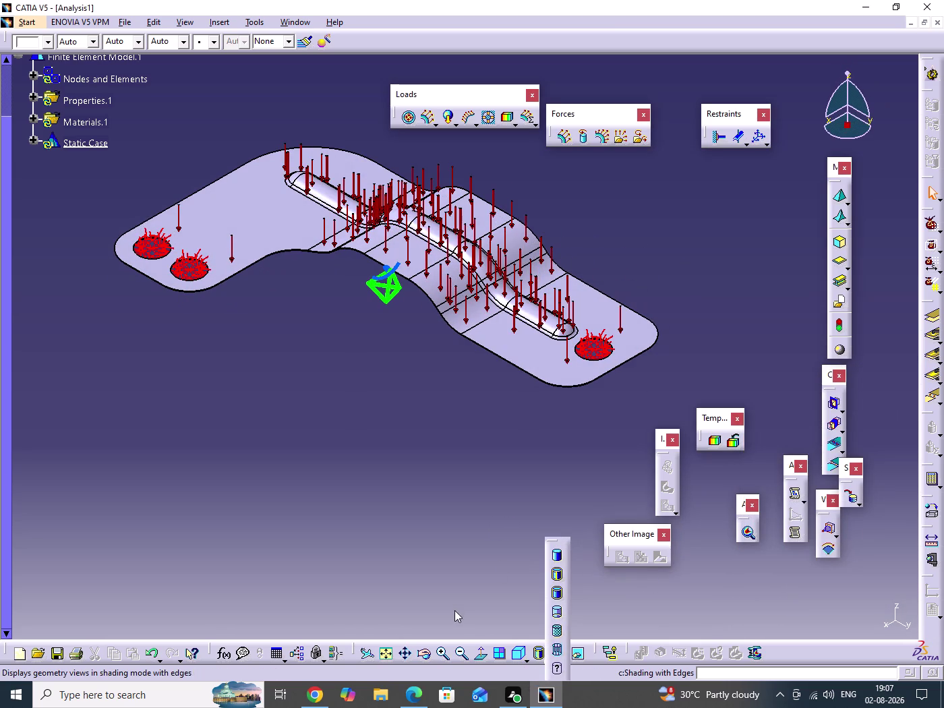
drag(454, 610, 460, 624)
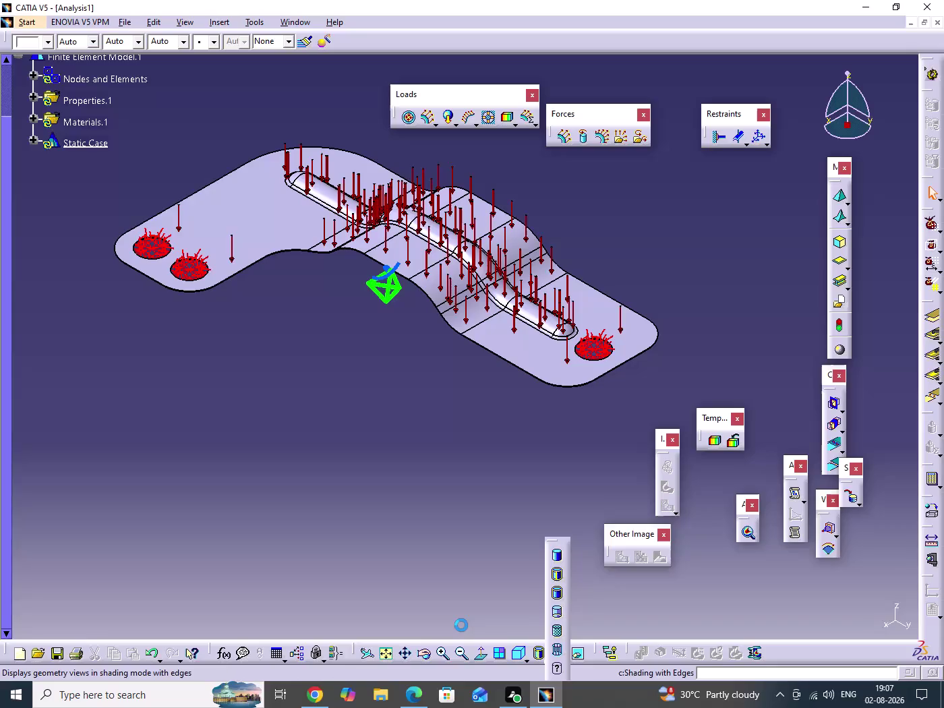
Tear off the Quick View standard view directions flyout and dock it at the bottom.
click(527, 655)
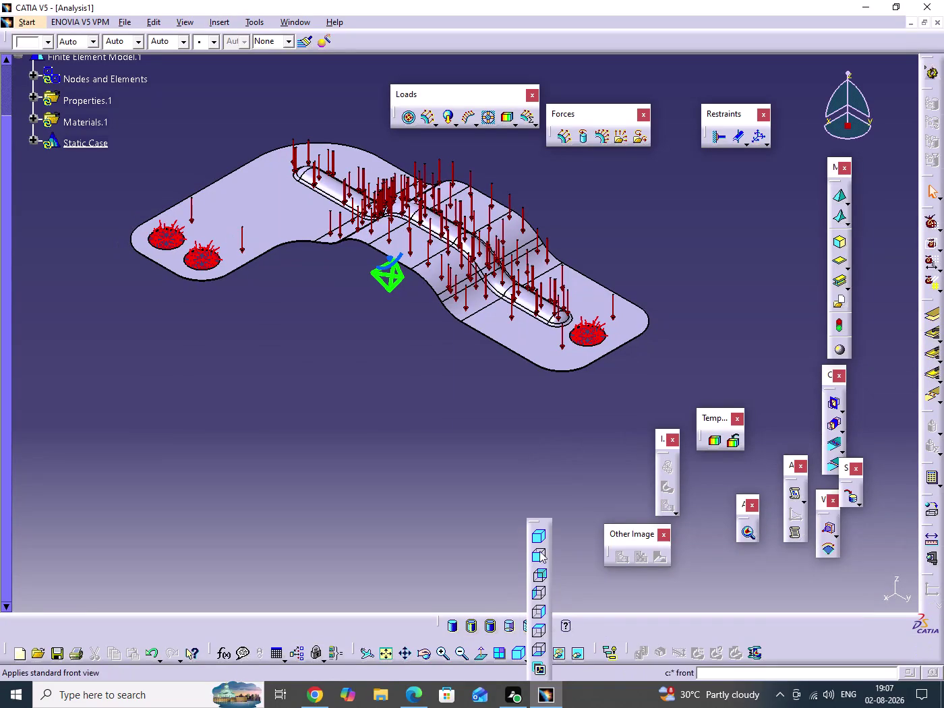
drag(542, 523, 311, 612)
drag(311, 613, 306, 604)
click(351, 503)
middle_drag(385, 479, 423, 551)
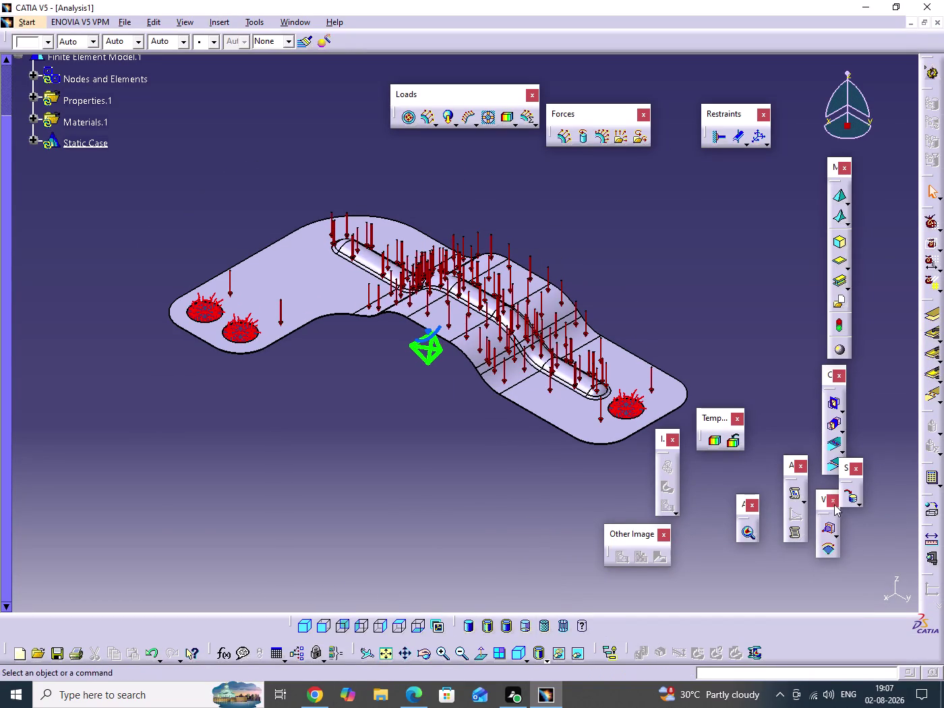
drag(847, 480, 883, 470)
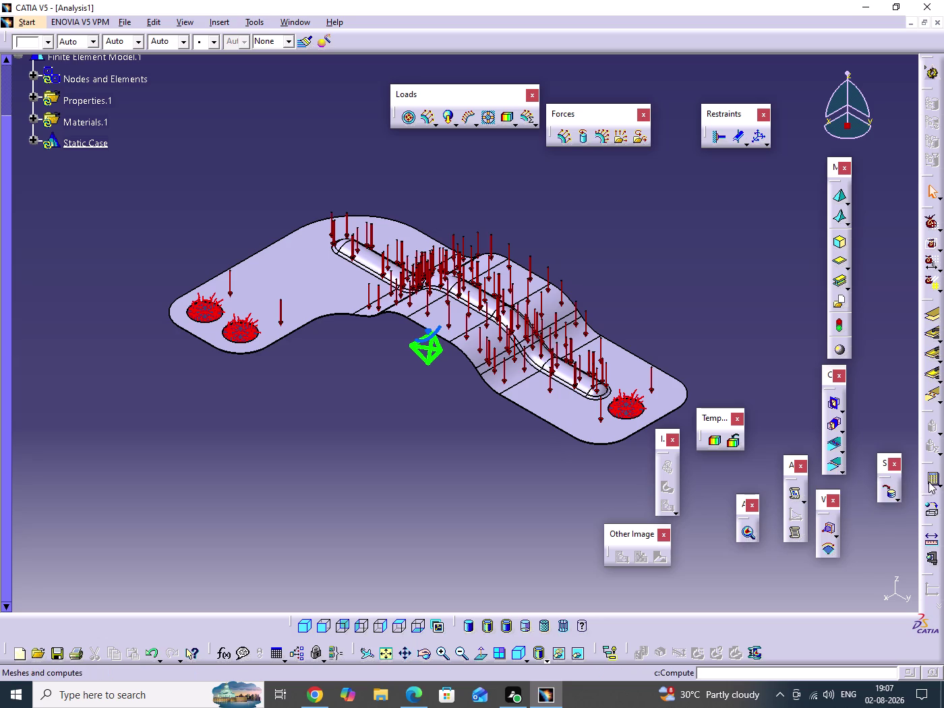
Compute all static analysis cases, accept the resource estimate, and dismiss the extra options.
click(928, 482)
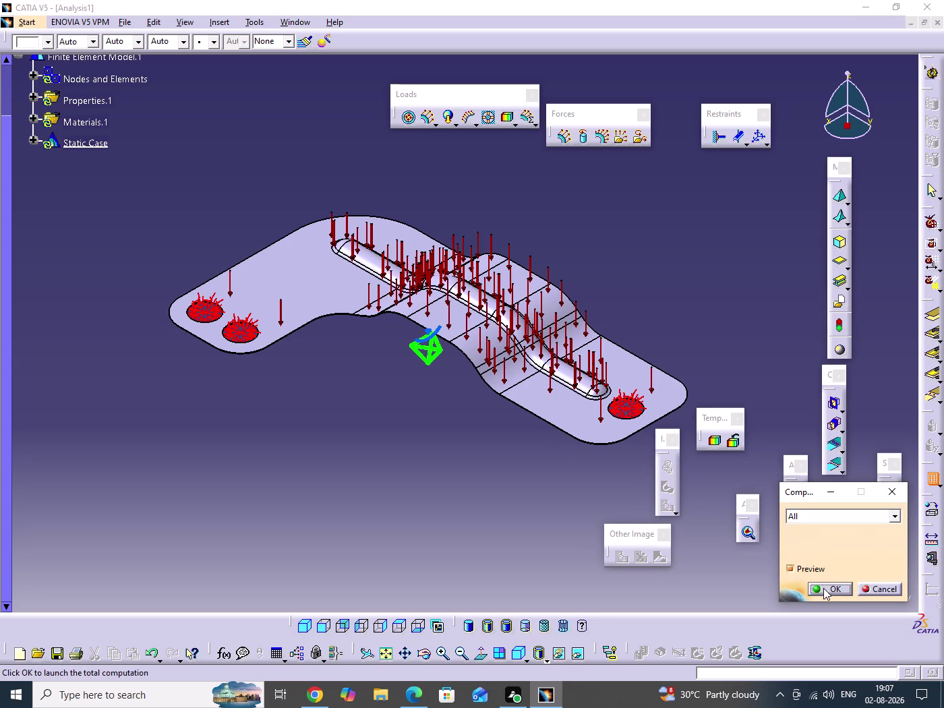
click(823, 588)
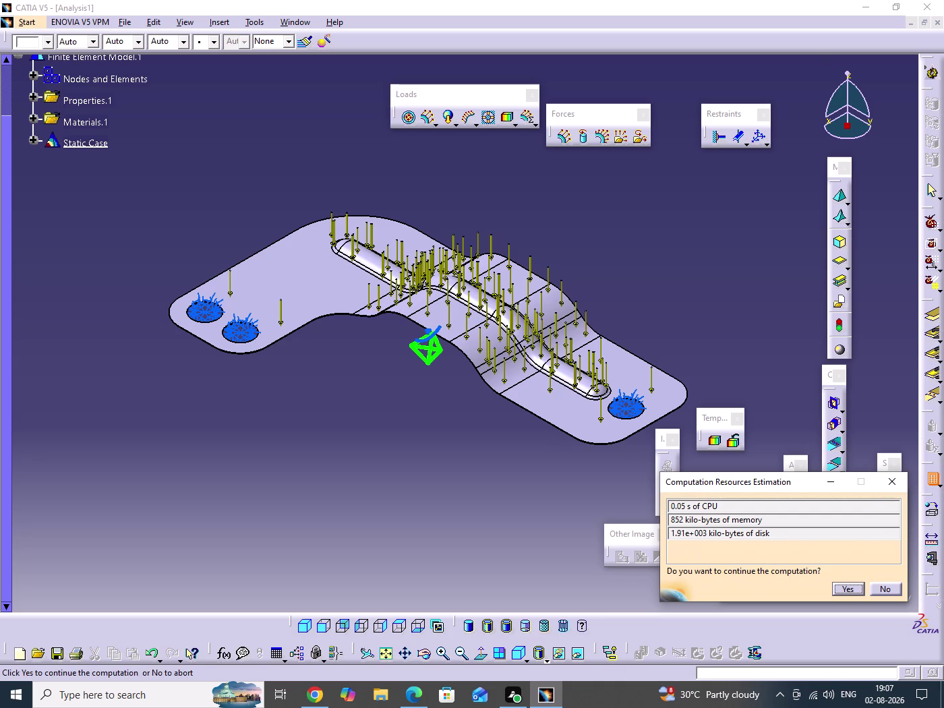
click(840, 591)
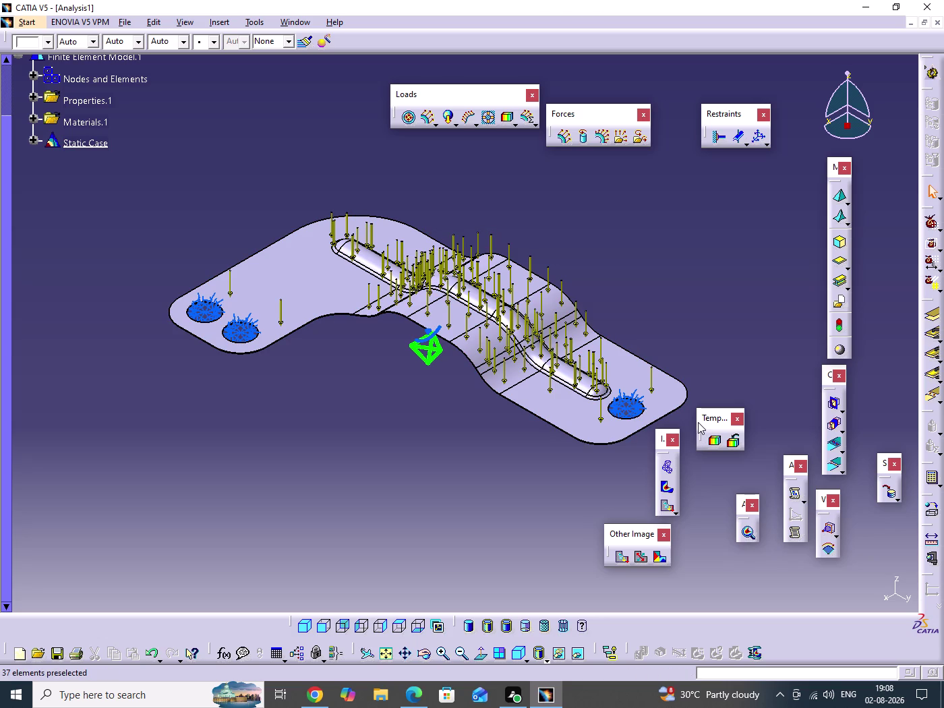
click(940, 484)
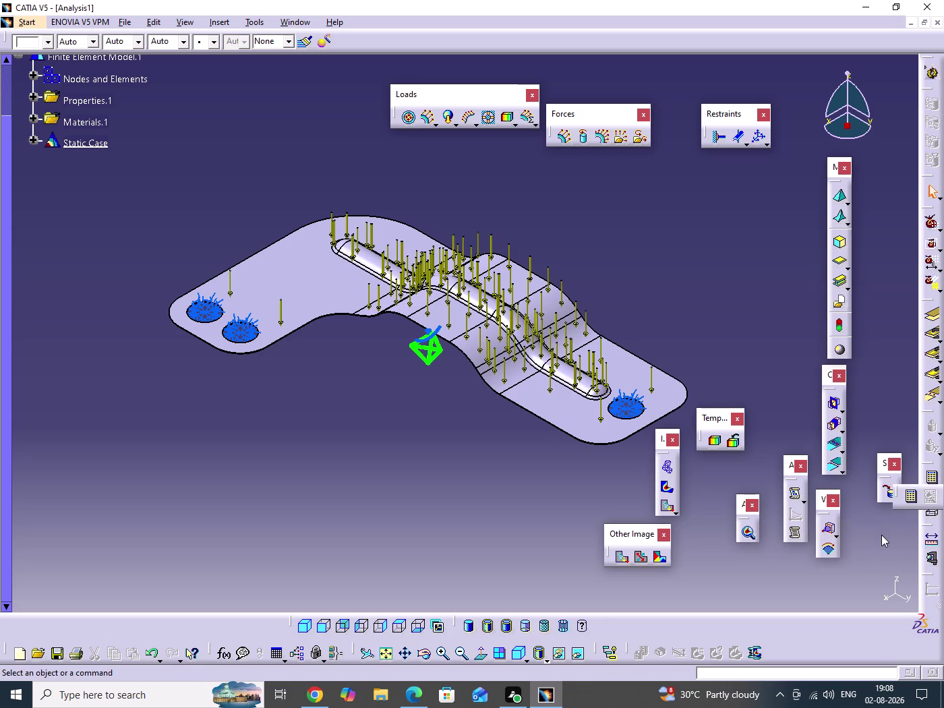
click(881, 534)
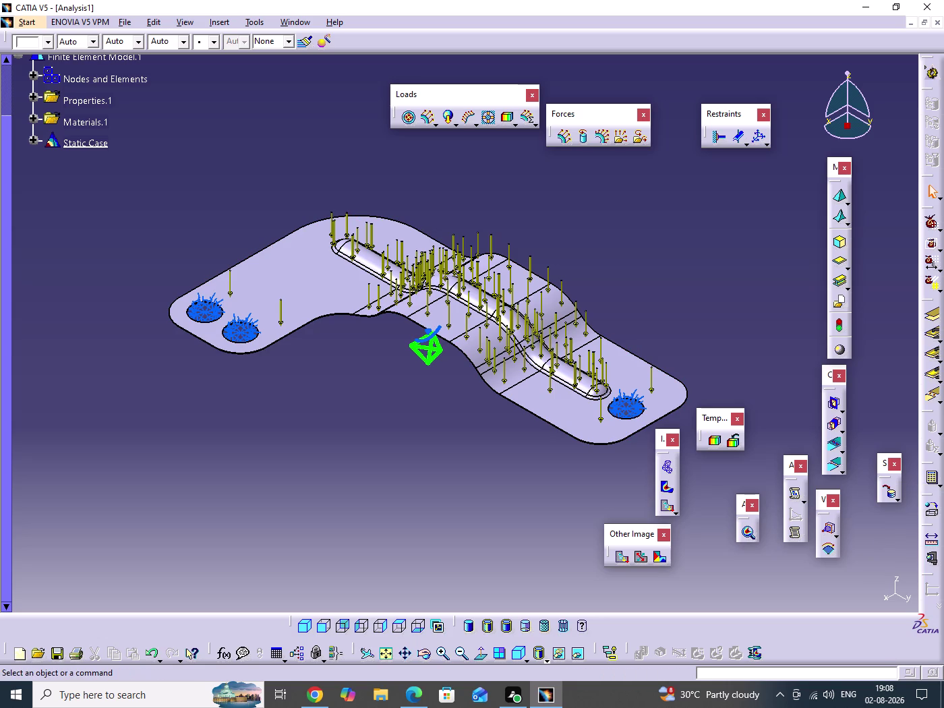
Show the translational displacement, Von Mises stress and deformed mesh images of the bracket.
click(33, 142)
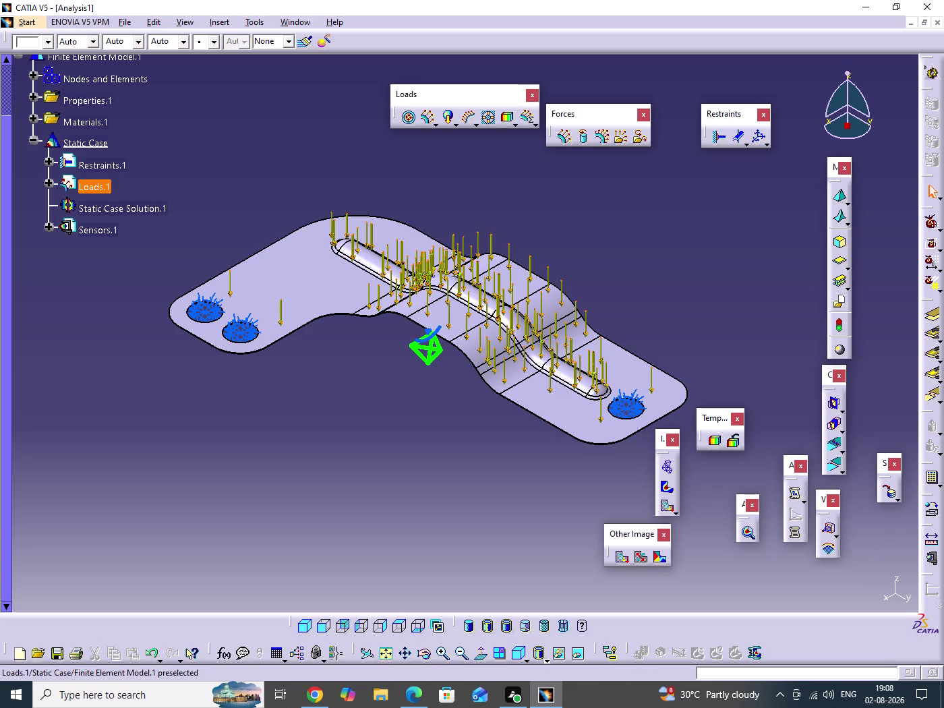
click(33, 142)
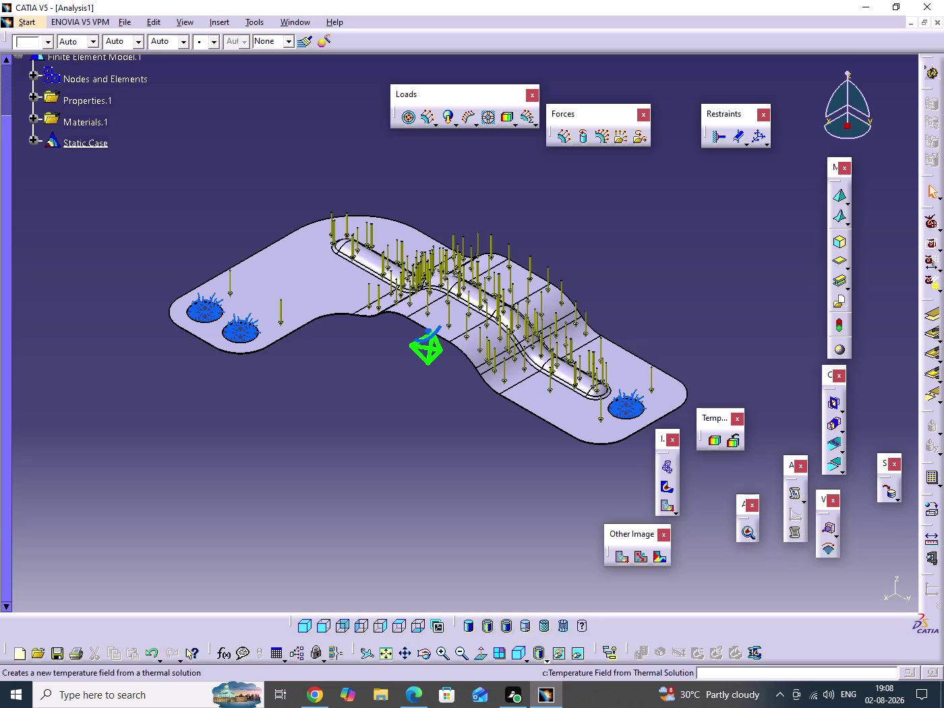
click(667, 506)
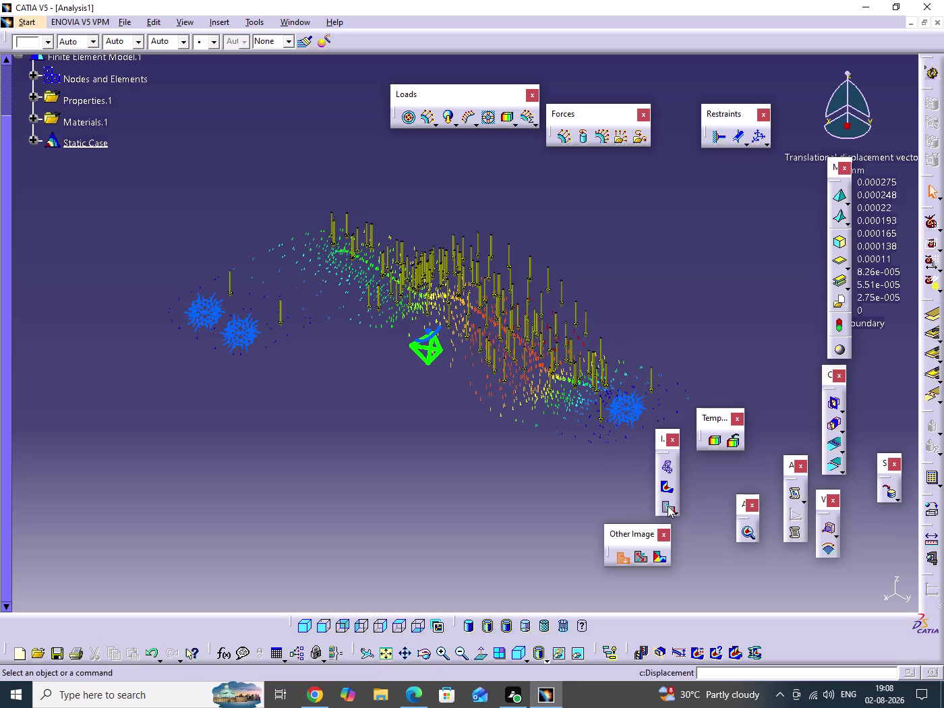
click(674, 512)
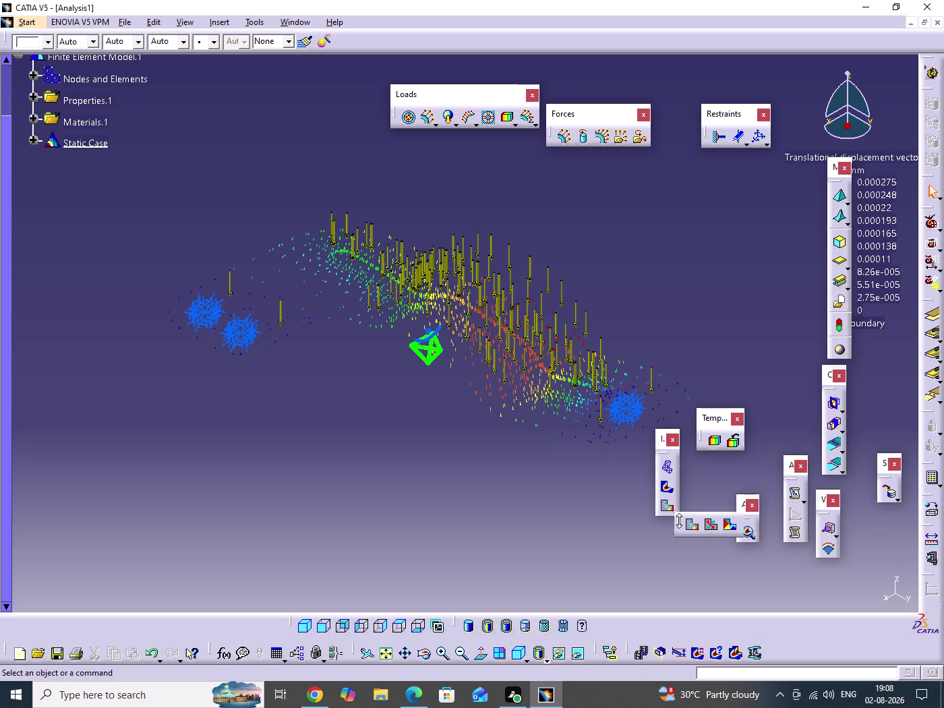
drag(680, 519, 623, 569)
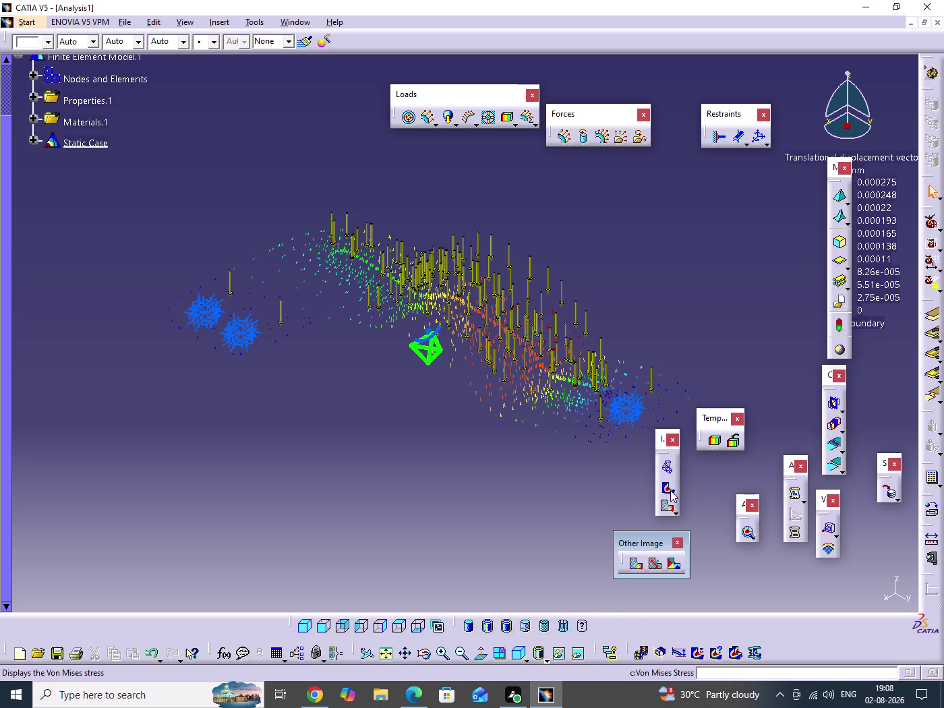
click(670, 488)
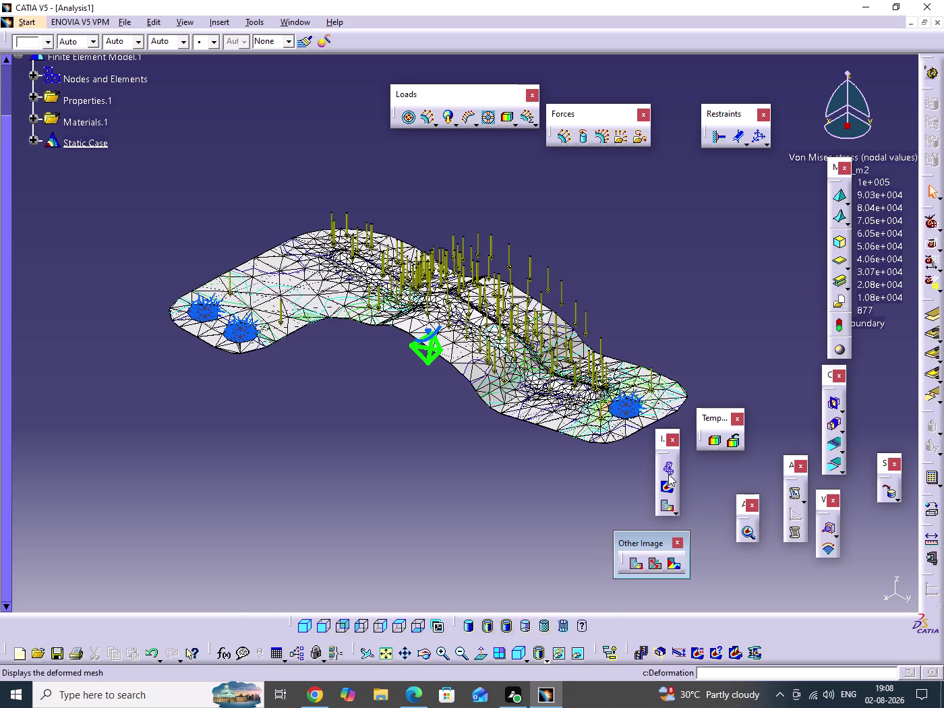
click(667, 470)
click(668, 470)
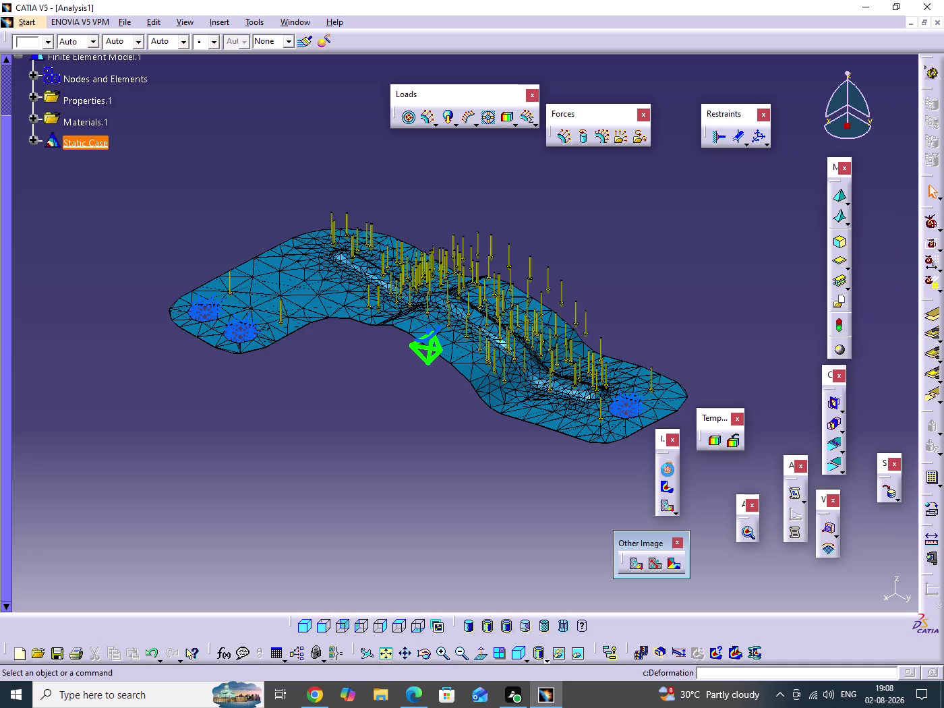
Return to Von Mises stress, then add principal stress symbols and the estimated local error map.
click(668, 484)
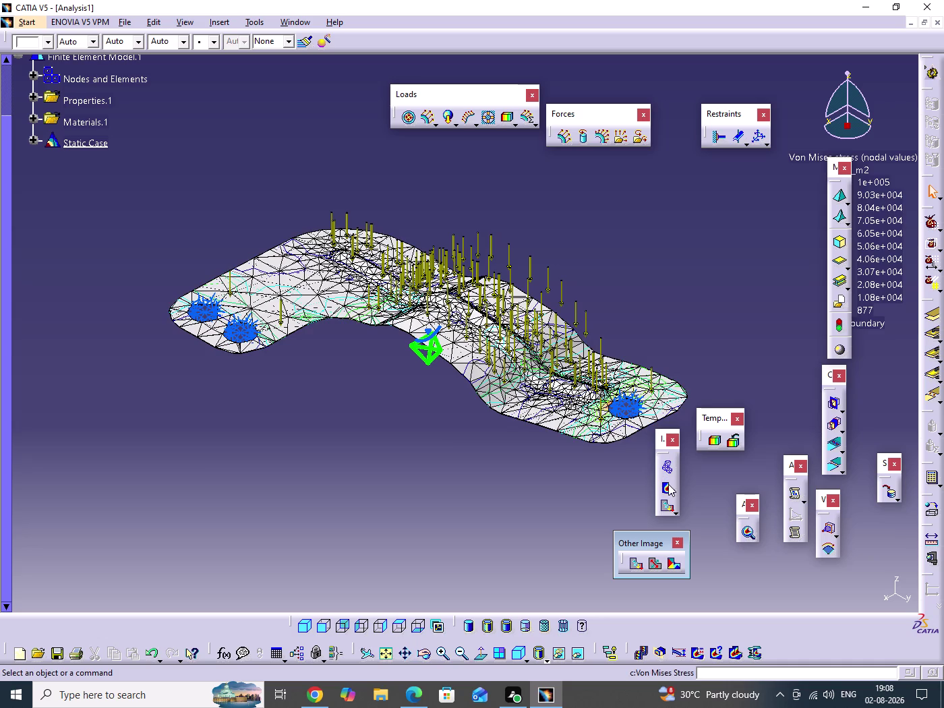
drag(836, 179, 766, 202)
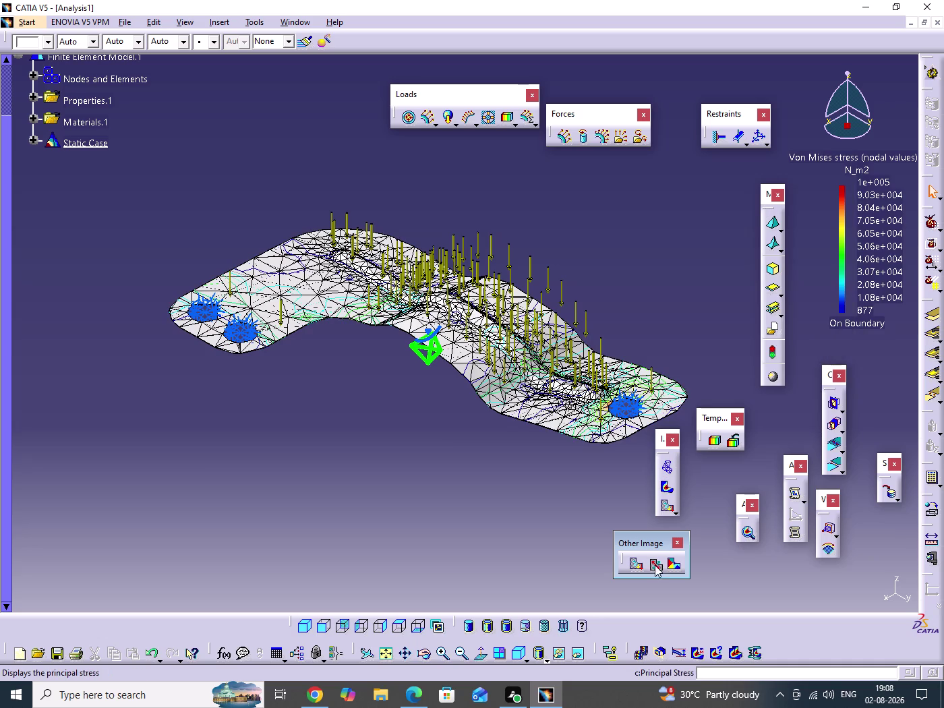
click(654, 565)
click(672, 562)
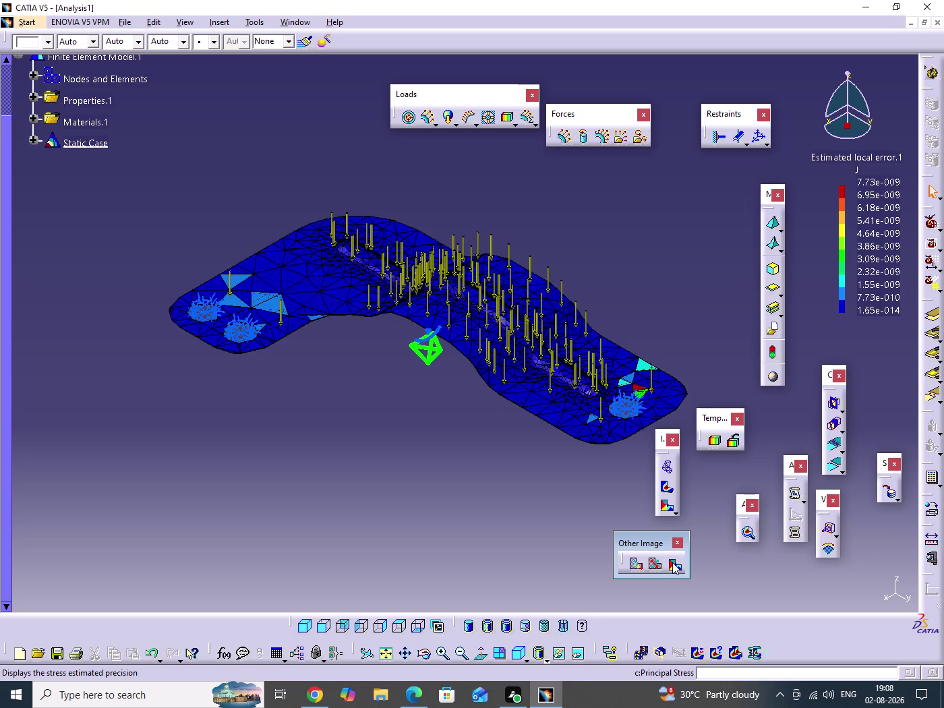
right_click(672, 562)
Move the Temperature toolbar aside from the model.
scroll(up, 3)
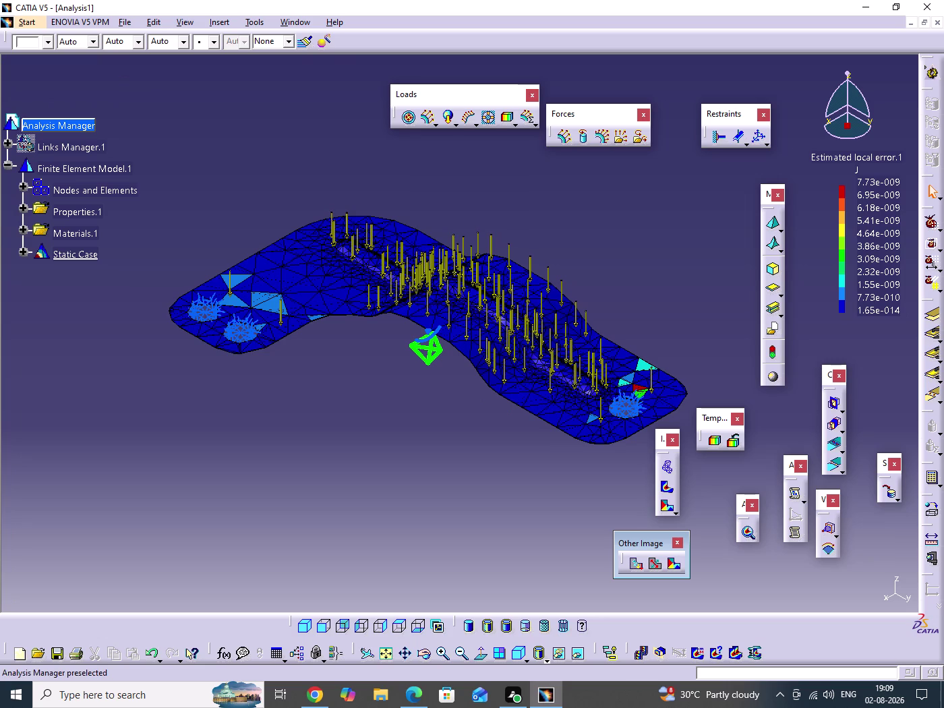
click(513, 123)
drag(517, 127, 637, 217)
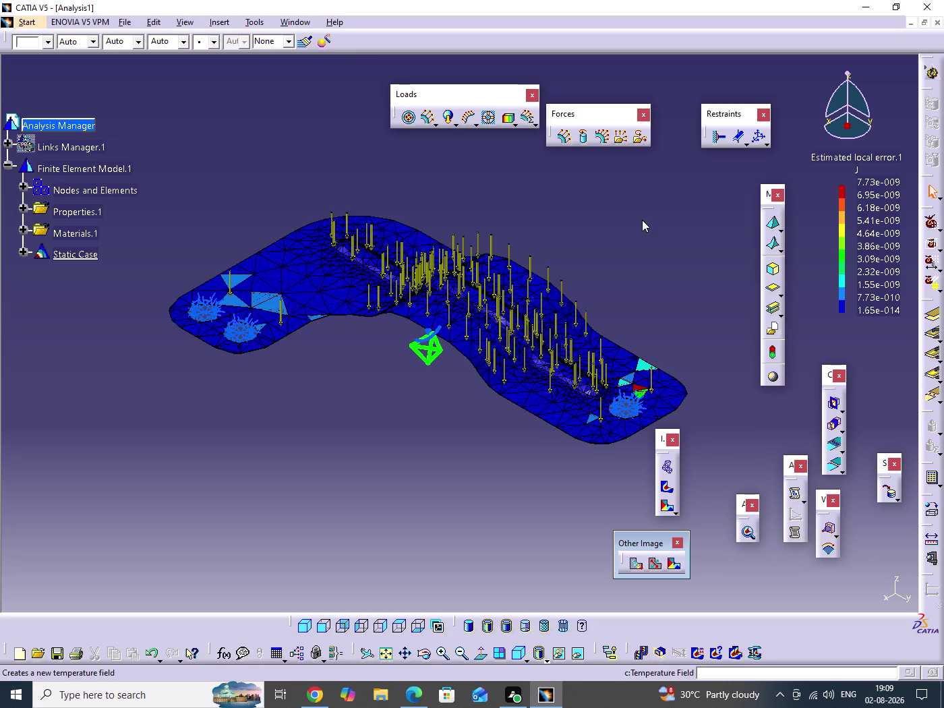
drag(638, 218, 648, 223)
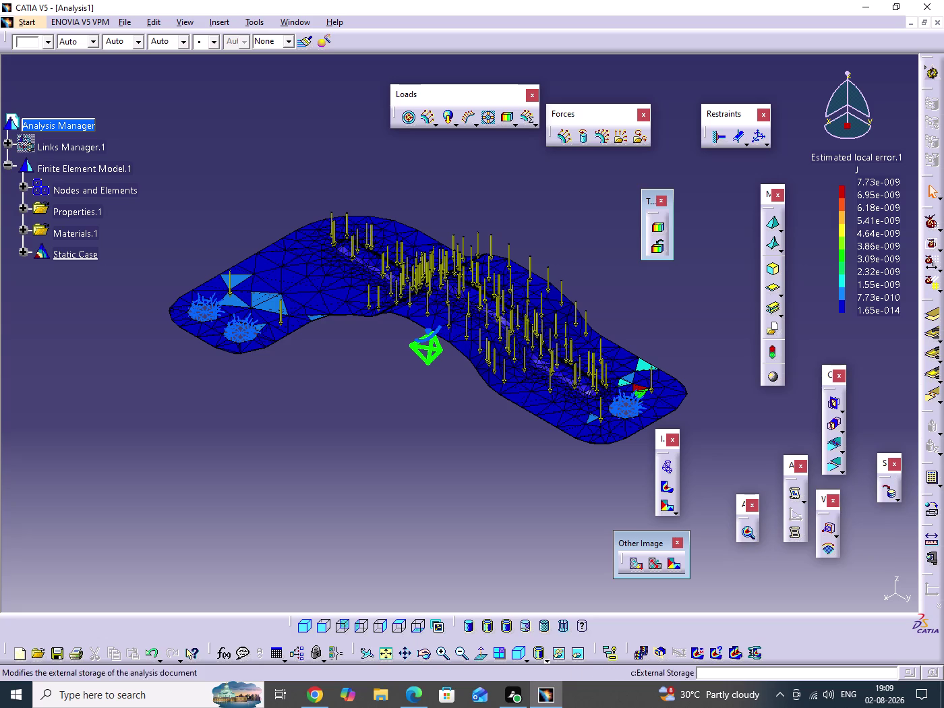
Expand Static Case and Static Case Solution.1 to list the five result images.
click(22, 255)
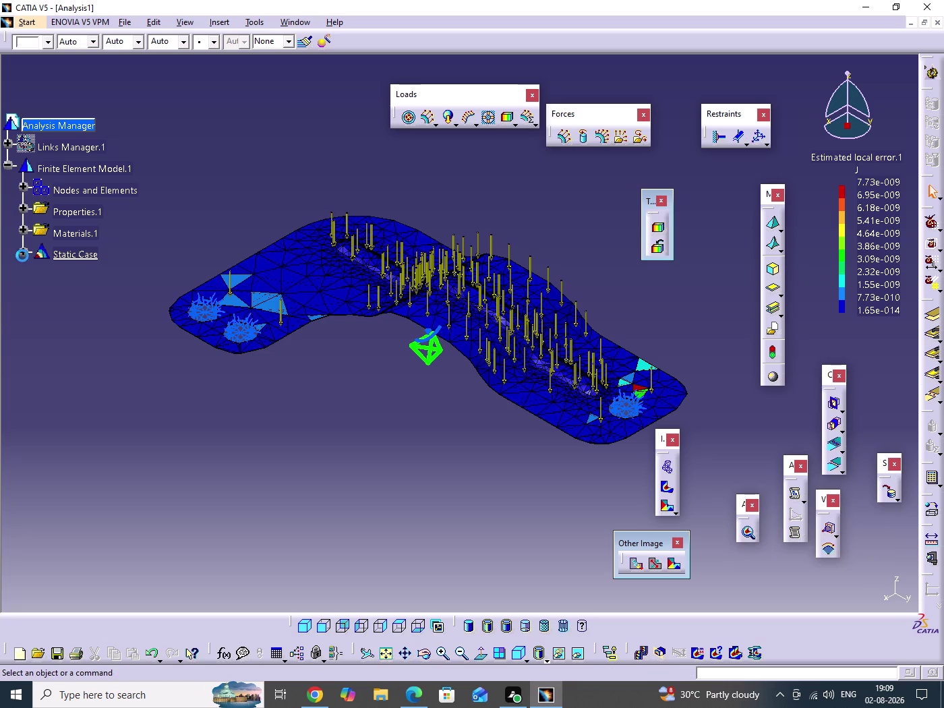
click(22, 256)
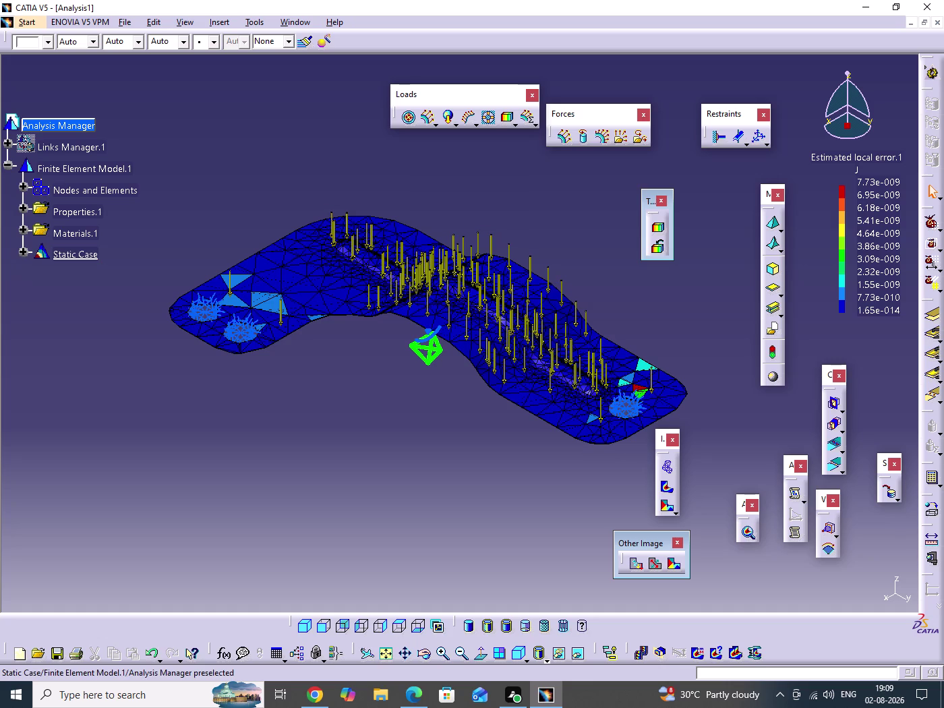
click(22, 253)
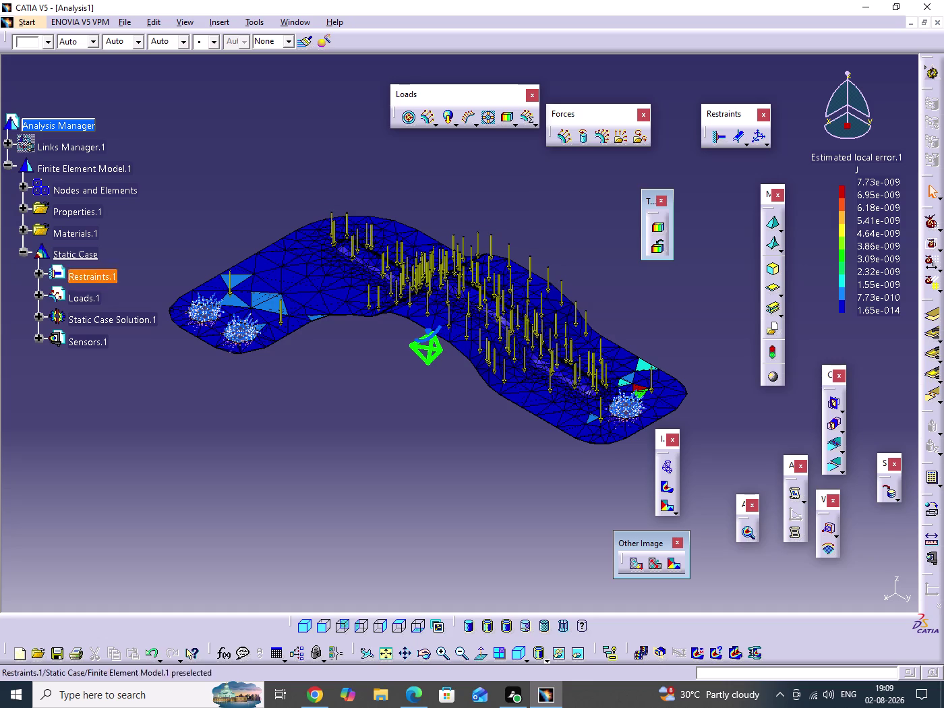
click(37, 339)
click(37, 338)
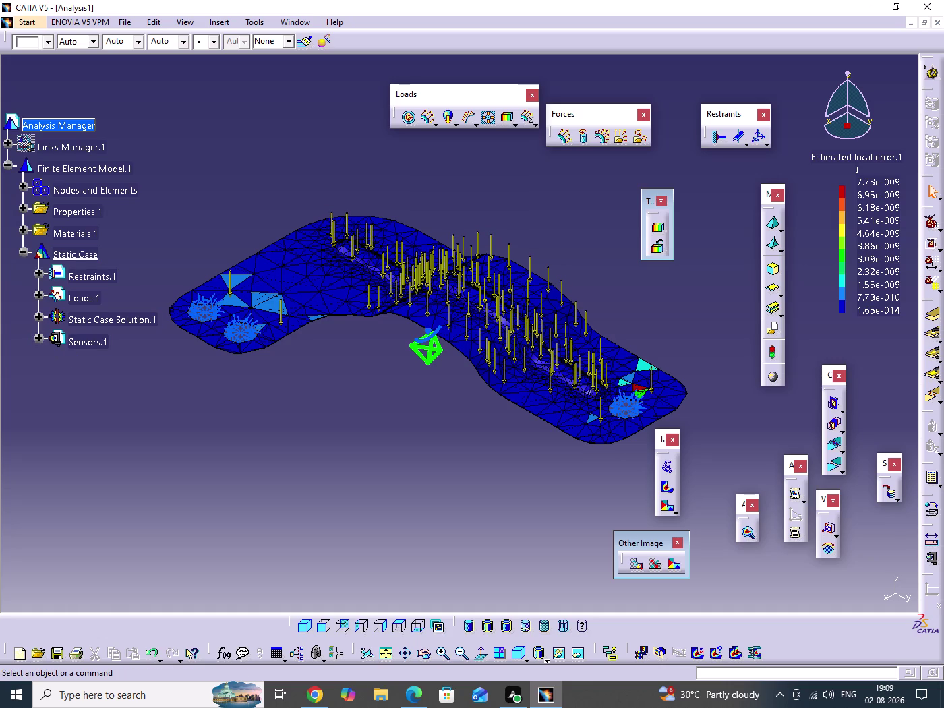
click(39, 317)
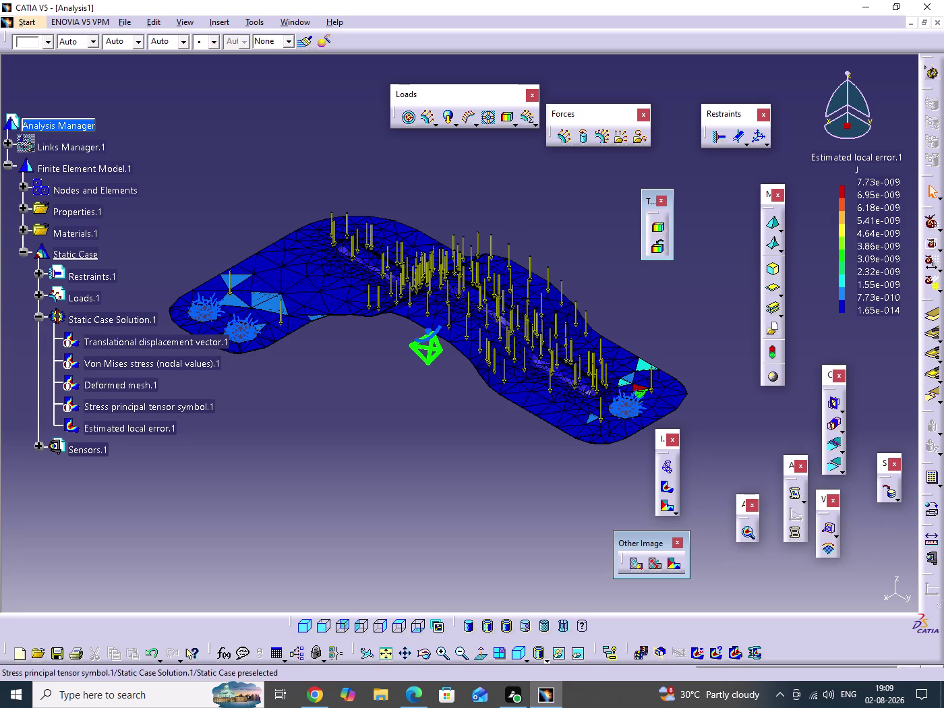
Activate the Von Mises stress image and orbit the bracket to its underside and edge-on view.
right_click(119, 348)
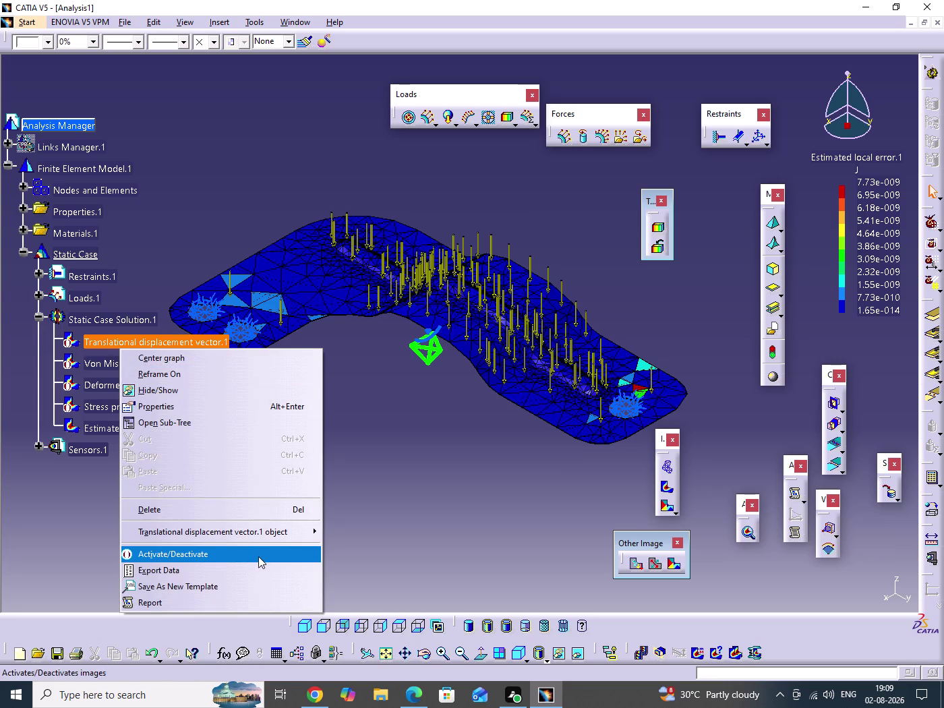
click(258, 557)
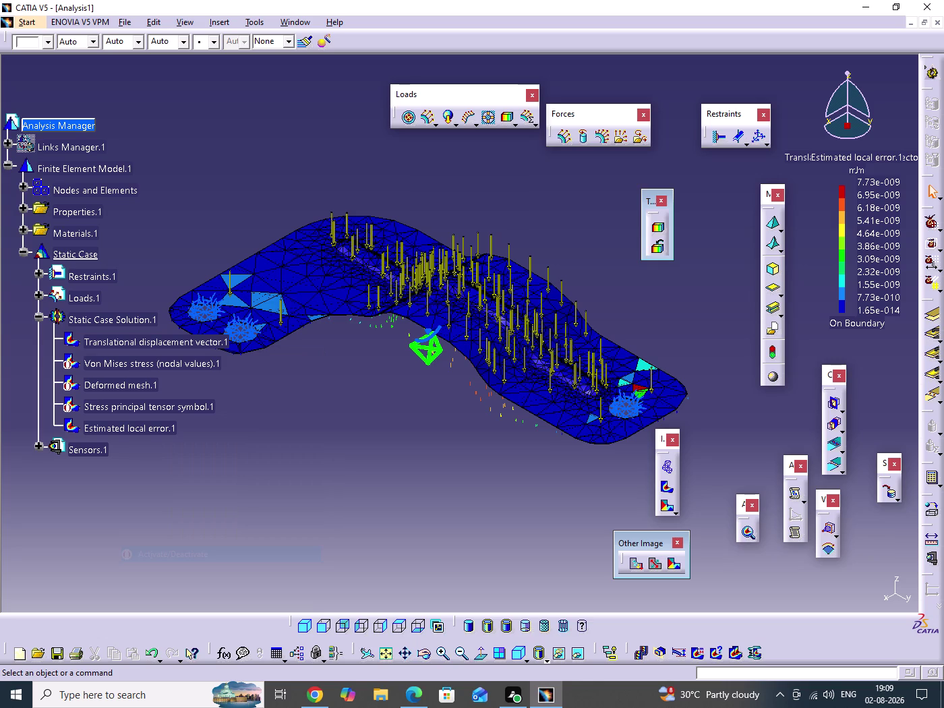
right_click(106, 368)
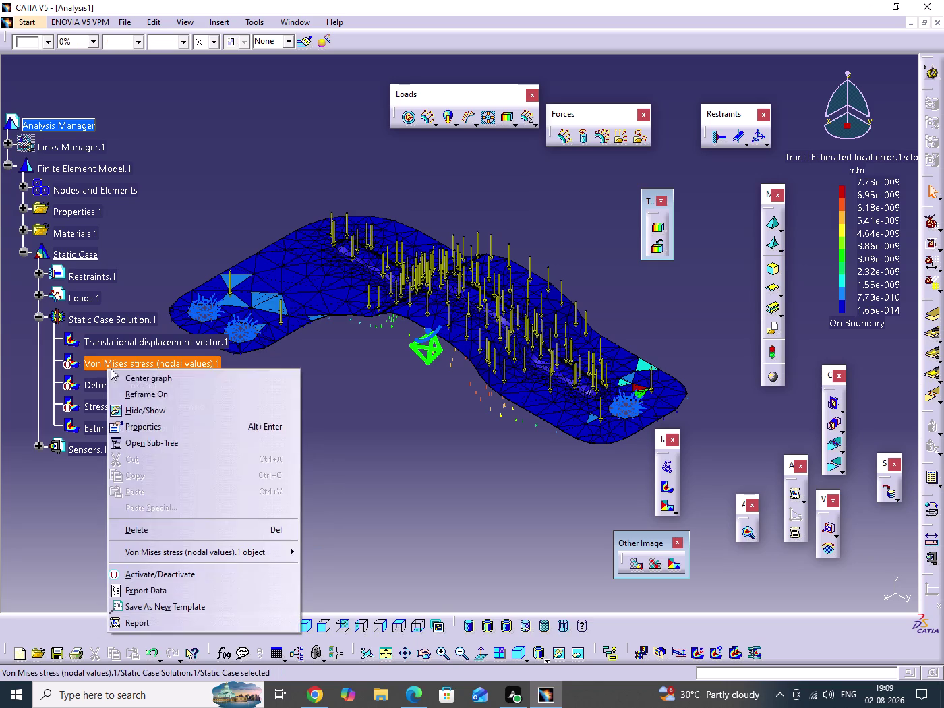
click(235, 575)
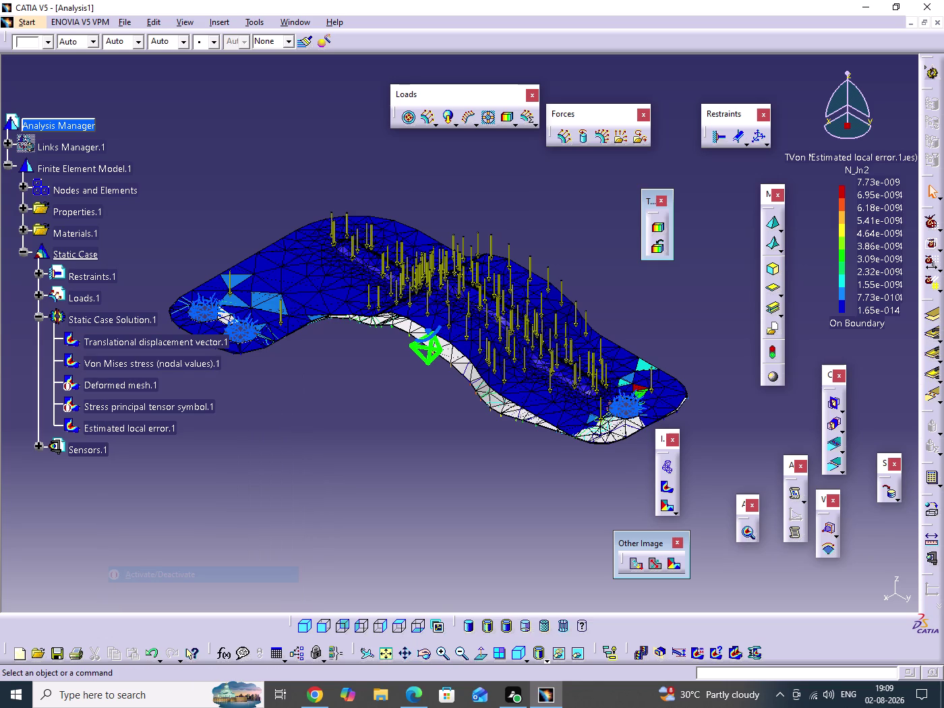
middle_drag(213, 457, 223, 404)
drag(213, 457, 221, 404)
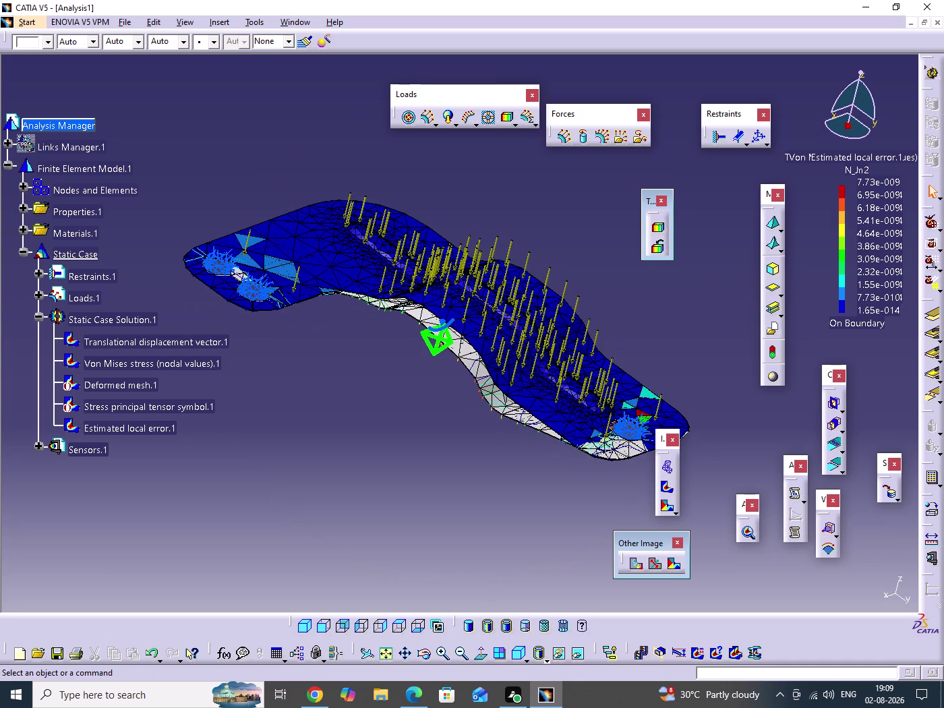
middle_drag(251, 436, 331, 336)
drag(251, 436, 332, 337)
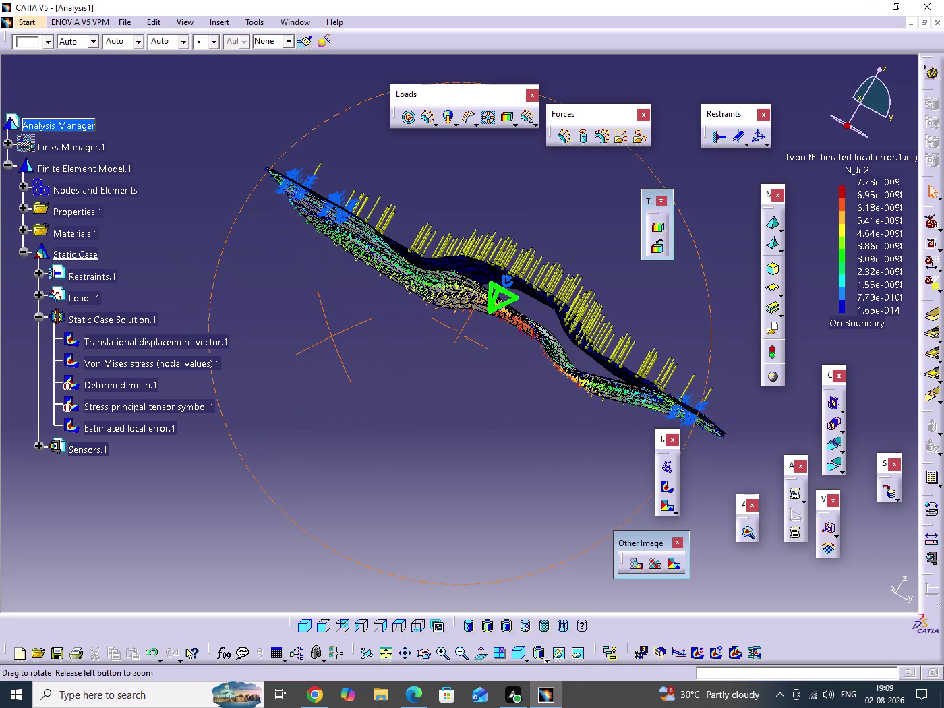
middle_drag(331, 337, 337, 395)
drag(332, 336, 337, 396)
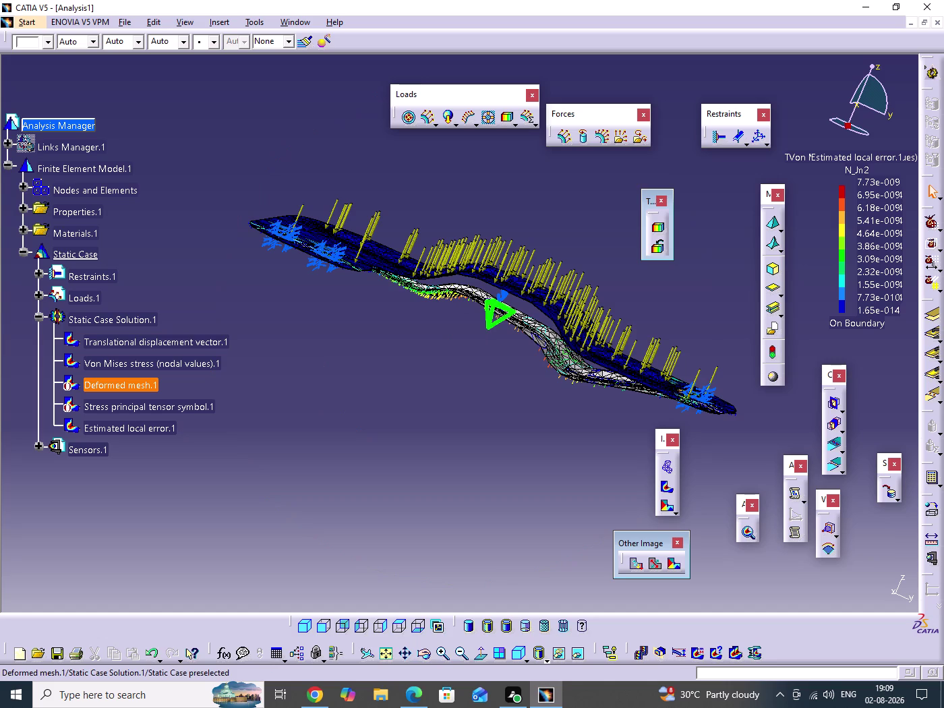
Activate the stress principal tensor image, toggle the deformed mesh, and rotate back to top view.
right_click(151, 407)
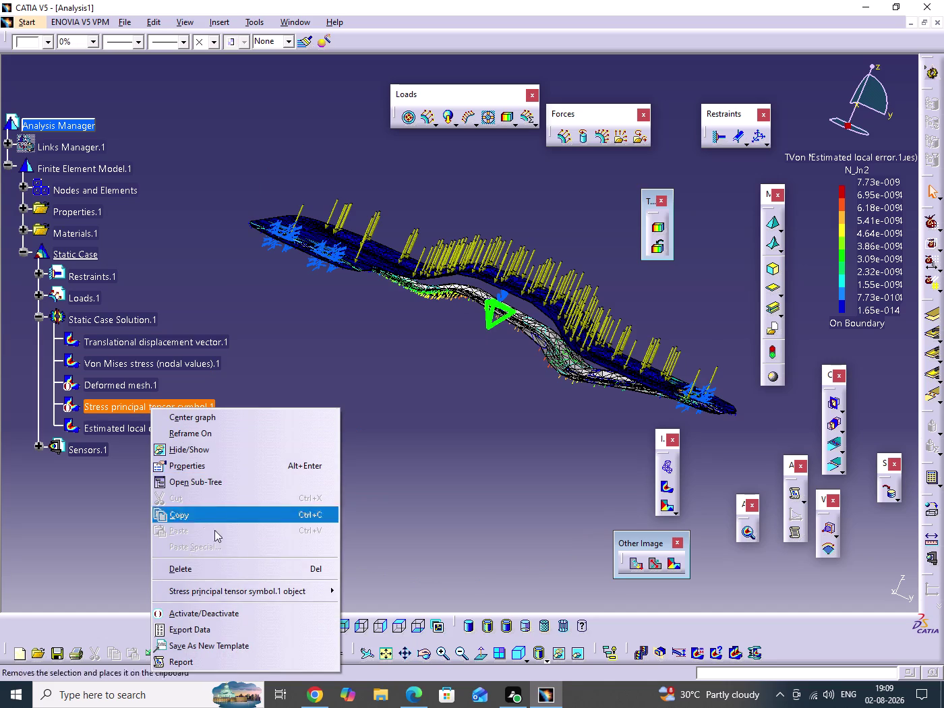
click(252, 609)
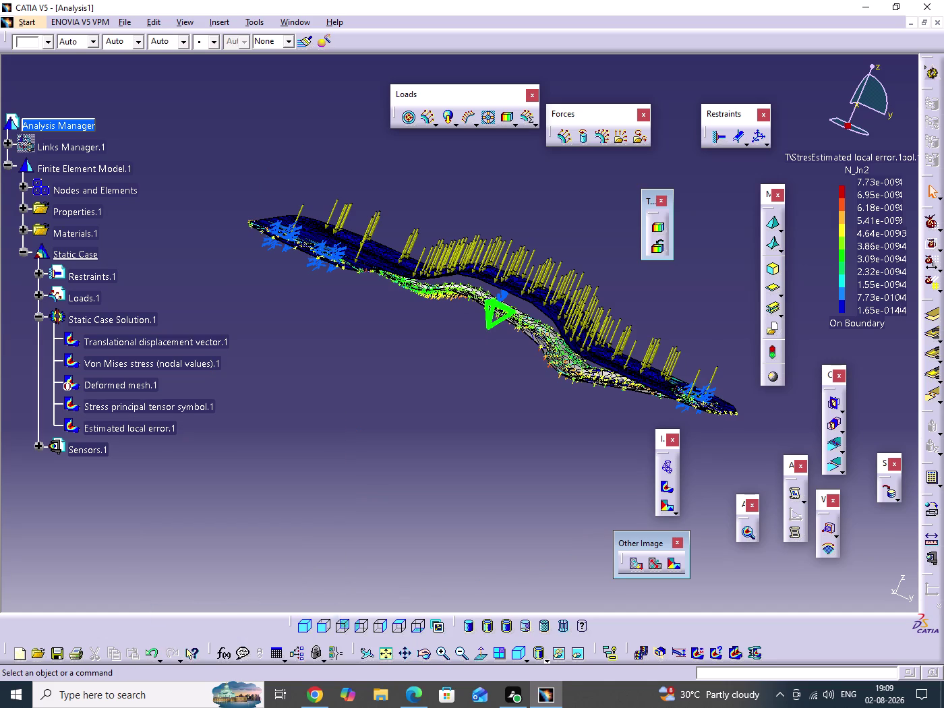
right_click(133, 380)
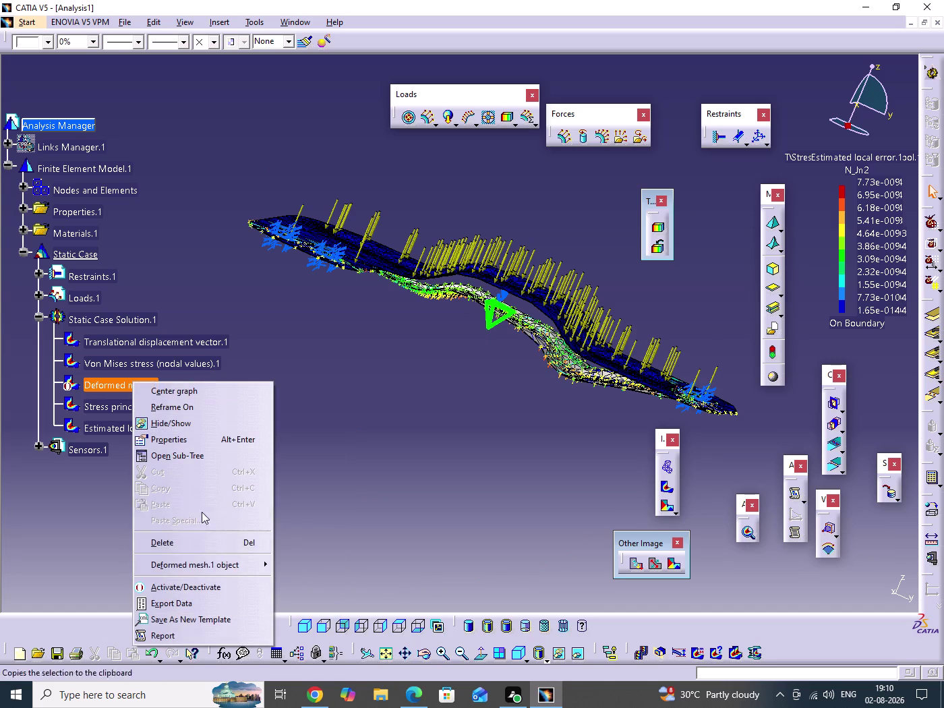
click(231, 588)
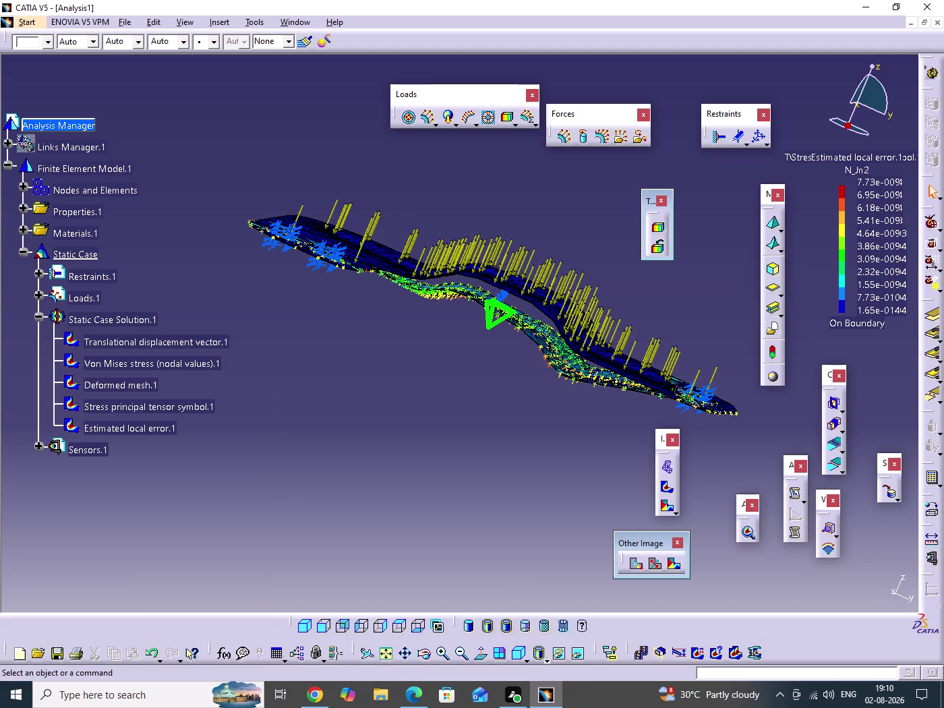
middle_drag(287, 441, 276, 526)
drag(288, 440, 277, 526)
right_click(123, 385)
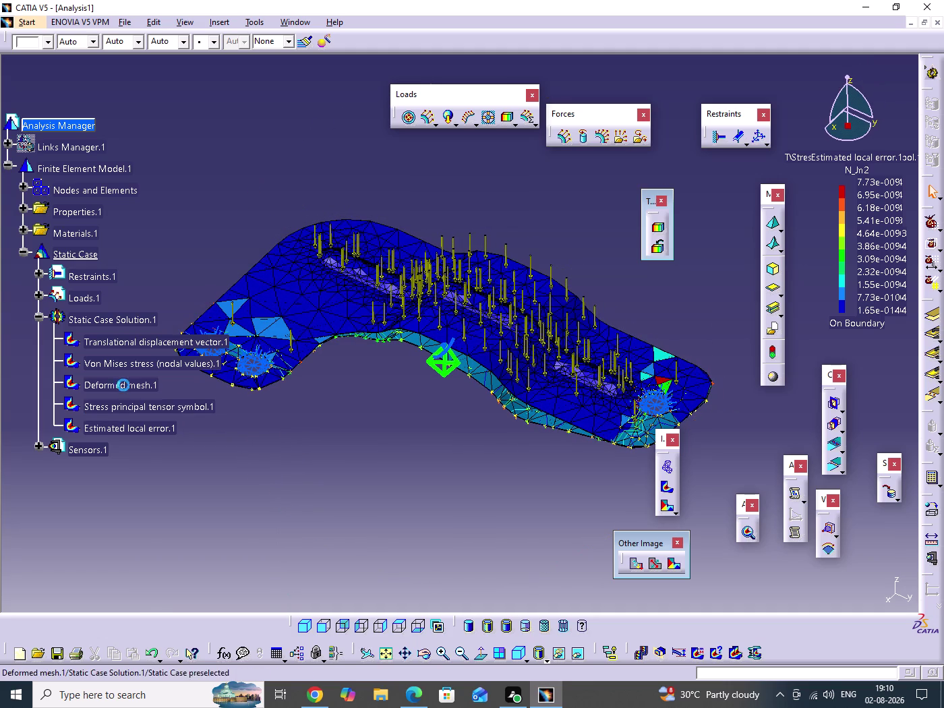
click(247, 587)
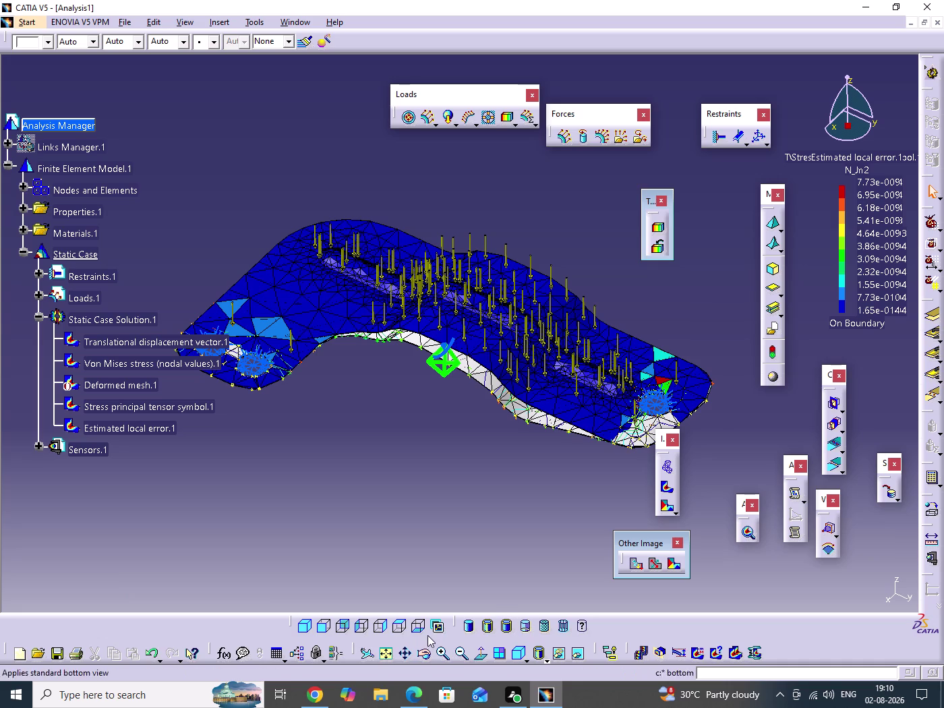
Expand Restraints.1 to check Clamp.1, then collapse it again.
click(468, 625)
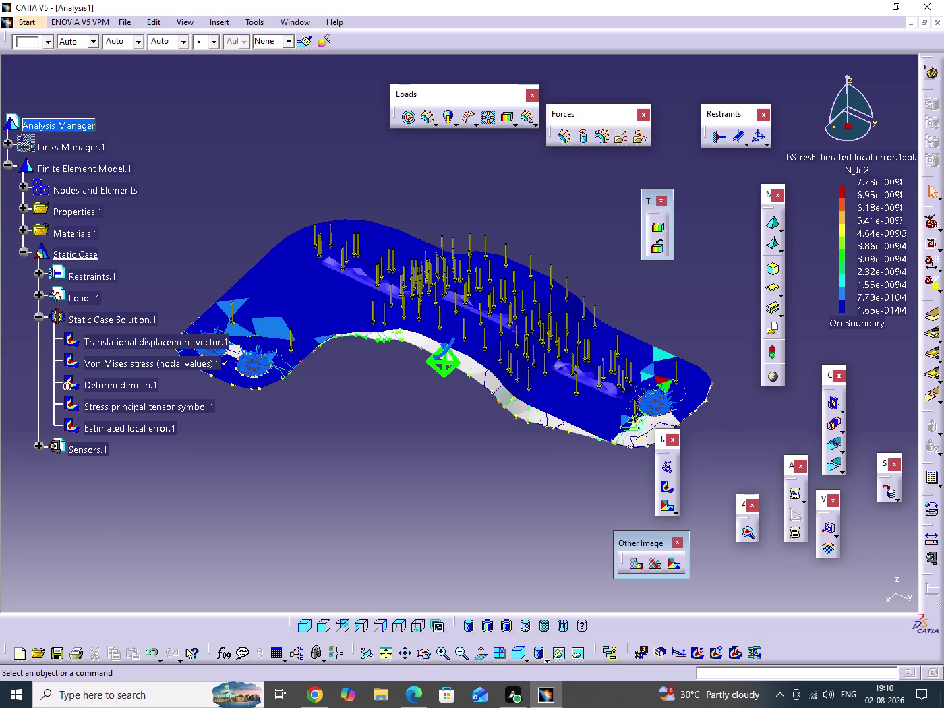
click(39, 296)
click(40, 296)
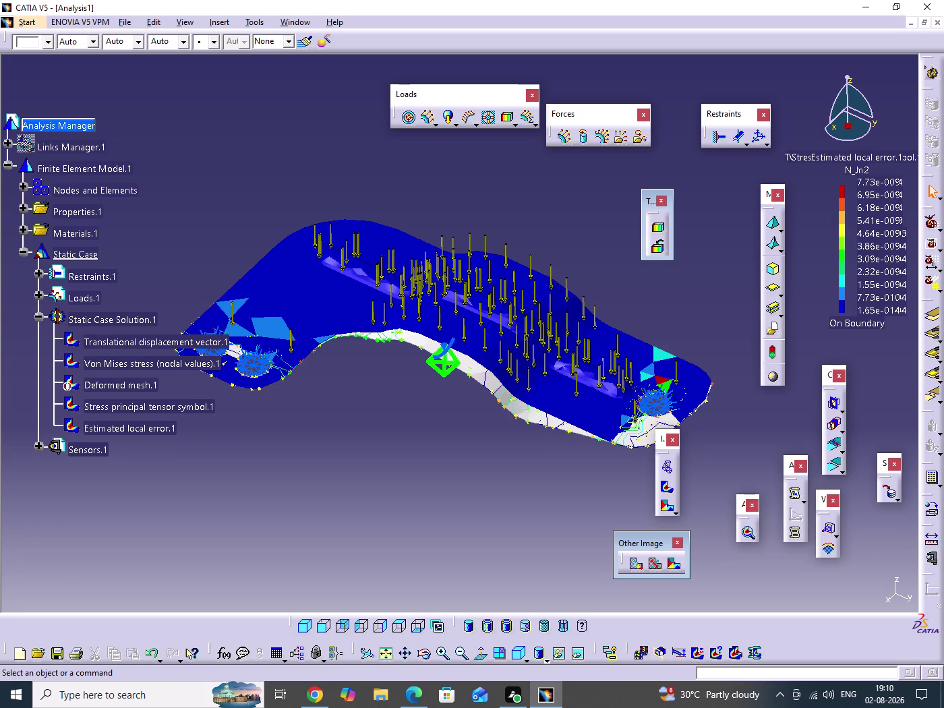
click(35, 274)
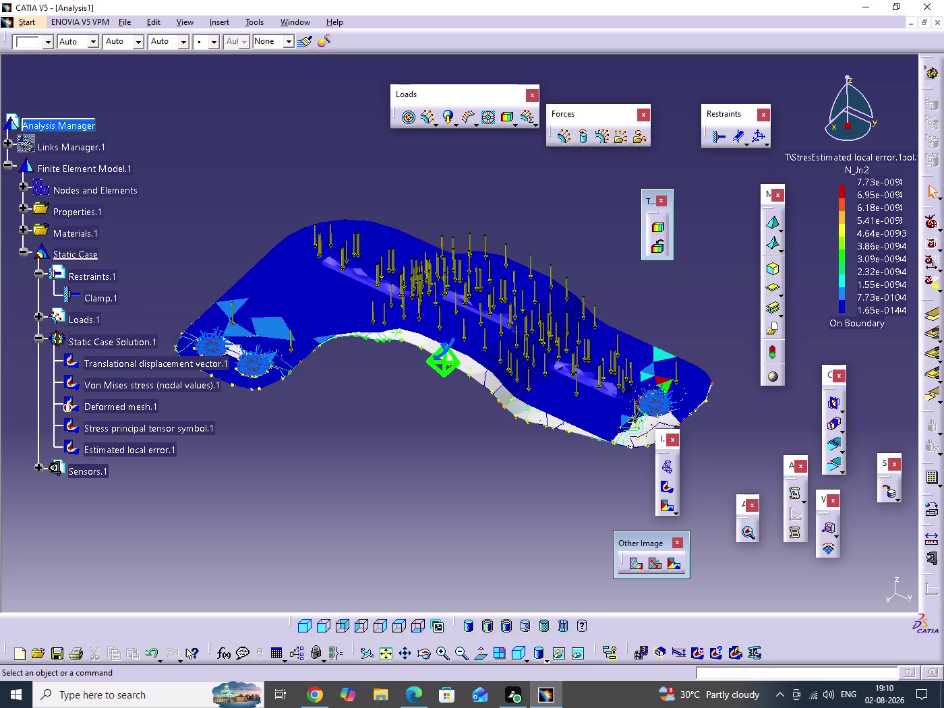
click(37, 274)
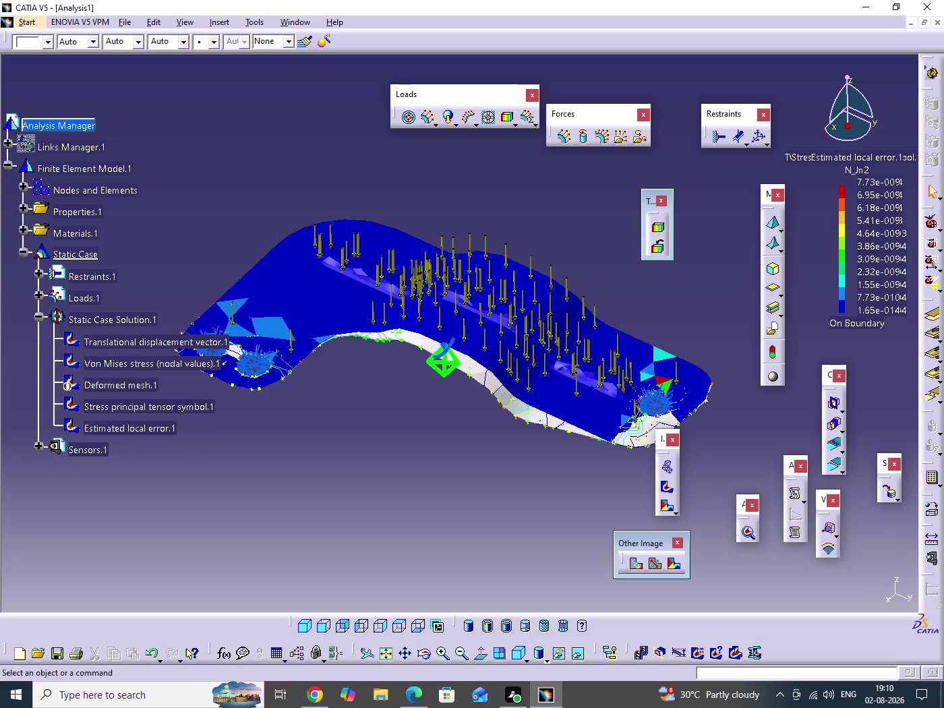
Expand Sensors.1 to reveal the Energy sensor, then collapse the branch.
click(41, 445)
click(52, 468)
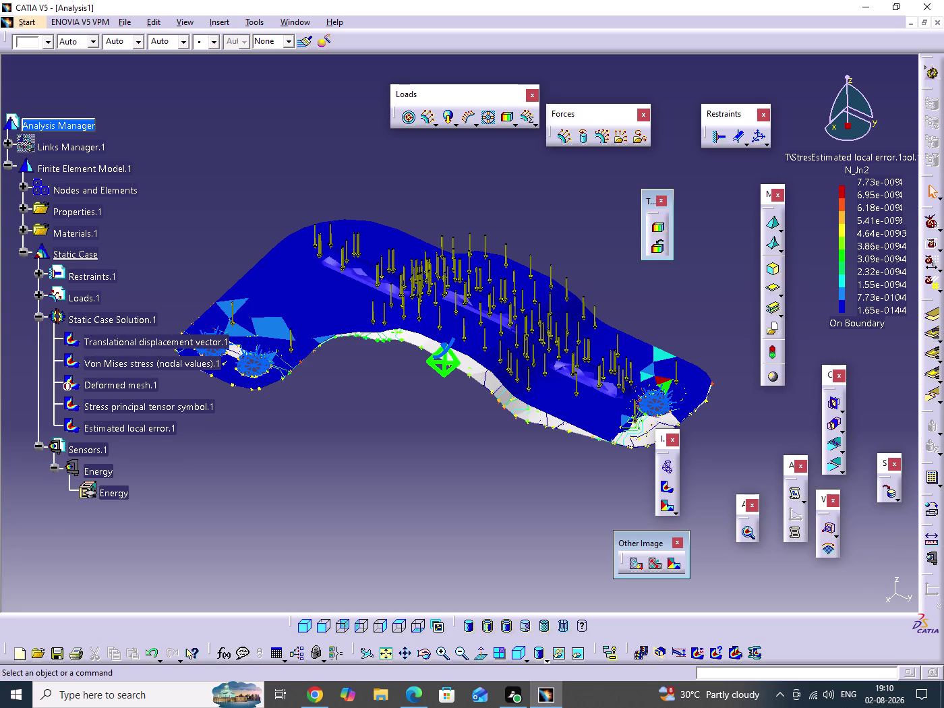
click(57, 469)
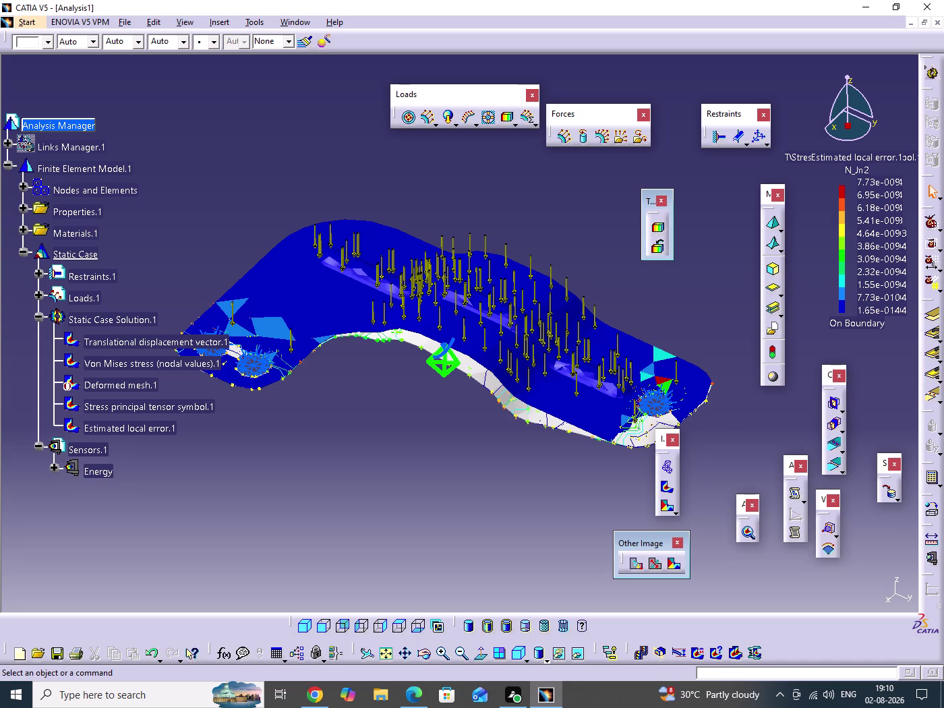
click(41, 446)
Create a reaction sensor from the Sensors.1 context menu.
right_click(90, 450)
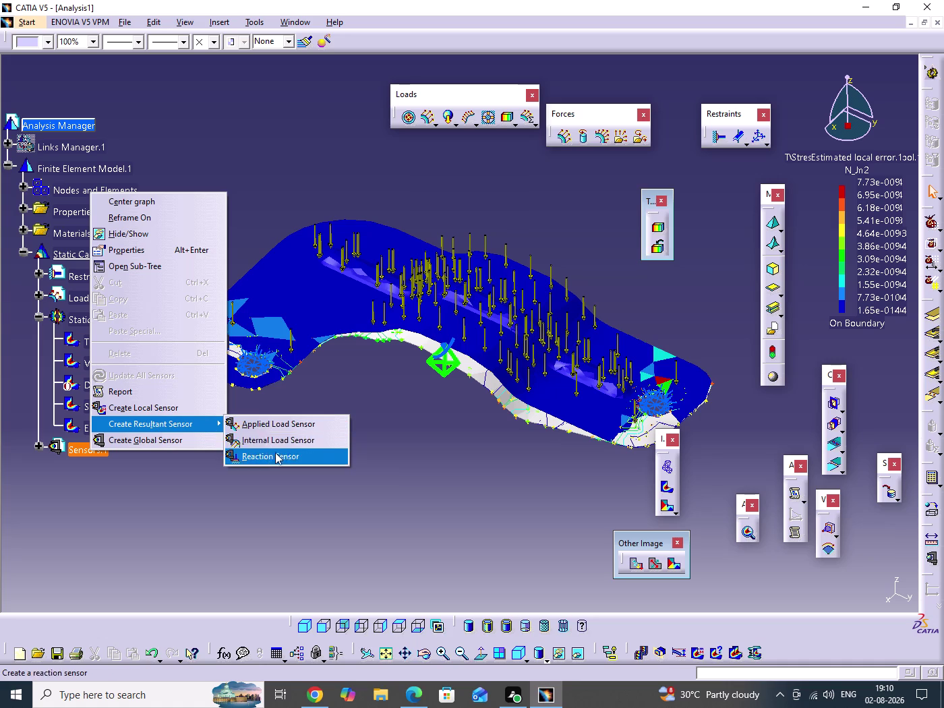
click(174, 499)
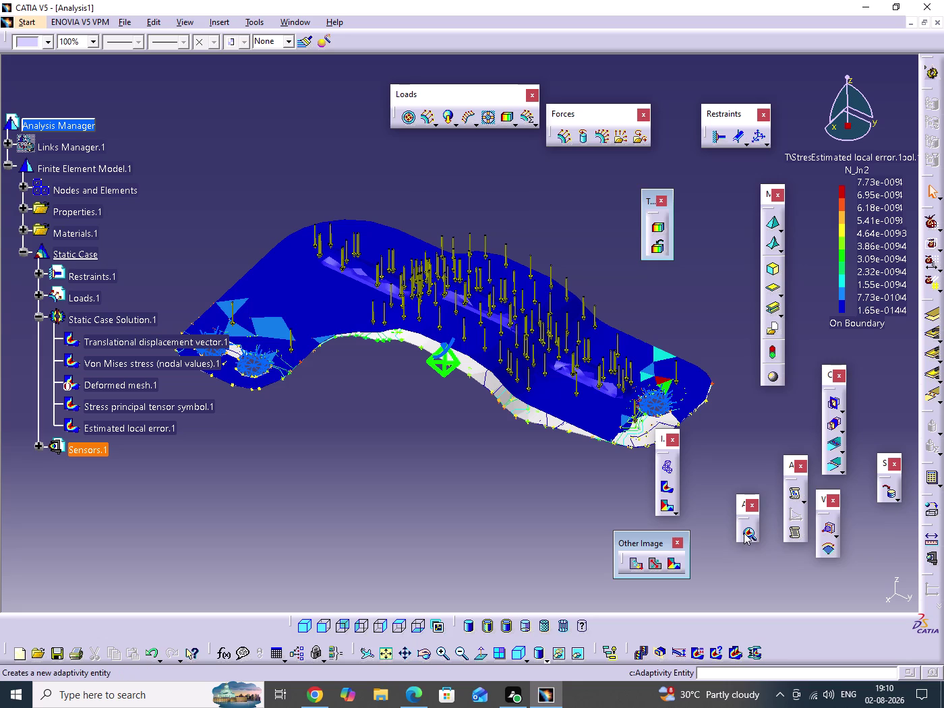
click(803, 499)
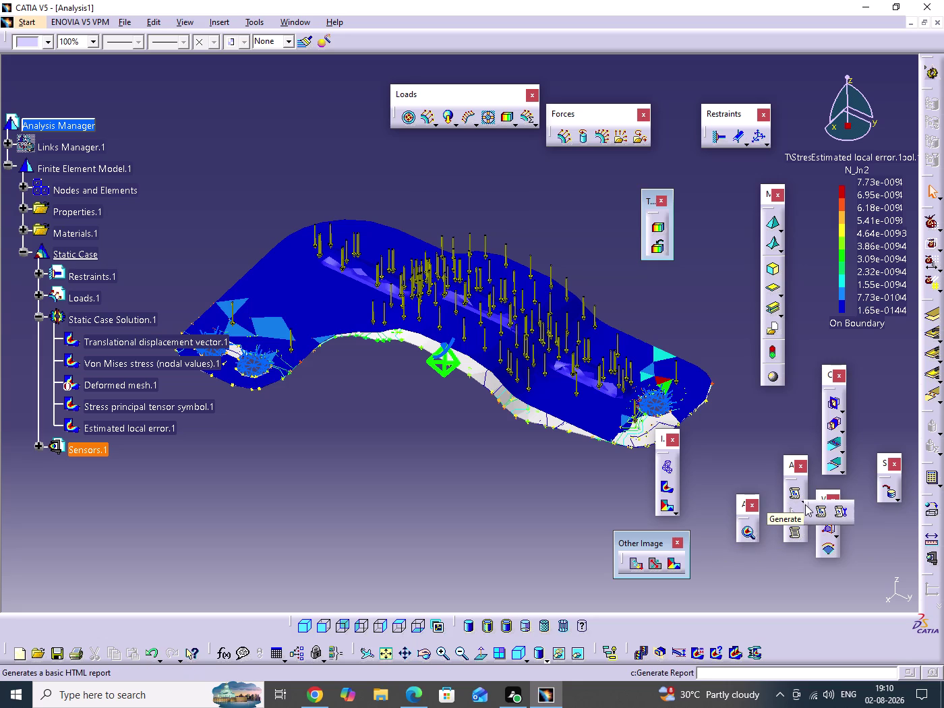
Float the Generate Report commands as a Report toolbar, then cancel a periodicity condition.
drag(807, 507, 767, 594)
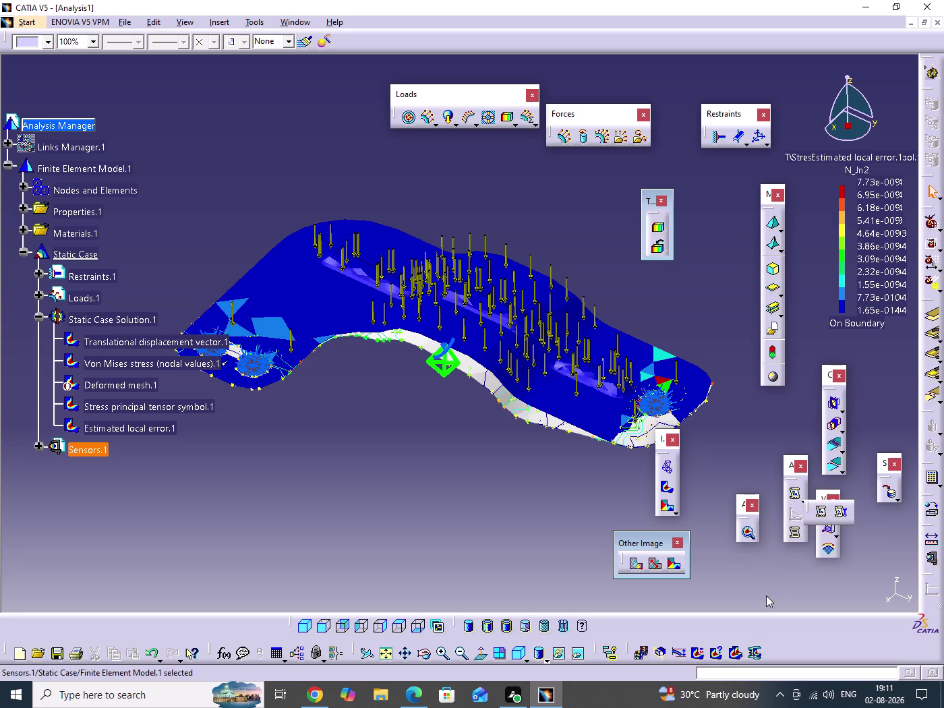
drag(767, 595, 752, 601)
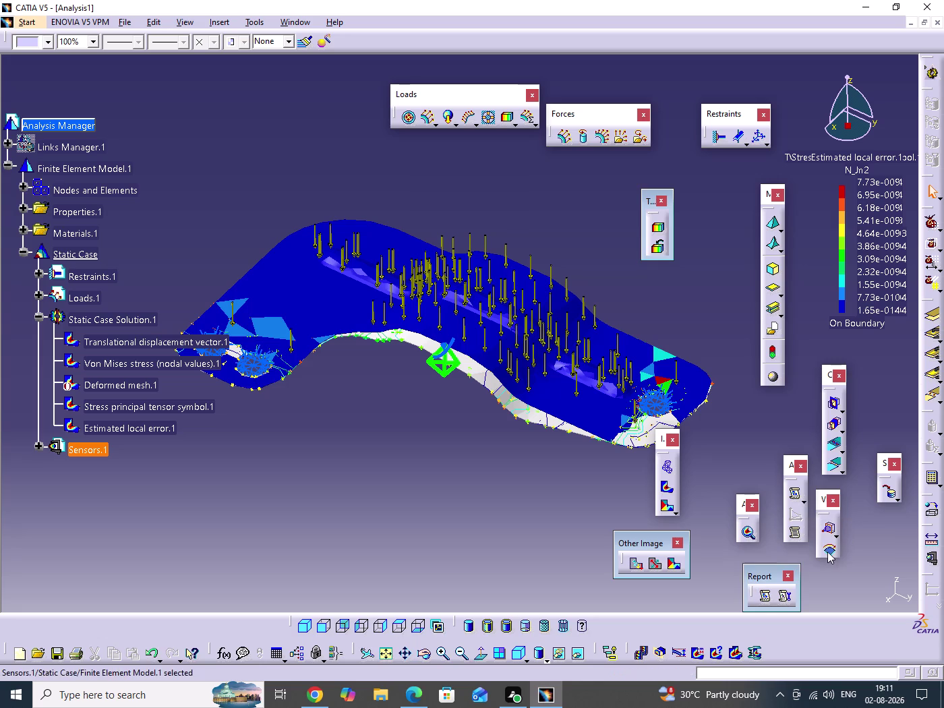
click(827, 551)
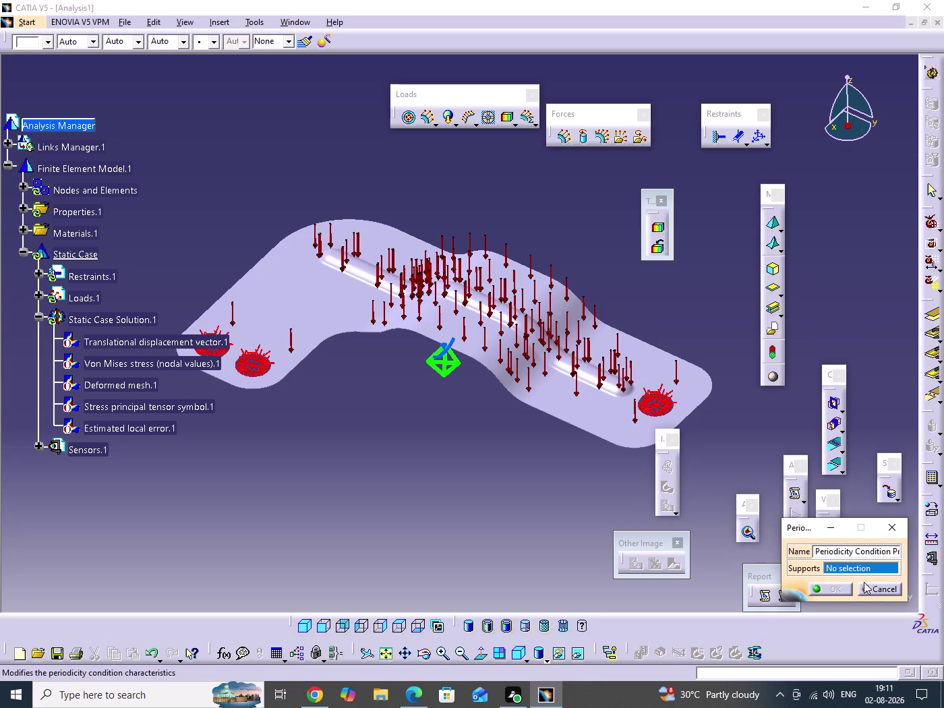
click(874, 587)
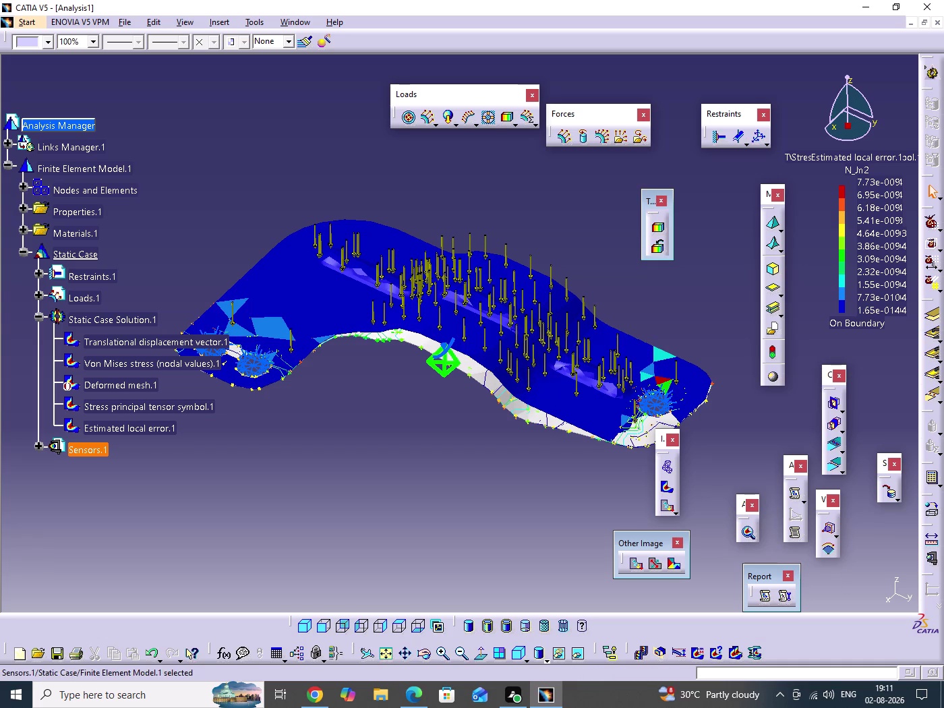
Rotate the bracket slightly and move the image, restraint and other toolbars aside.
middle_drag(667, 324, 659, 352)
click(667, 324)
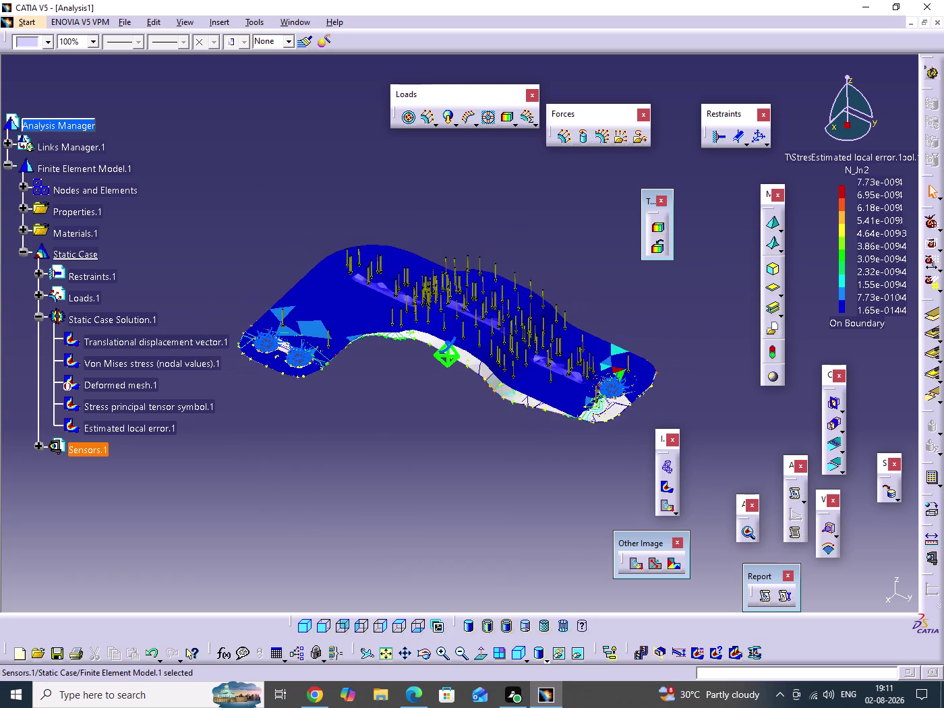
middle_drag(658, 352, 657, 357)
scroll(down, 3)
drag(662, 455, 666, 452)
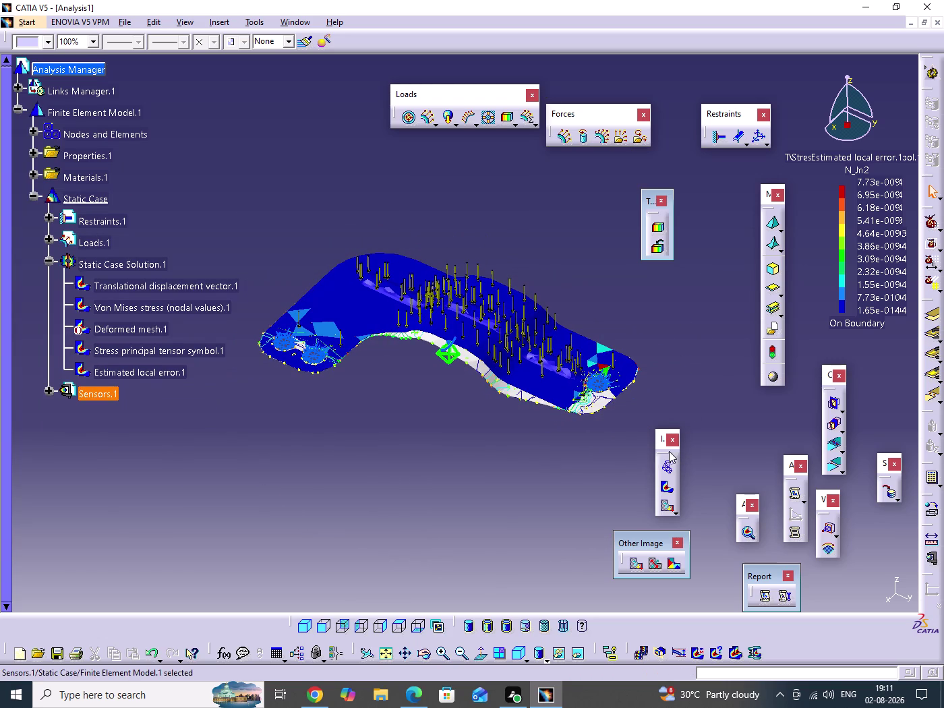
drag(666, 451, 713, 423)
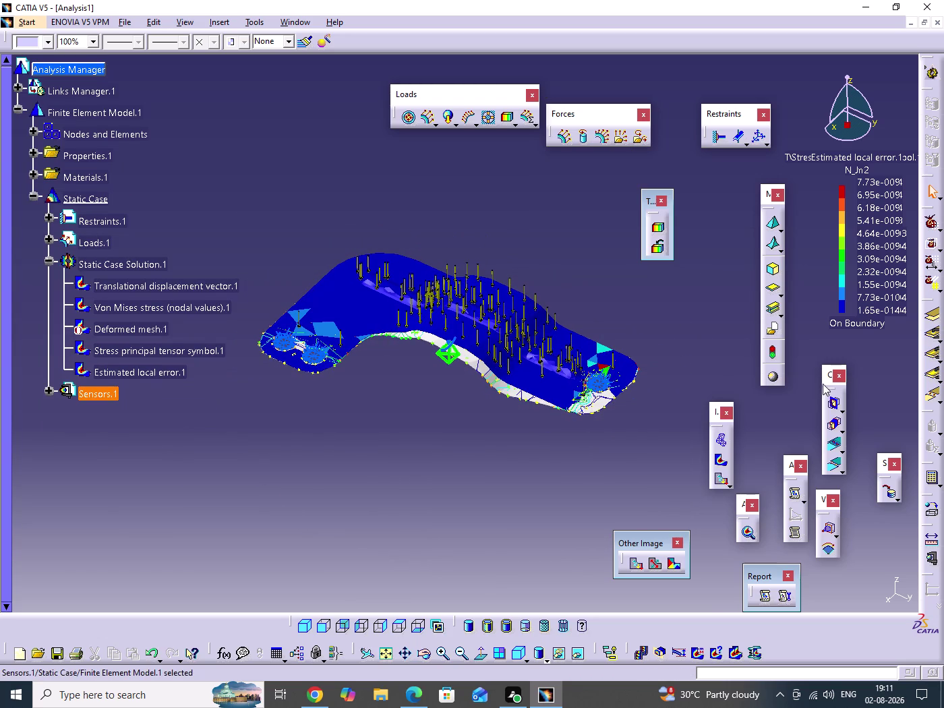
drag(828, 384, 766, 399)
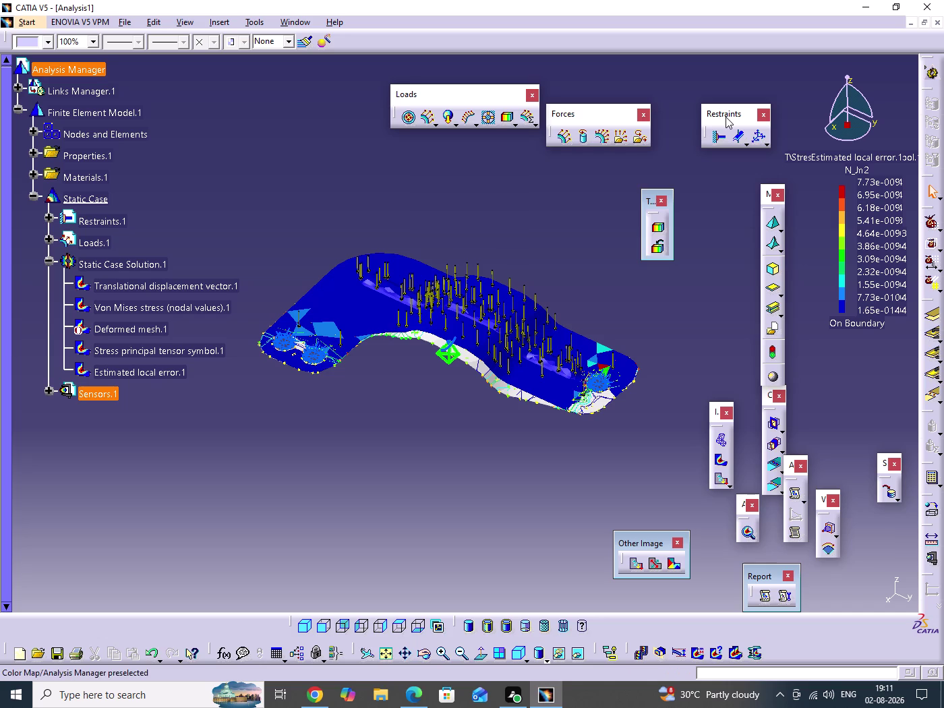
drag(725, 115, 652, 33)
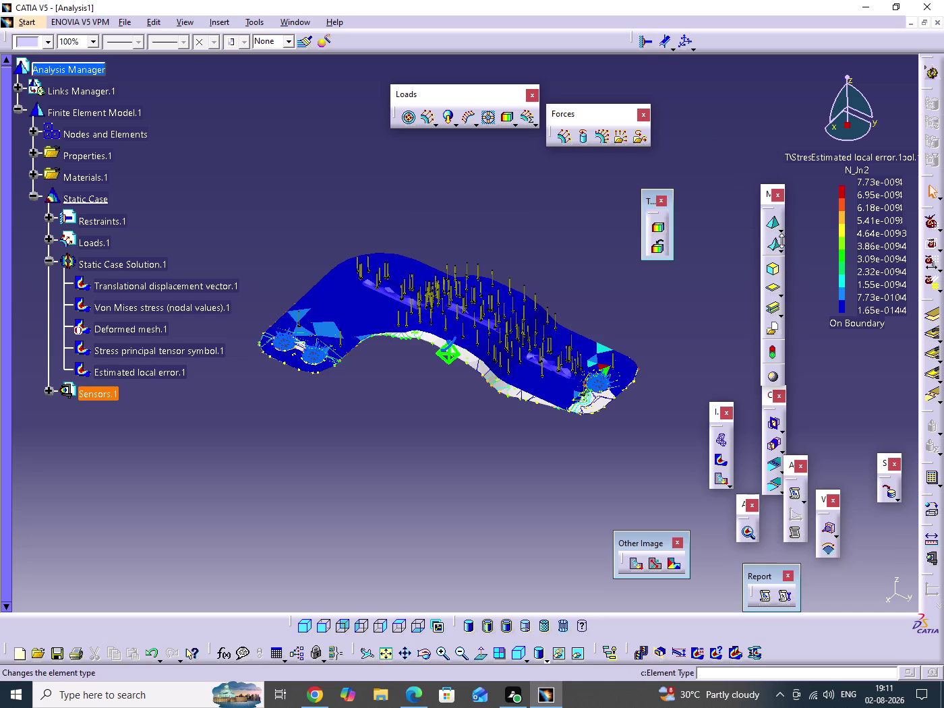
drag(765, 208, 455, 38)
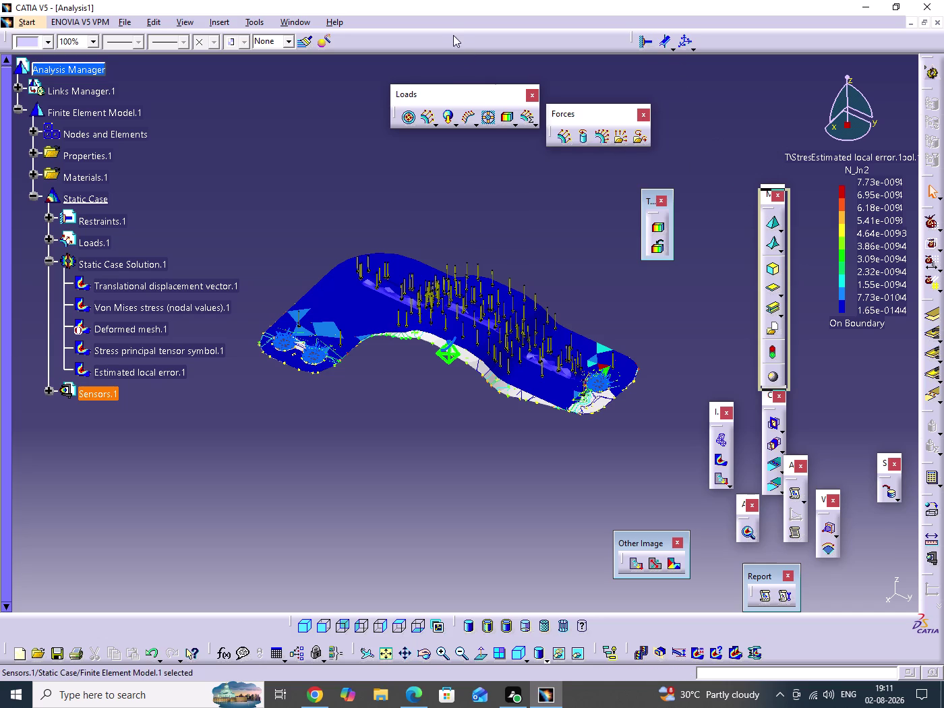
drag(455, 38, 451, 31)
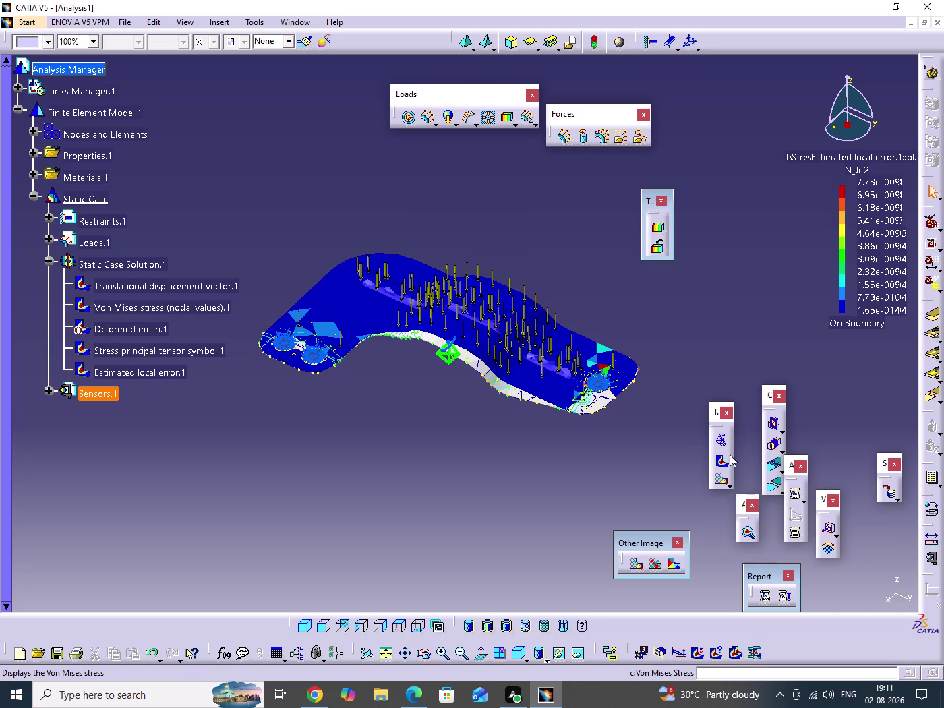
drag(757, 578, 818, 613)
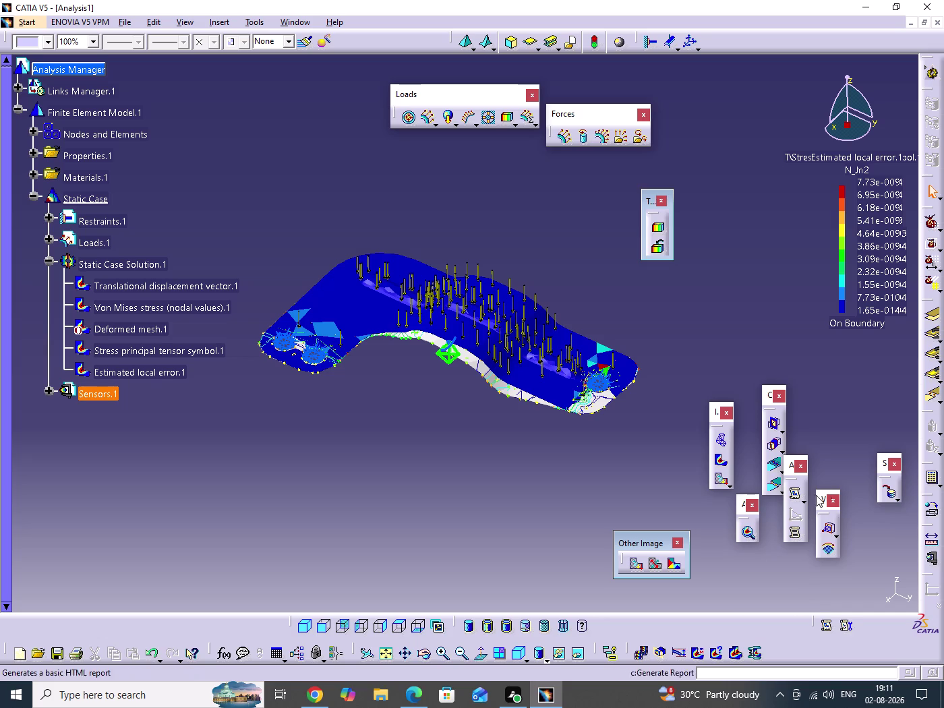
Open the Periodicity Condition dialog from the Virtual Parts flyout.
click(834, 536)
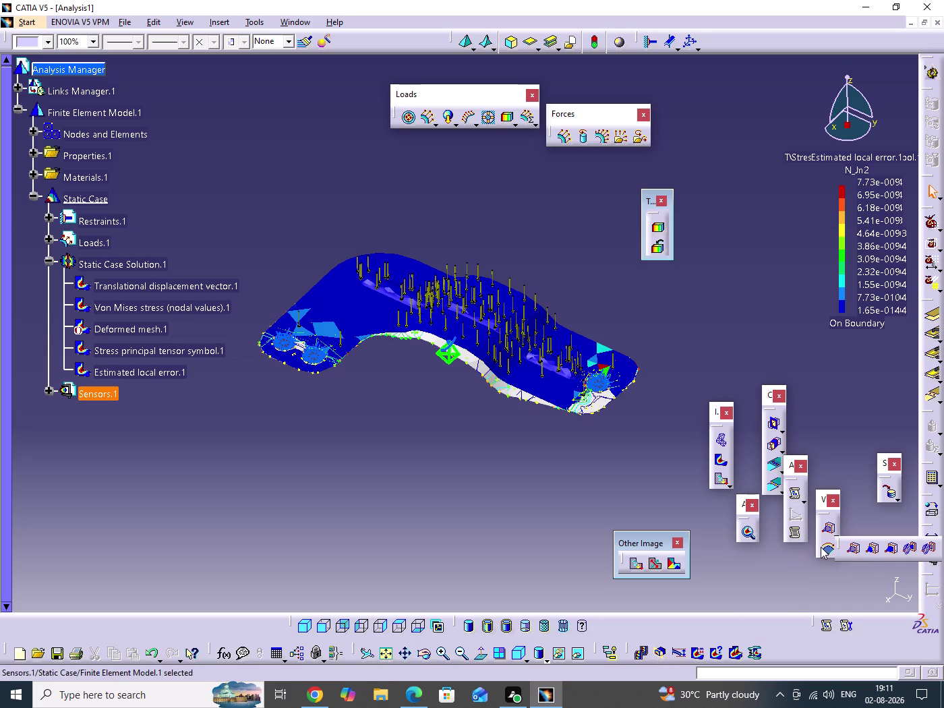
drag(821, 547, 795, 575)
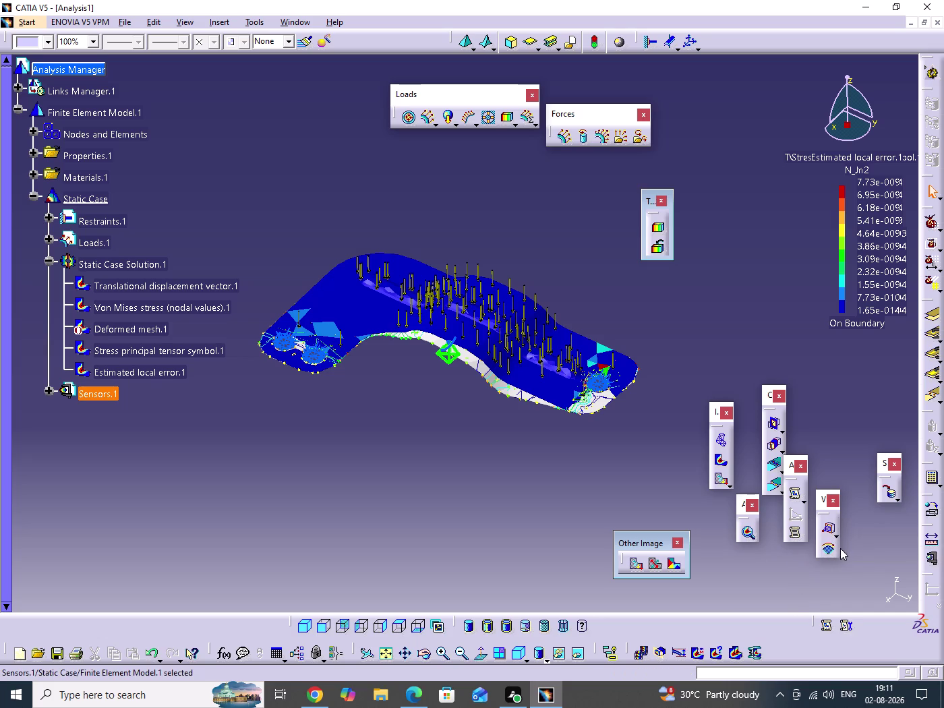
click(829, 553)
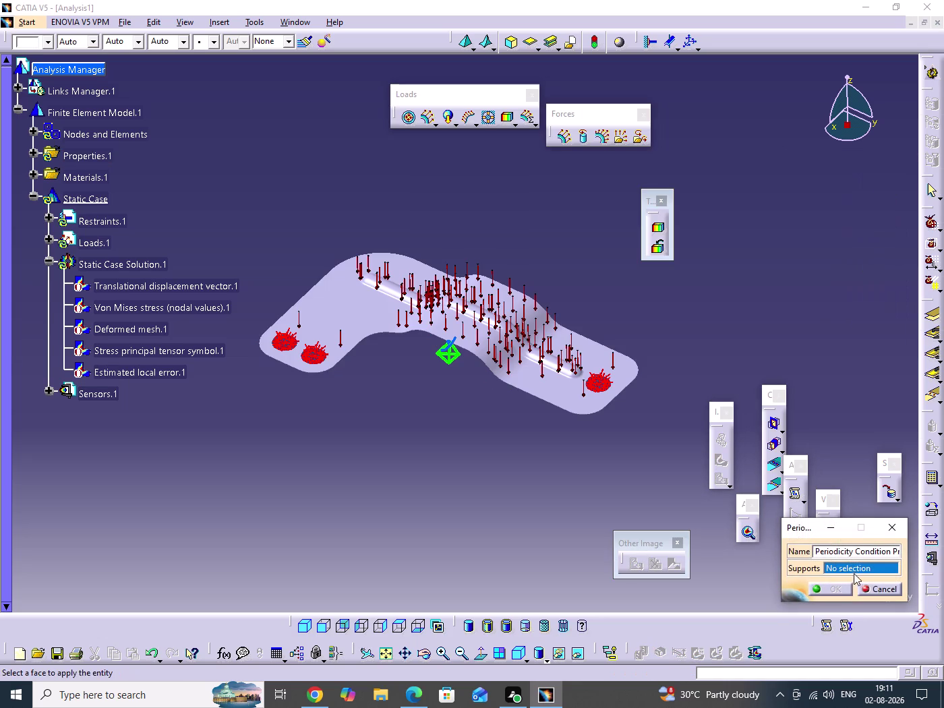
Cancel the periodicity condition and open the Images Layout options.
click(885, 591)
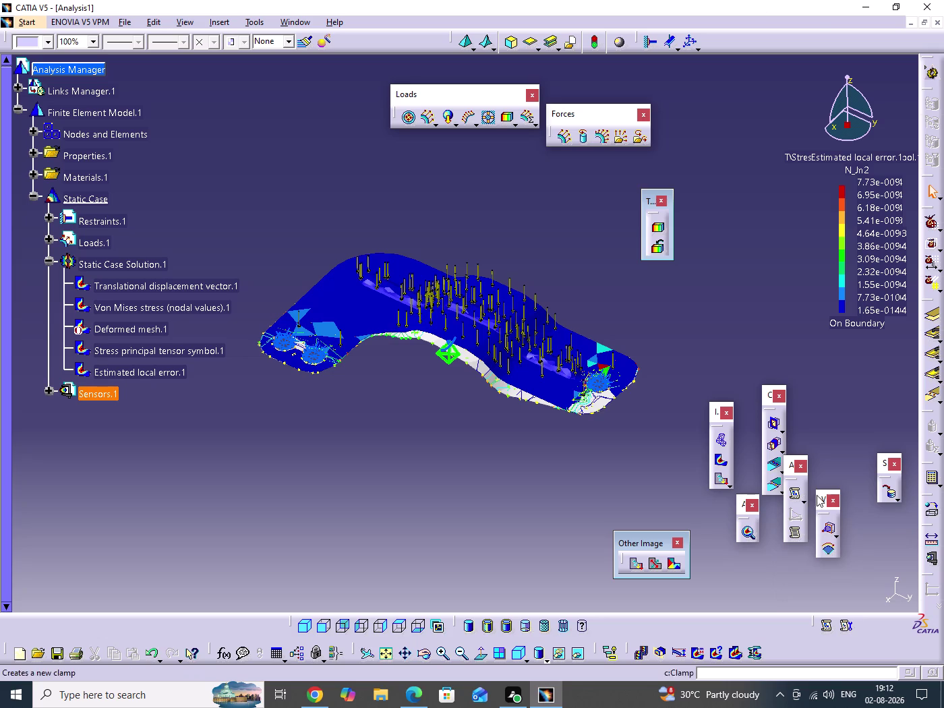
click(696, 653)
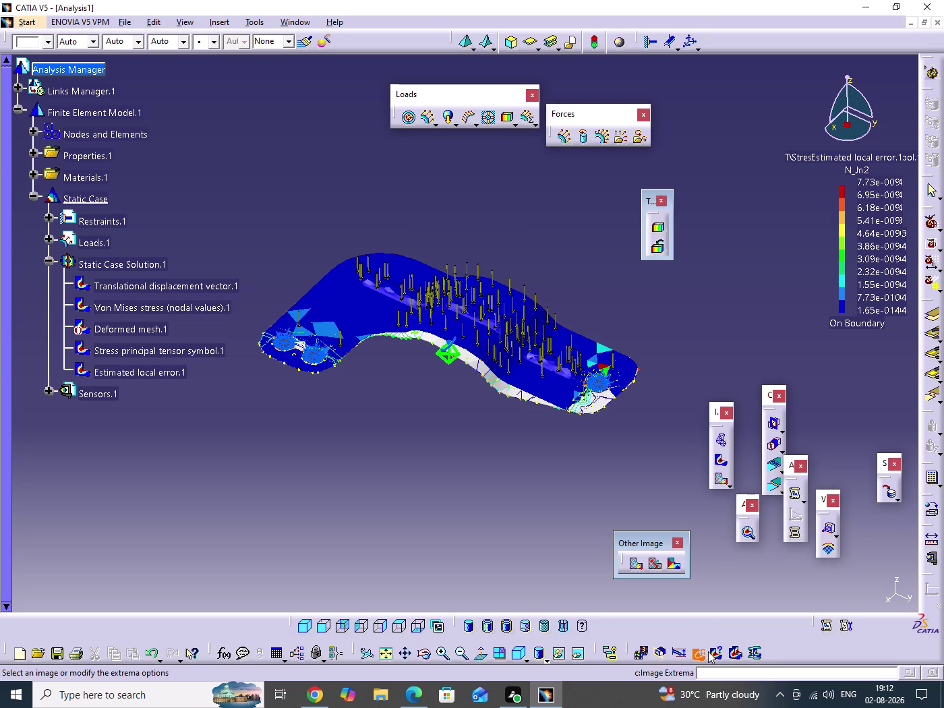
click(738, 652)
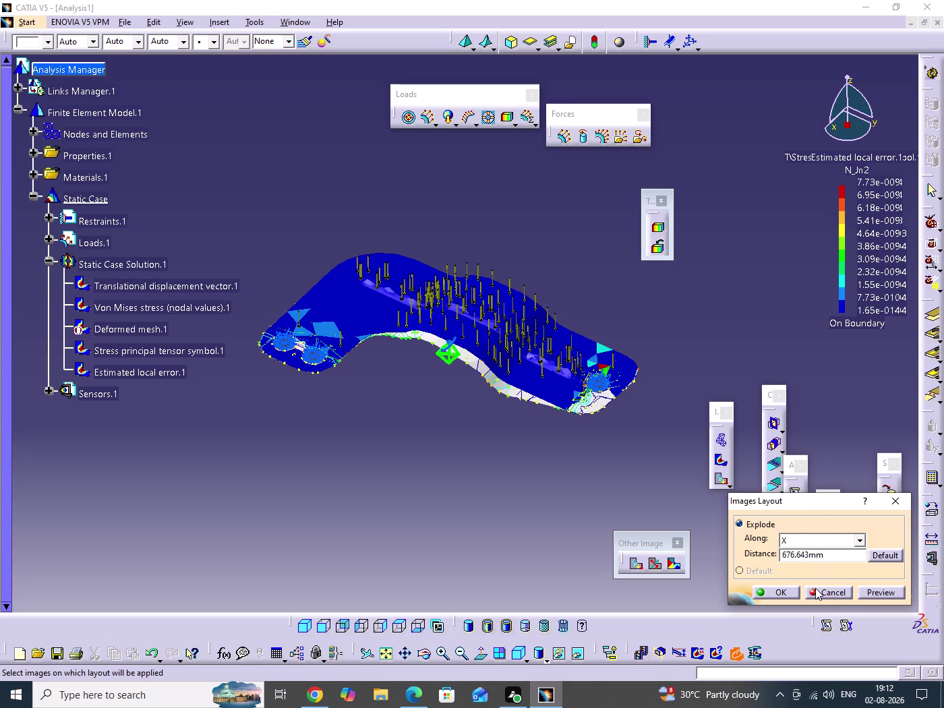
Preview the exploded image layout and reframe the view around the four result images.
click(888, 593)
middle_drag(503, 521, 557, 397)
drag(513, 483, 557, 397)
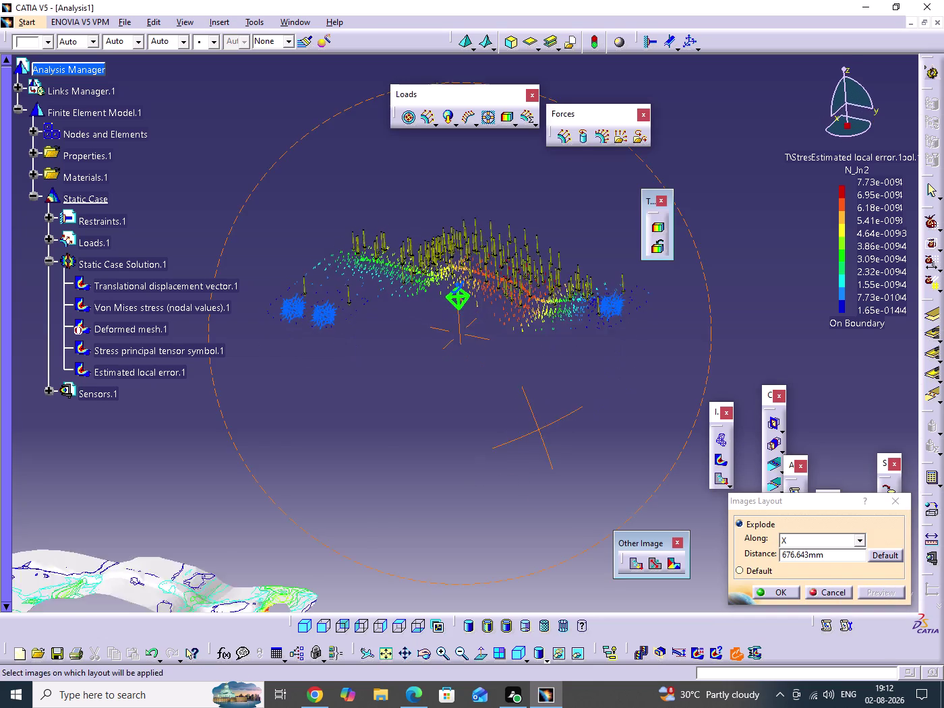
drag(557, 397, 559, 395)
middle_drag(557, 397, 559, 394)
middle_drag(607, 378, 510, 458)
scroll(down, 3)
drag(608, 377, 528, 398)
middle_drag(534, 397, 519, 515)
drag(533, 397, 527, 454)
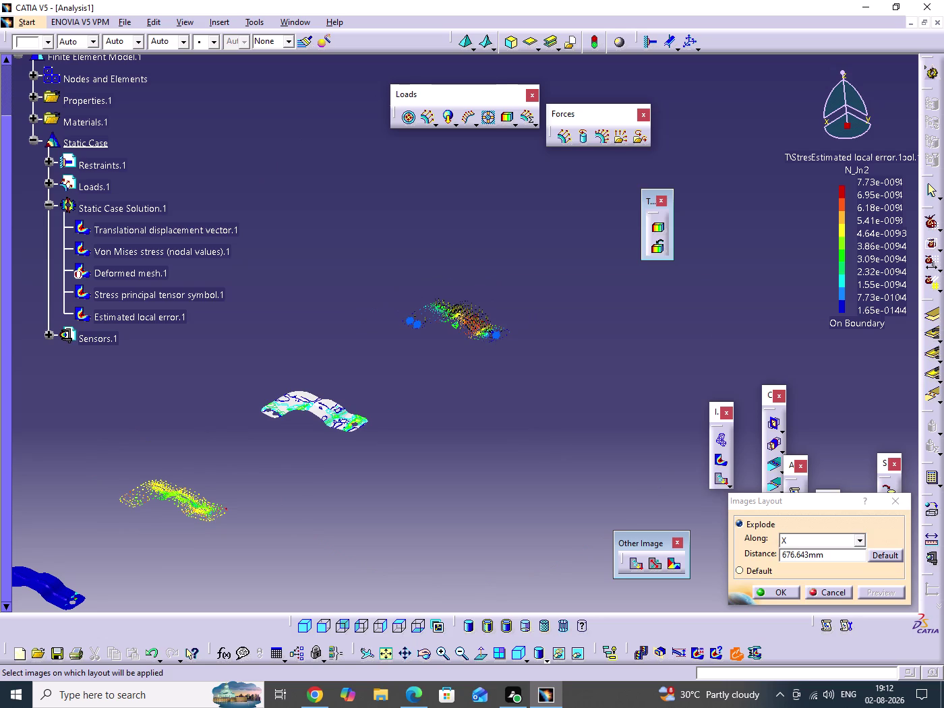
middle_drag(487, 393, 488, 421)
click(487, 392)
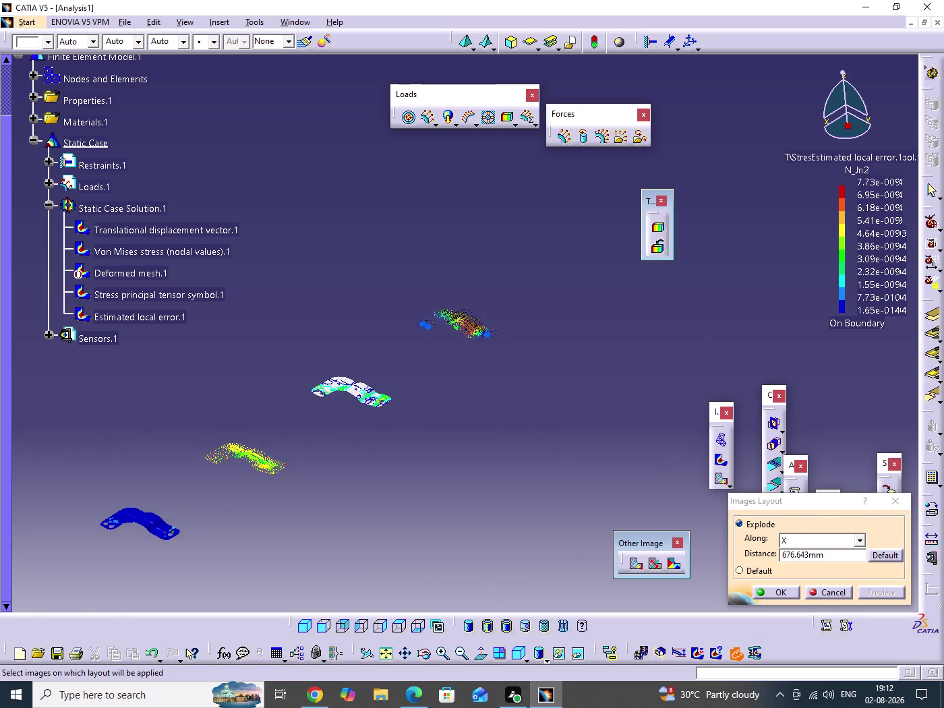
middle_drag(489, 420, 486, 464)
drag(489, 420, 486, 463)
scroll(down, 3)
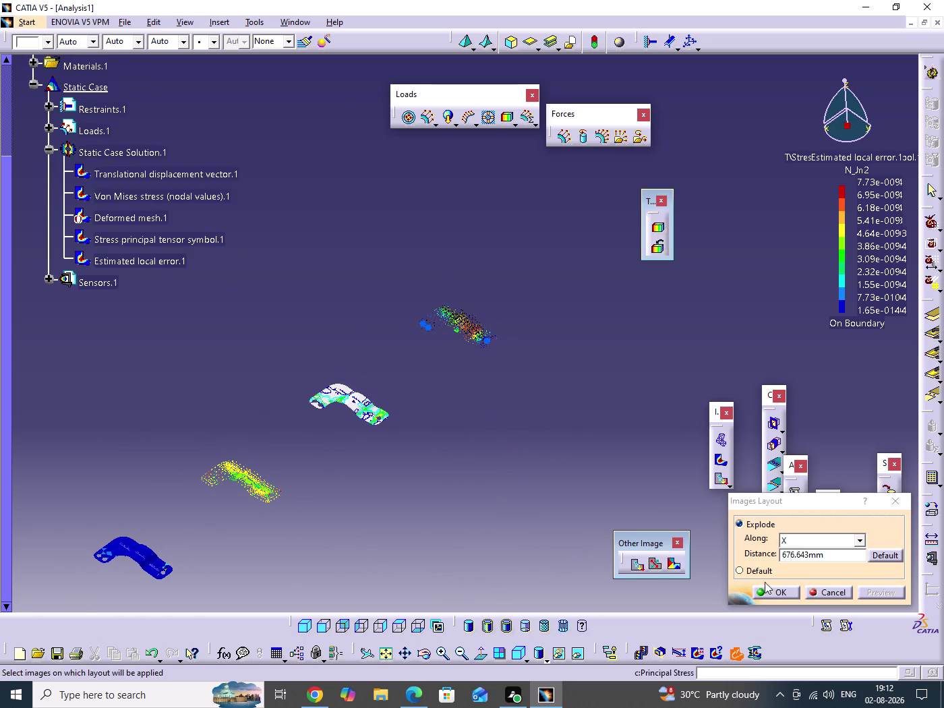
Set the explode distance to 200 mm, preview again, and zoom in on the images.
double_click(812, 558)
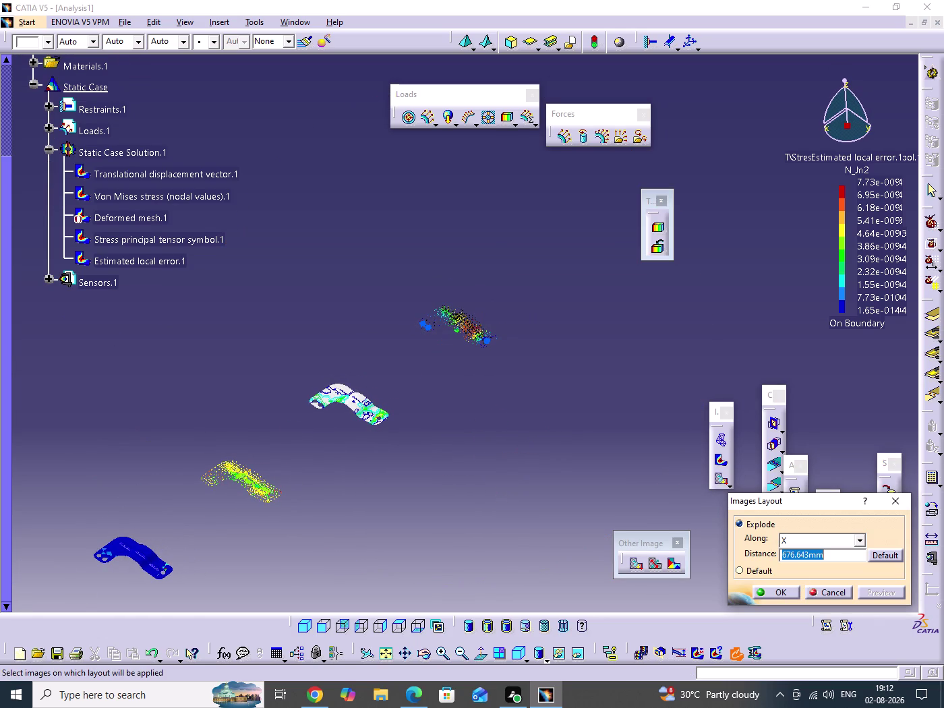
text(200)
click(624, 436)
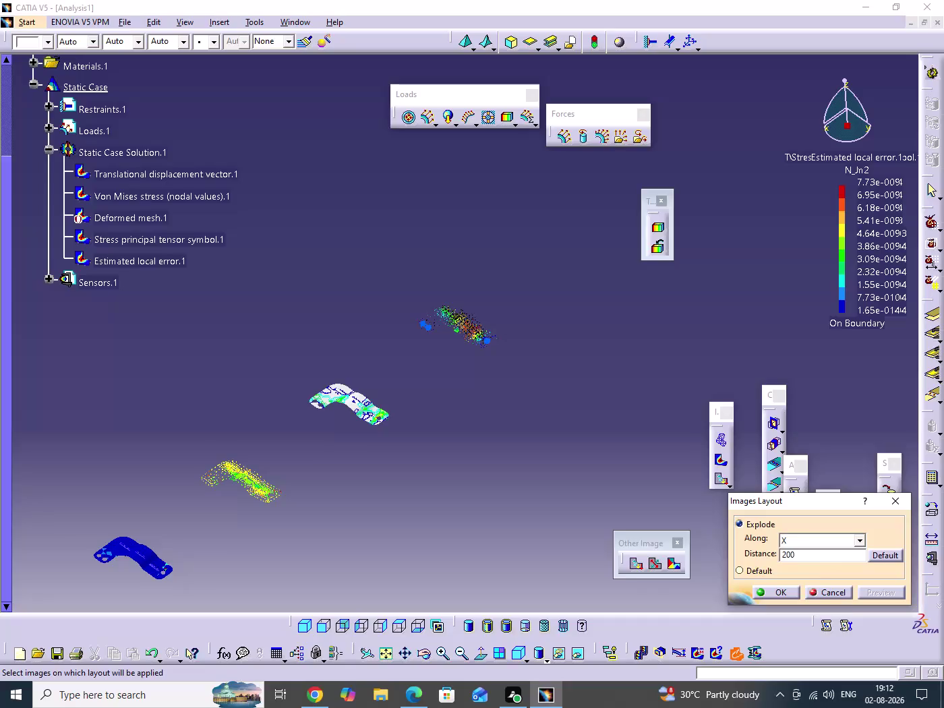
click(863, 592)
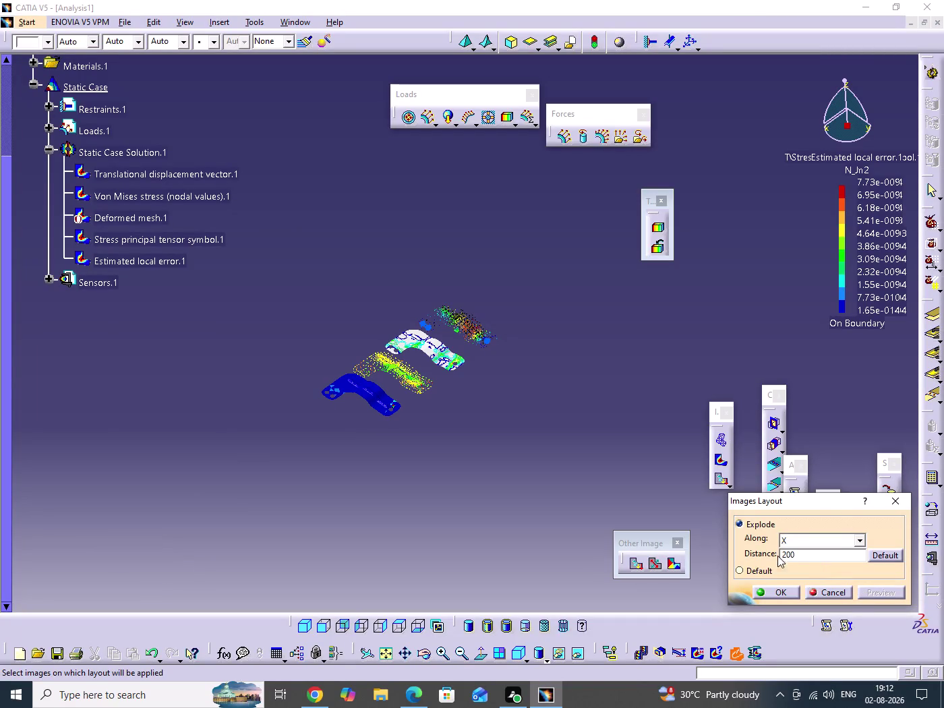
middle_drag(512, 435, 549, 332)
drag(512, 435, 531, 427)
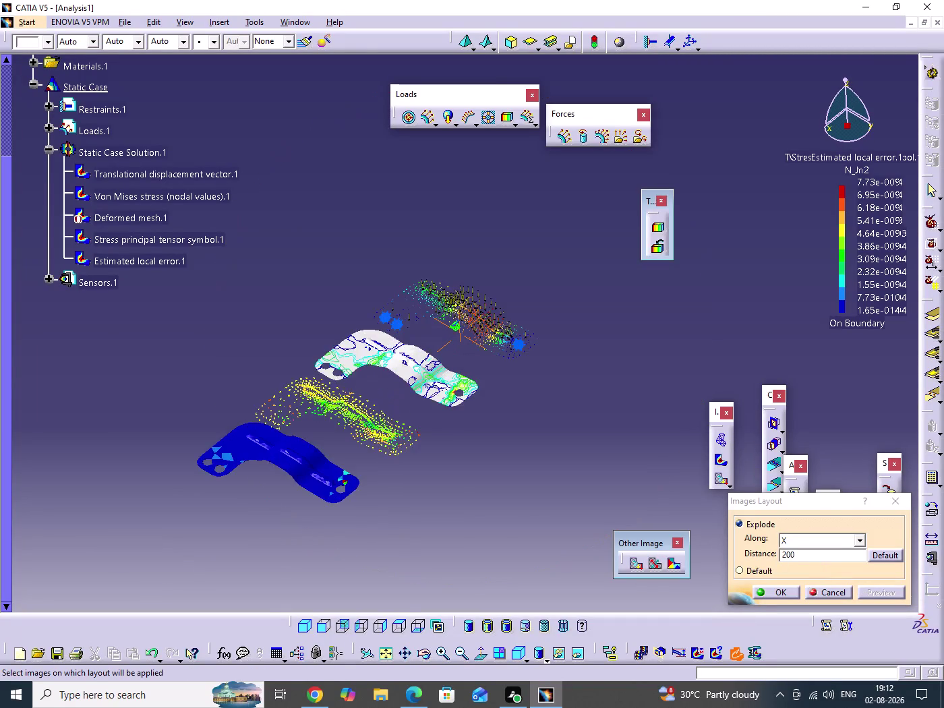
middle_drag(550, 332, 557, 287)
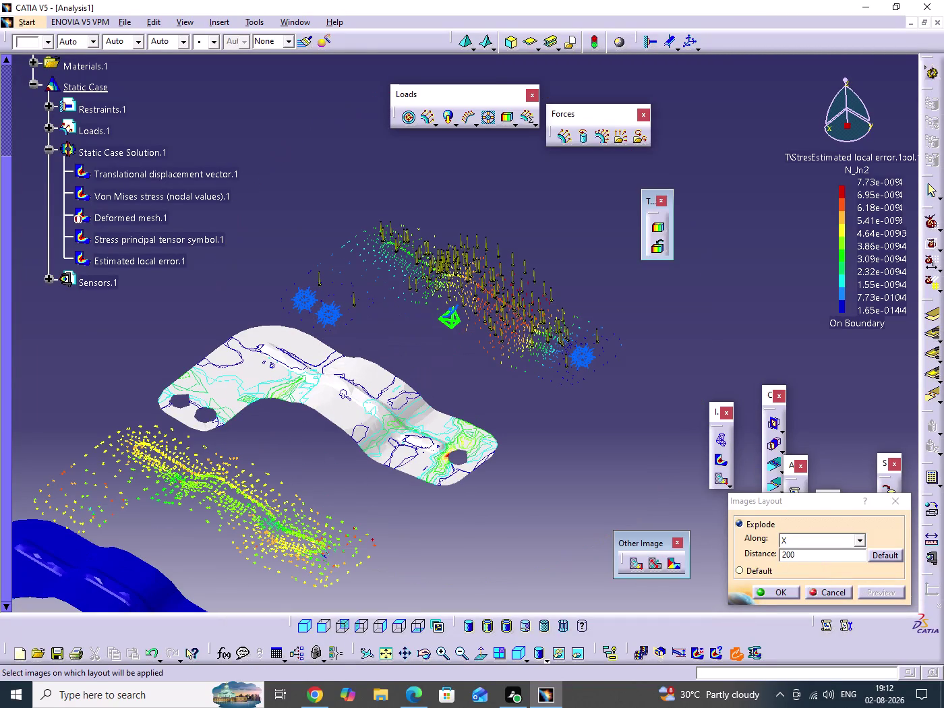
middle_drag(482, 406, 517, 407)
middle_drag(517, 407, 595, 387)
scroll(down, 3)
middle_drag(658, 390, 658, 408)
click(659, 390)
drag(774, 502, 757, 605)
drag(632, 539, 741, 171)
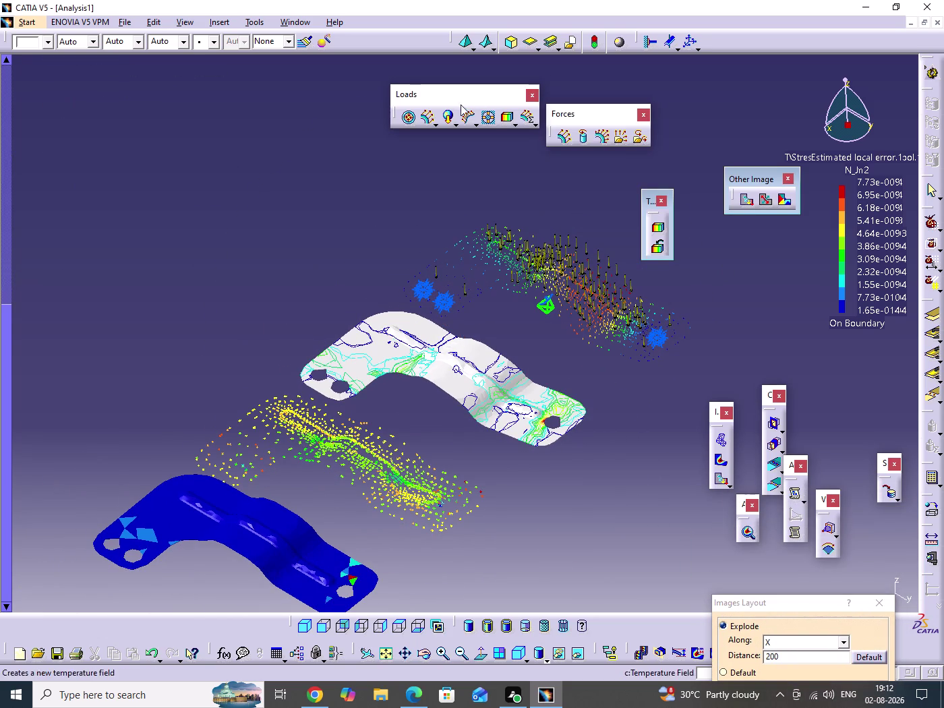
Move the loads and forces panels off the model and confirm the exploded image layout.
drag(428, 100, 364, 53)
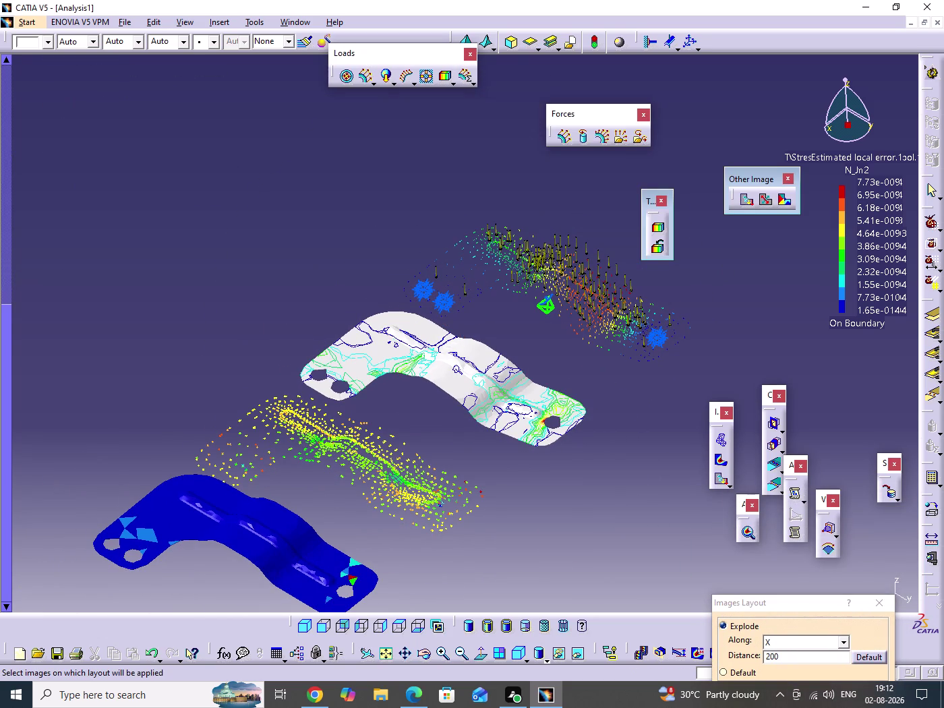
drag(647, 215, 759, 48)
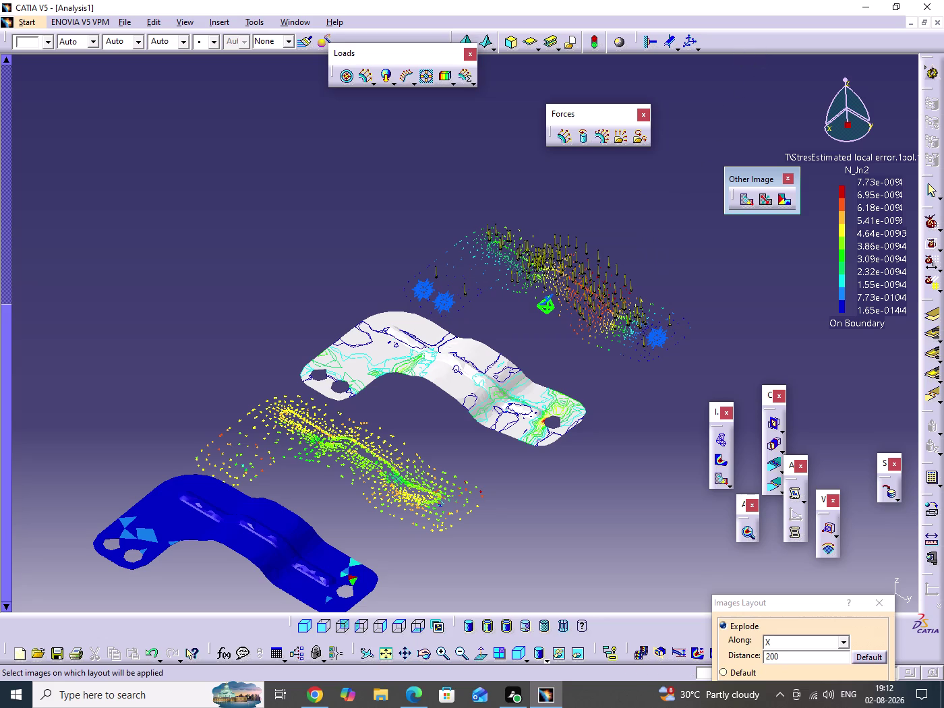
drag(572, 112, 629, 50)
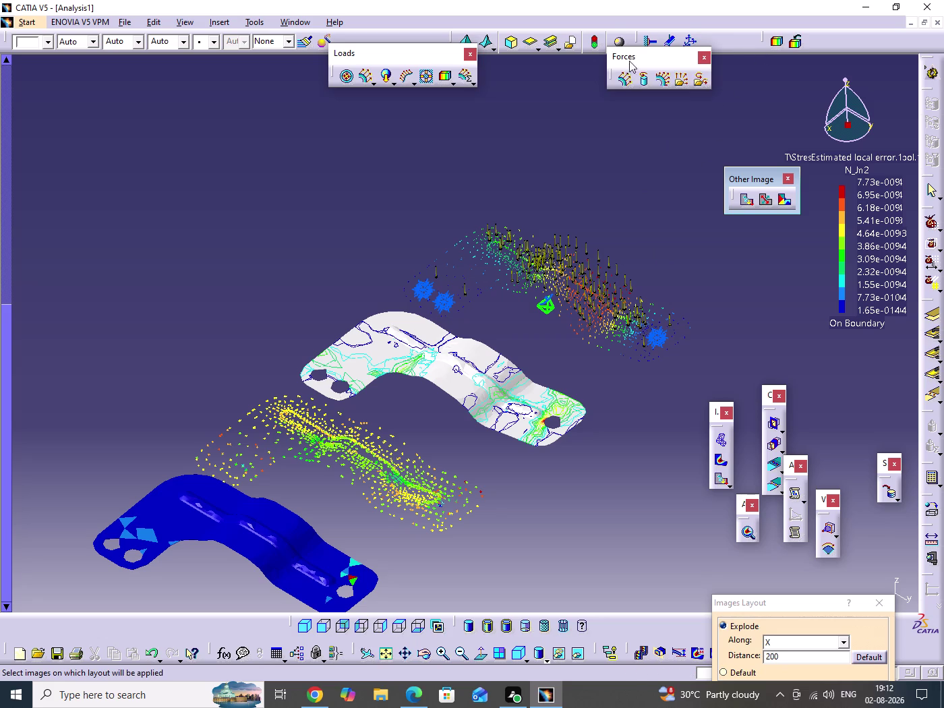
drag(742, 178, 762, 46)
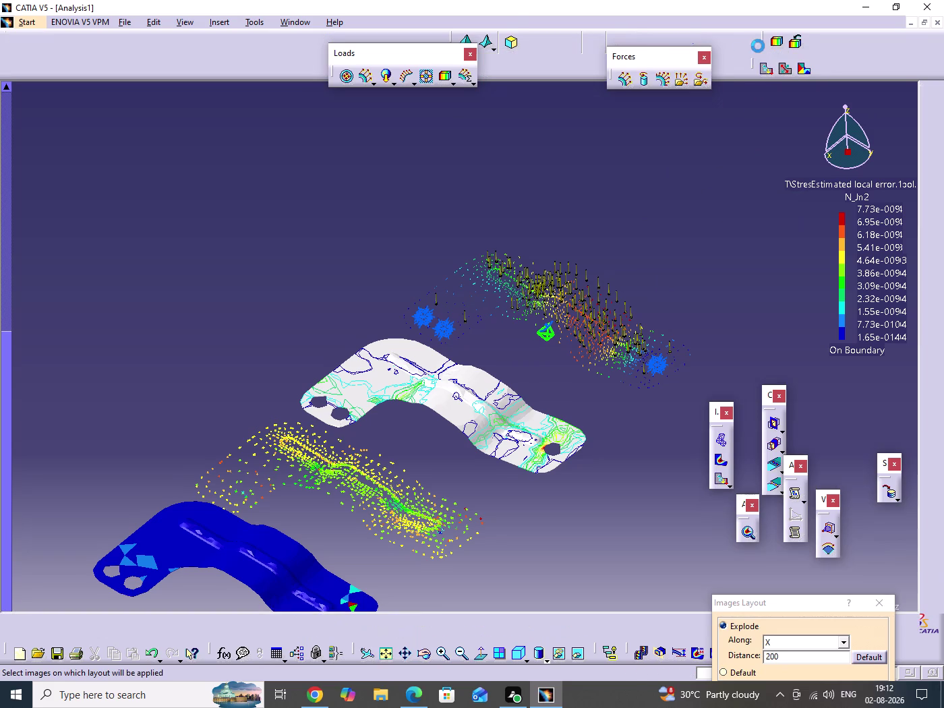
drag(649, 58, 611, 62)
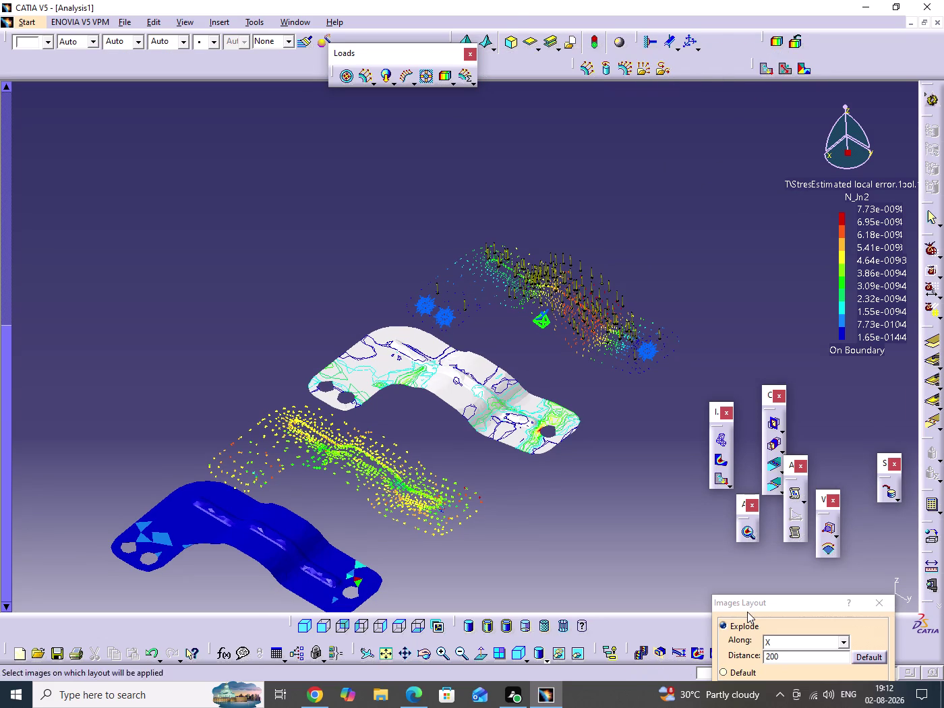
drag(746, 609, 757, 505)
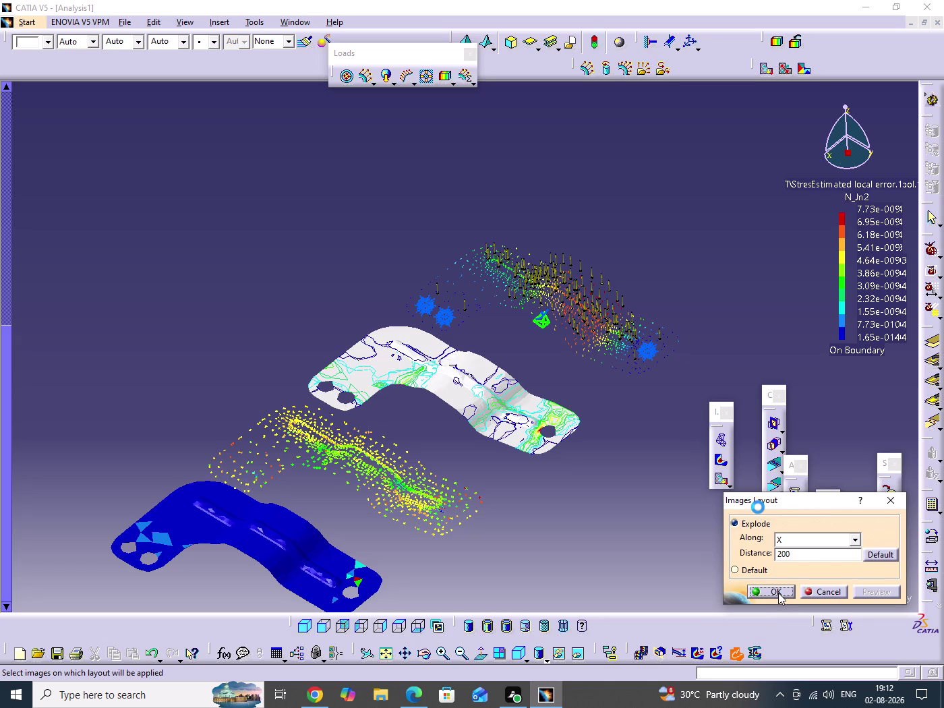
click(778, 593)
click(678, 576)
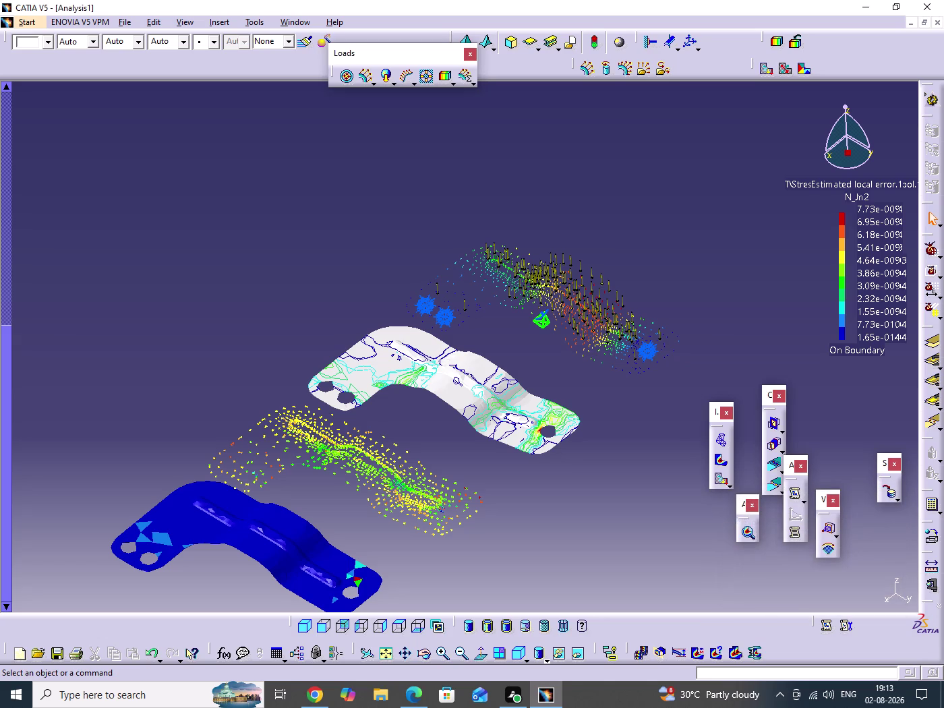
Tuck the remaining panels away, pan the bracket results, and start Save As with Ctrl+S.
scroll(down, 3)
middle_drag(662, 515, 655, 535)
click(662, 516)
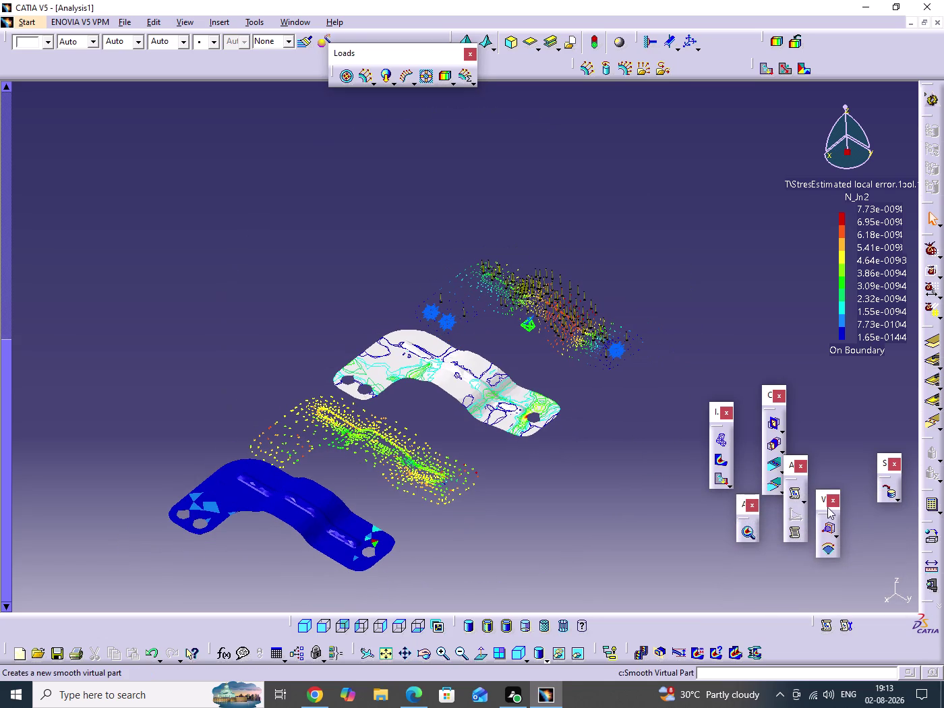
drag(820, 515, 867, 562)
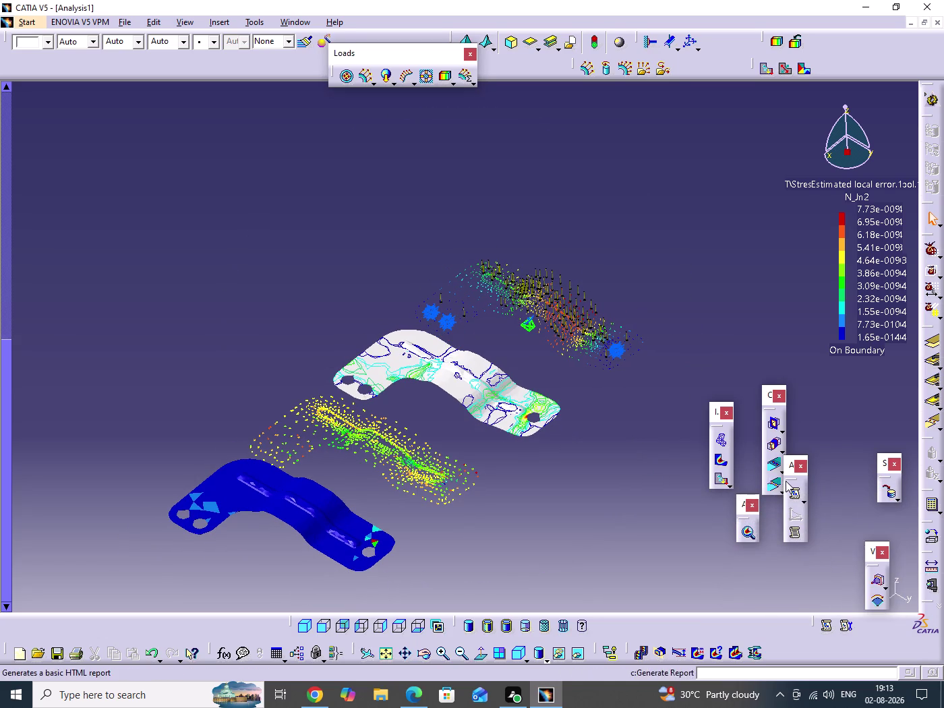
drag(789, 480, 759, 582)
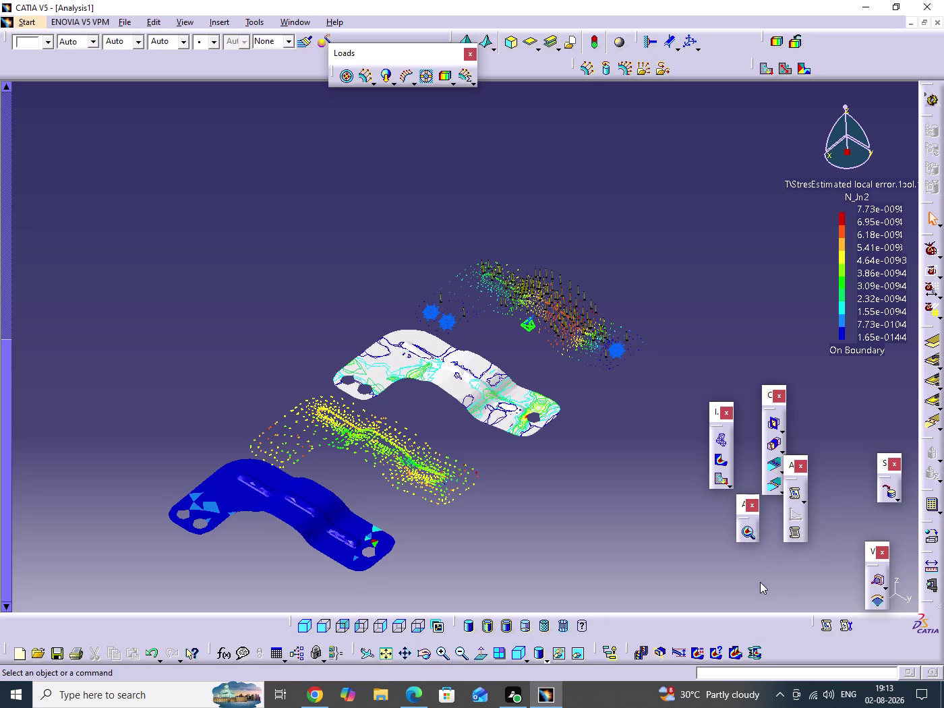
drag(759, 582, 672, 604)
drag(715, 423, 767, 594)
drag(764, 408, 558, 546)
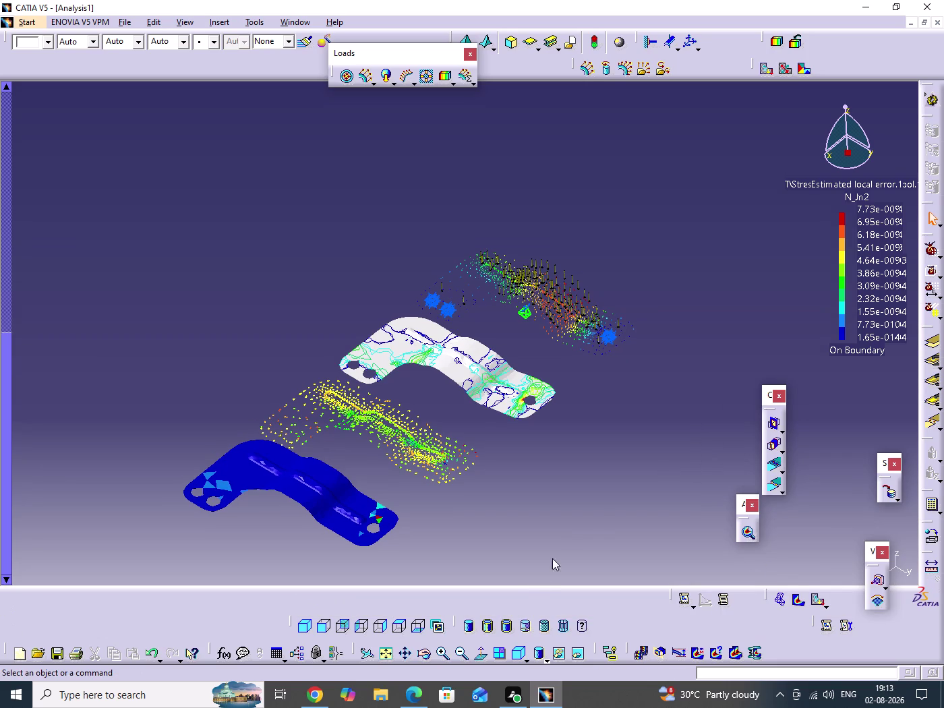
drag(559, 546, 536, 588)
drag(742, 512, 720, 546)
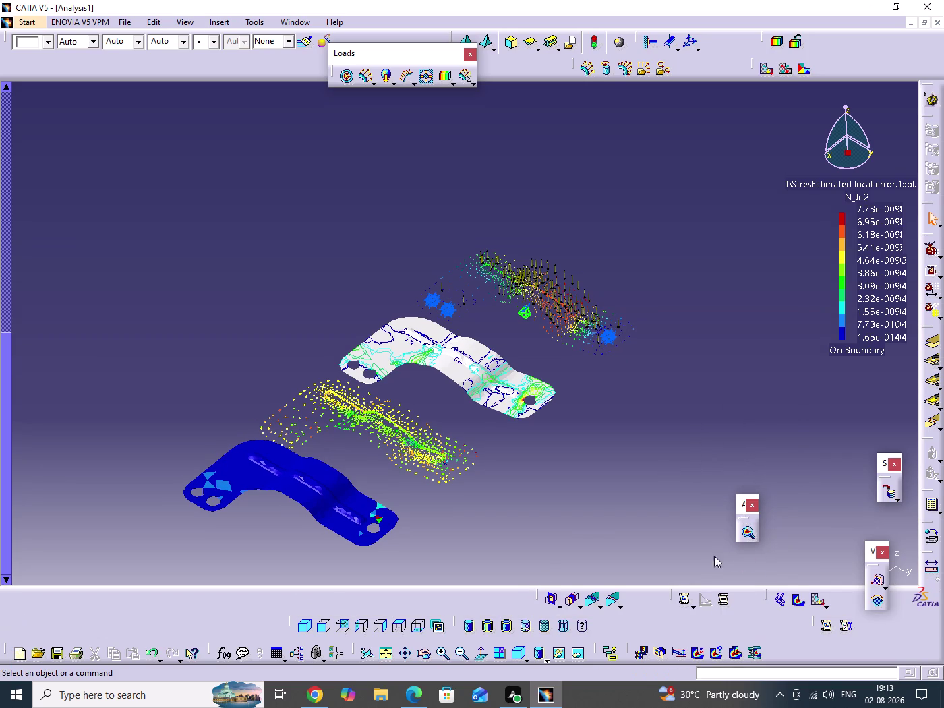
drag(720, 547, 651, 594)
click(677, 445)
middle_drag(676, 444, 626, 372)
click(628, 370)
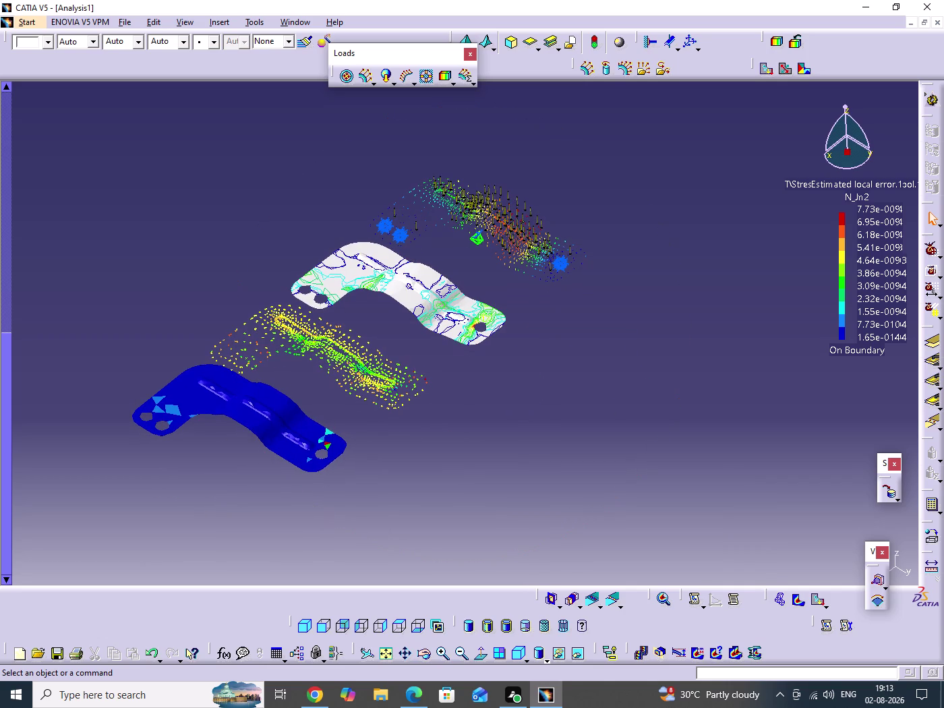
key(ctrl+s)
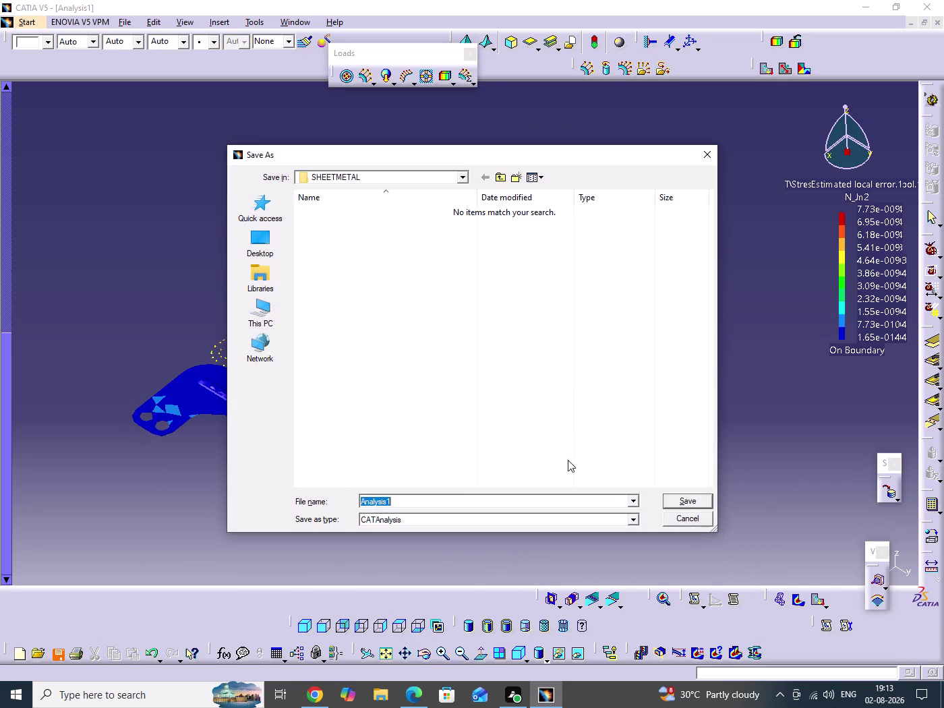
Save the analysis as 'Analysis1 SHEETMETAL BRACKET' and confirm the overwrite prompt.
click(406, 502)
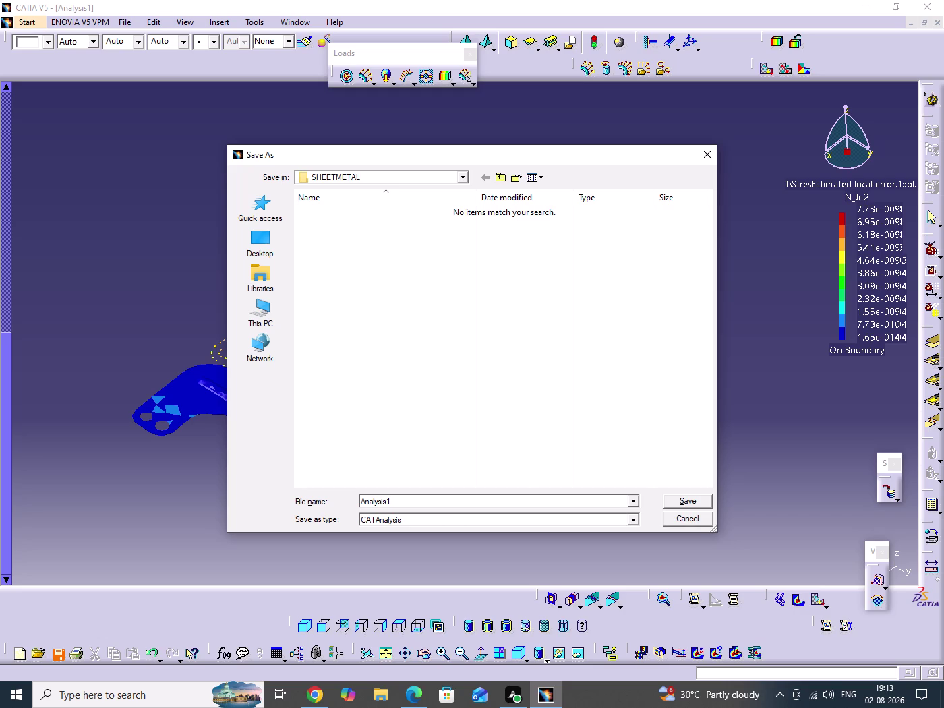
key(space)
text(SHEE)
text(T)
text(ME)
text(TAL)
key(space)
text(BRAC)
text(KET)
click(701, 502)
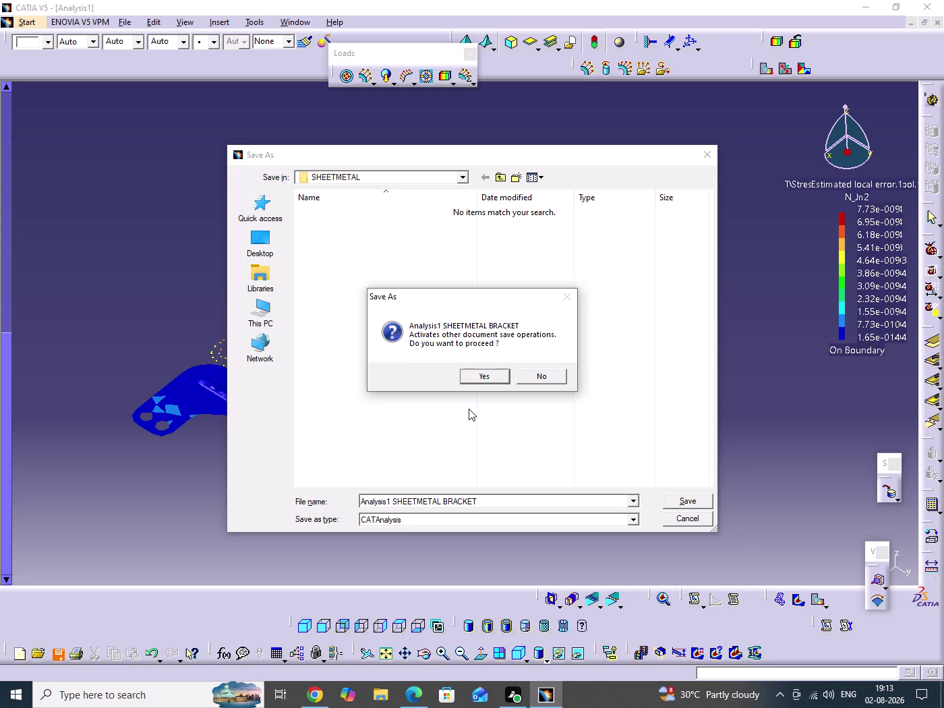
click(504, 378)
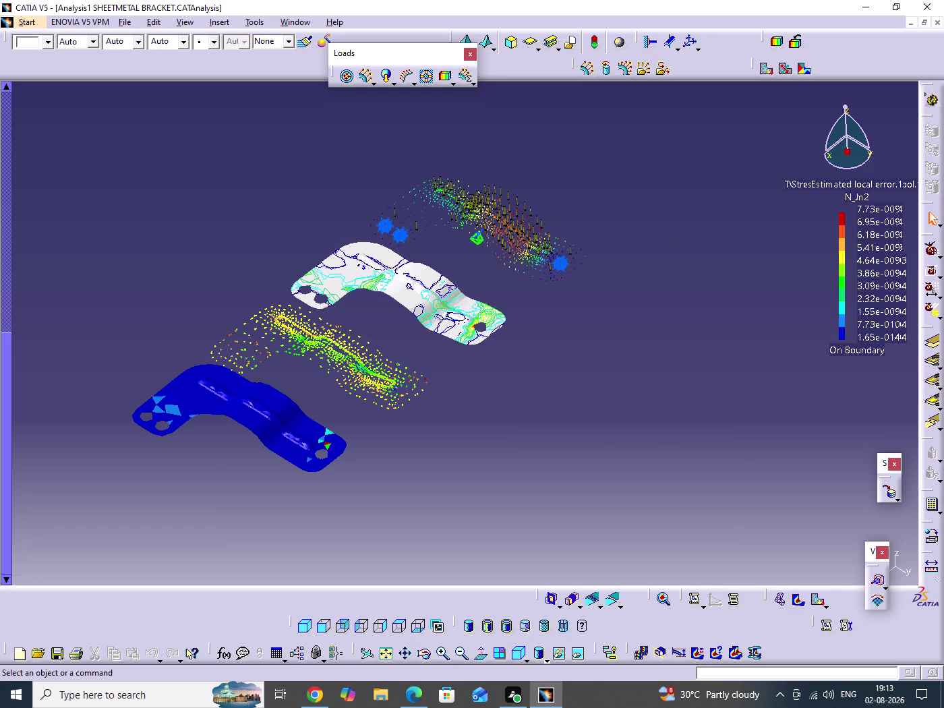
Orbit the bracket results, then open and cancel the Images Layout settings.
middle_drag(514, 424, 495, 525)
drag(514, 423, 496, 525)
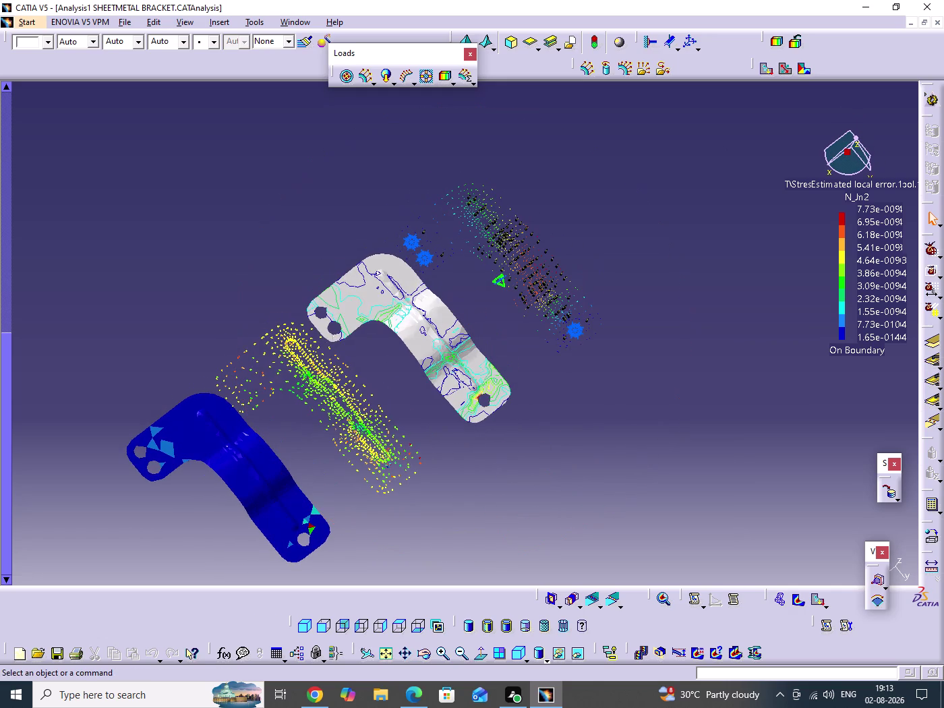
middle_drag(381, 460, 387, 418)
drag(385, 426, 387, 417)
click(696, 658)
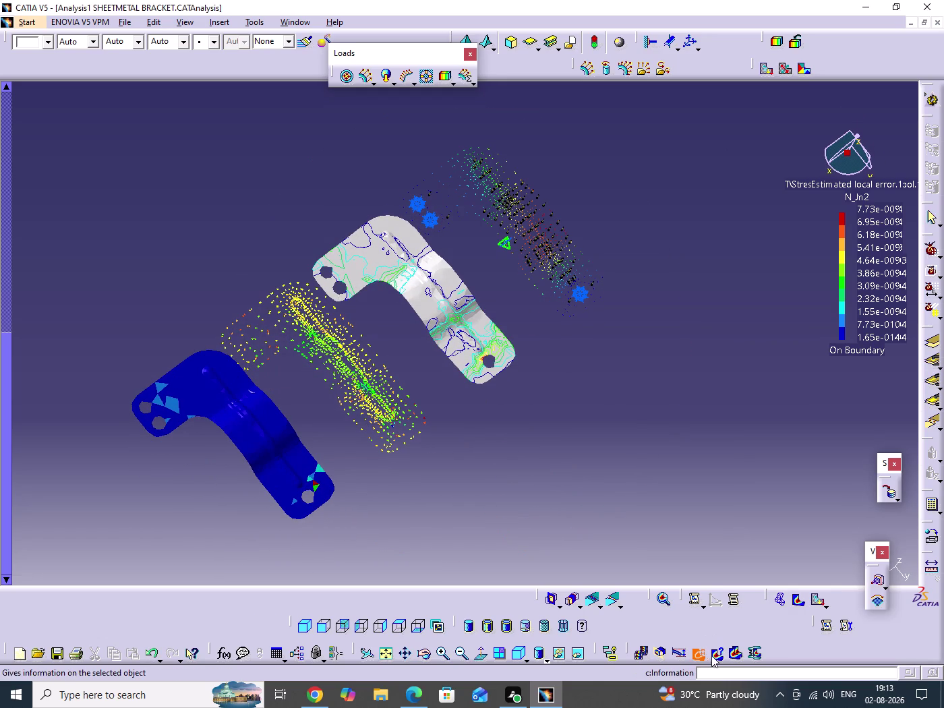
click(712, 655)
click(736, 657)
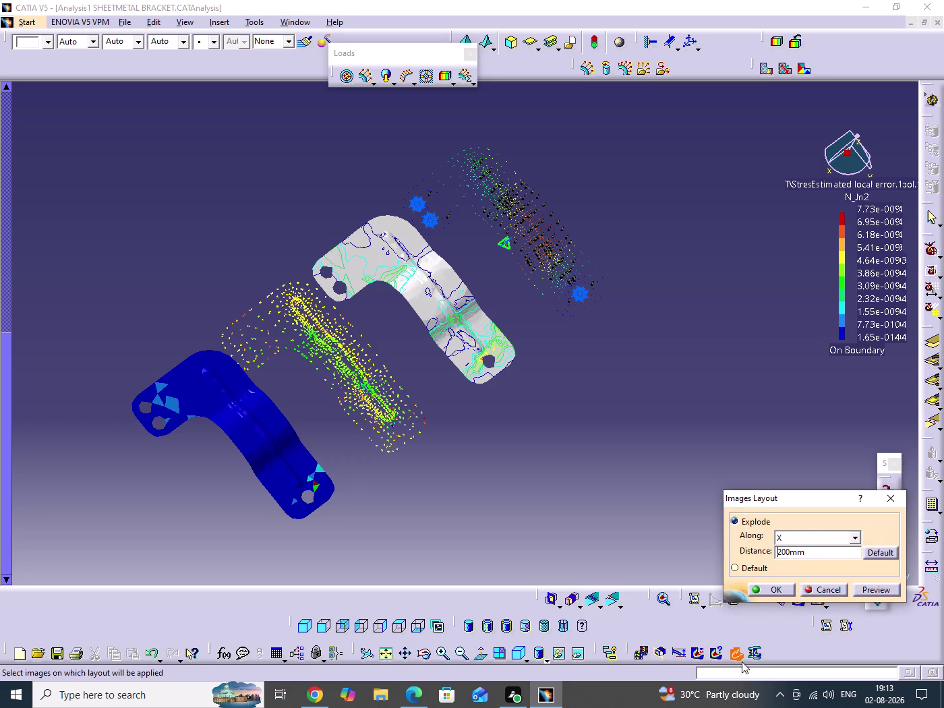
click(834, 592)
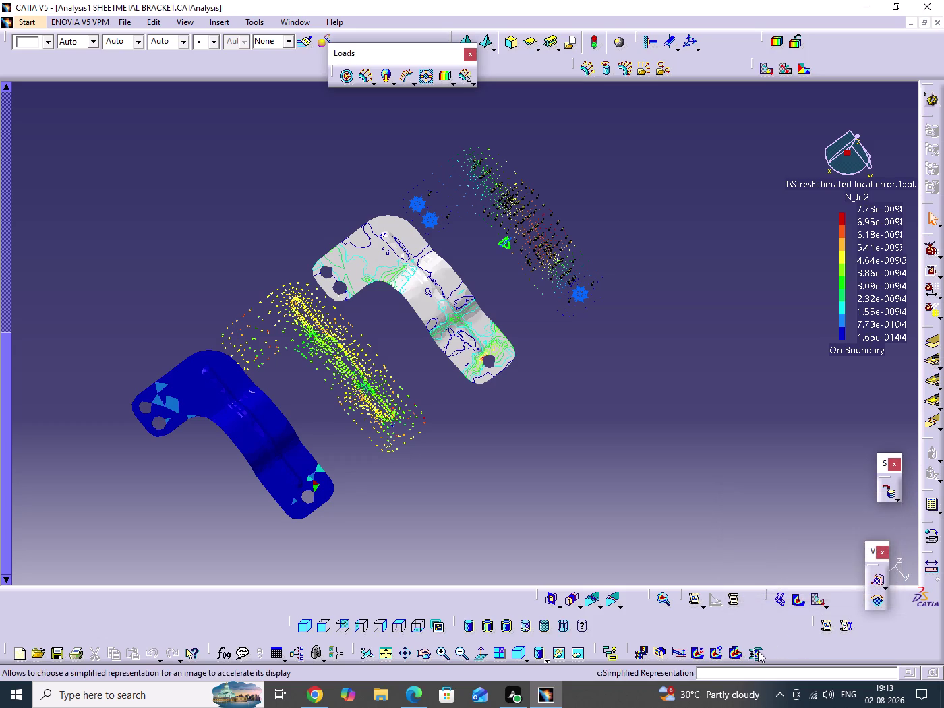
Try Simplified Representation and reorient the bracket results toward an isometric view.
click(758, 651)
middle_drag(596, 492, 592, 458)
drag(596, 492, 592, 458)
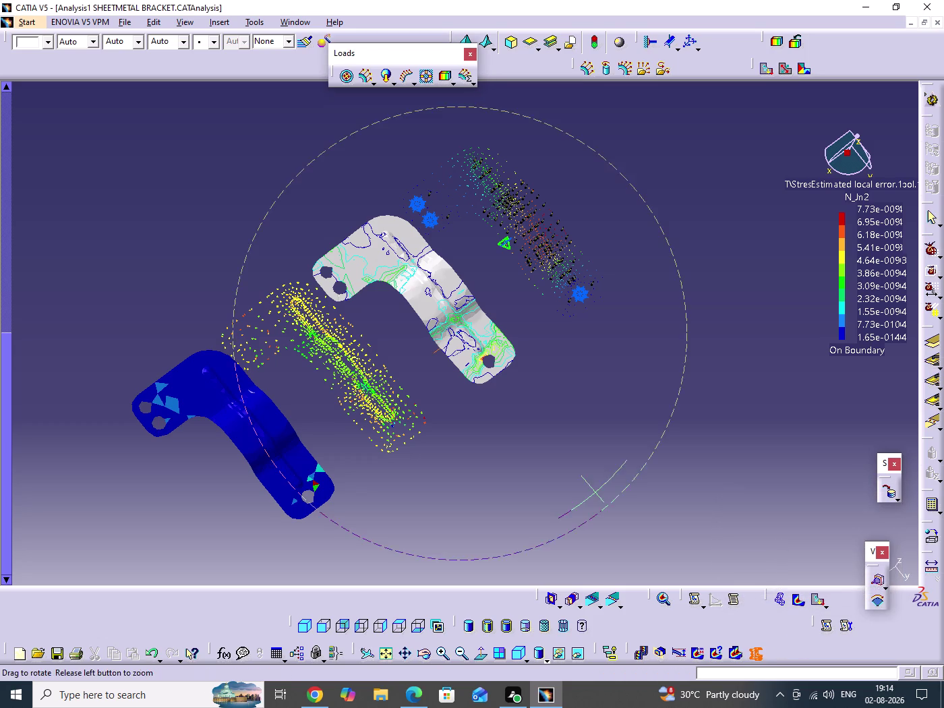
drag(592, 459, 596, 382)
middle_drag(592, 458, 597, 382)
scroll(down, 3)
middle_drag(587, 387, 578, 480)
drag(587, 387, 587, 441)
scroll(up, 3)
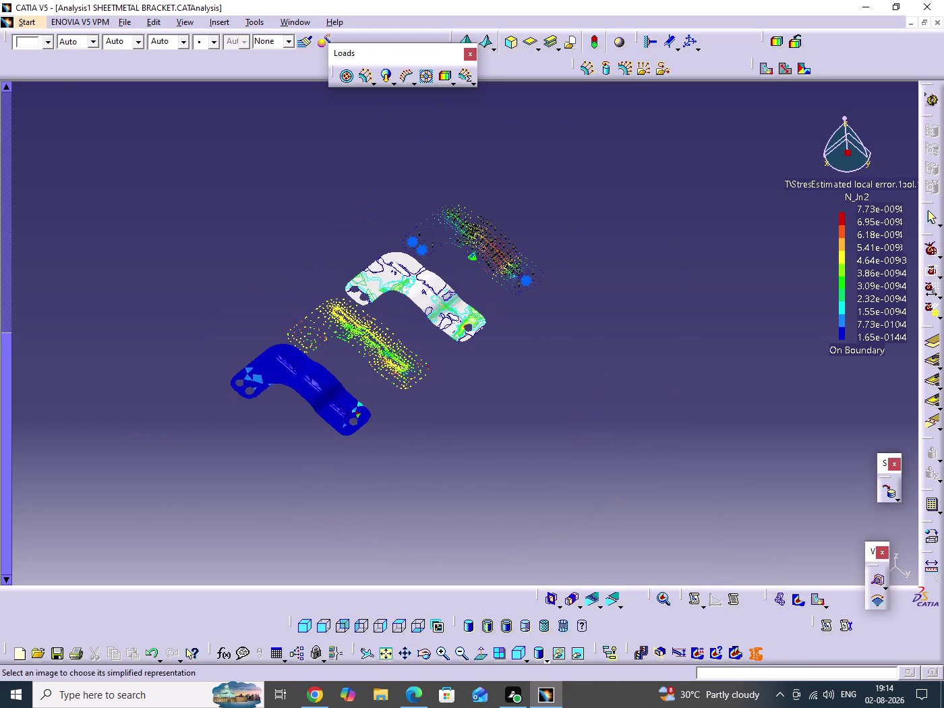
scroll(up, 3)
scroll(up, 3)
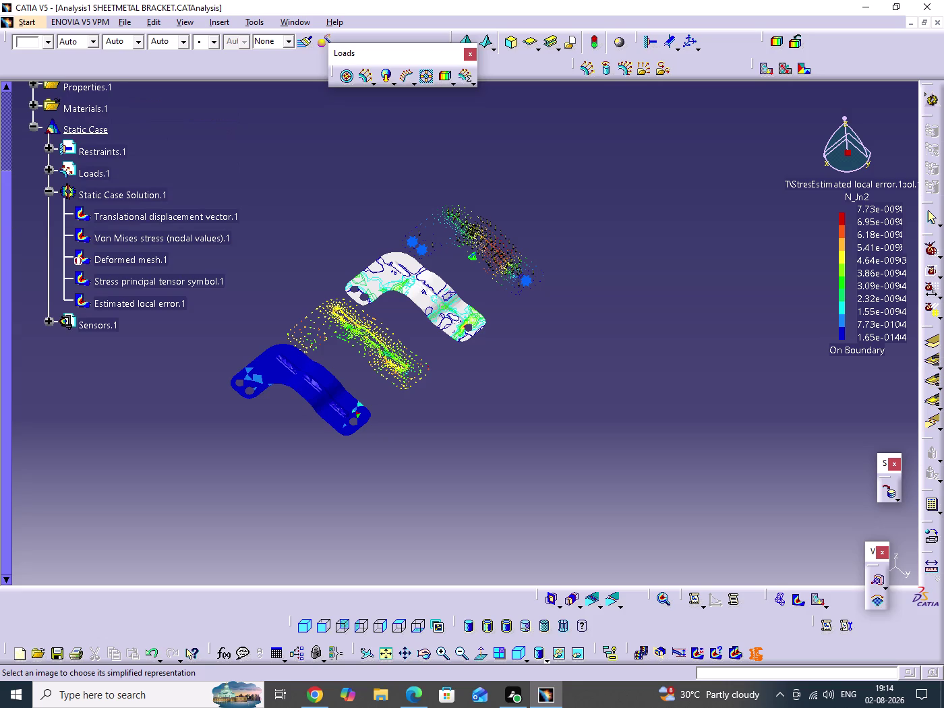
Start a new Periodicity Condition with no supports selected.
click(762, 656)
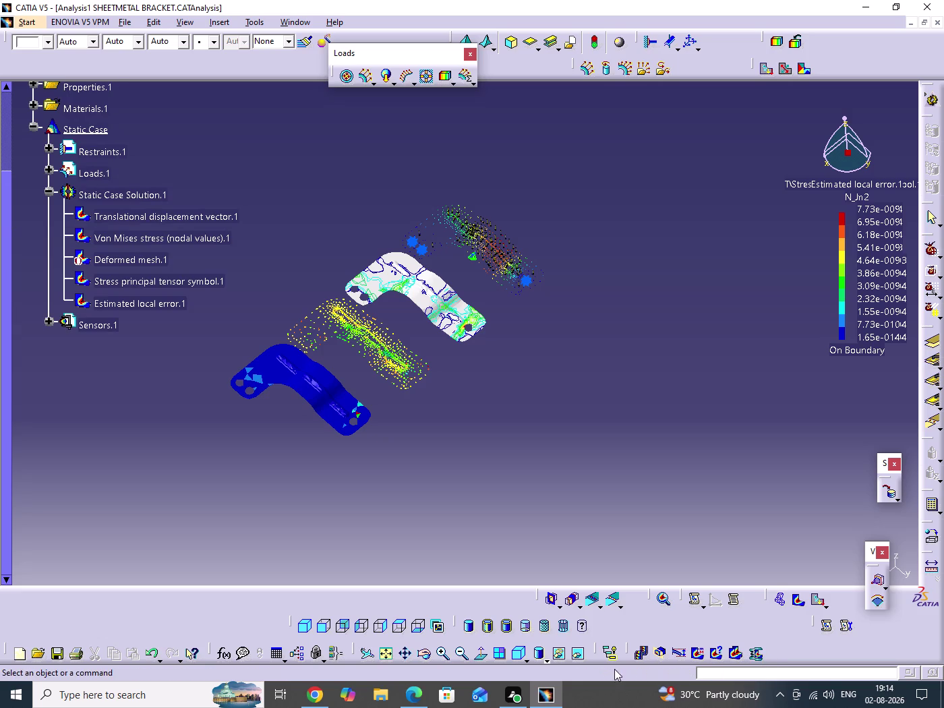
click(636, 655)
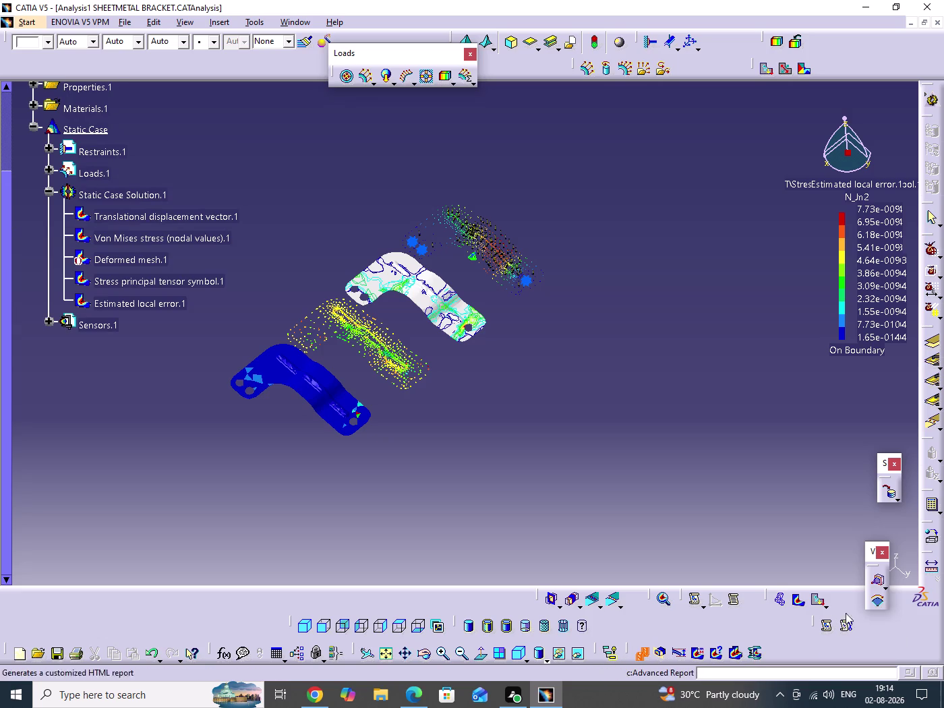
click(874, 606)
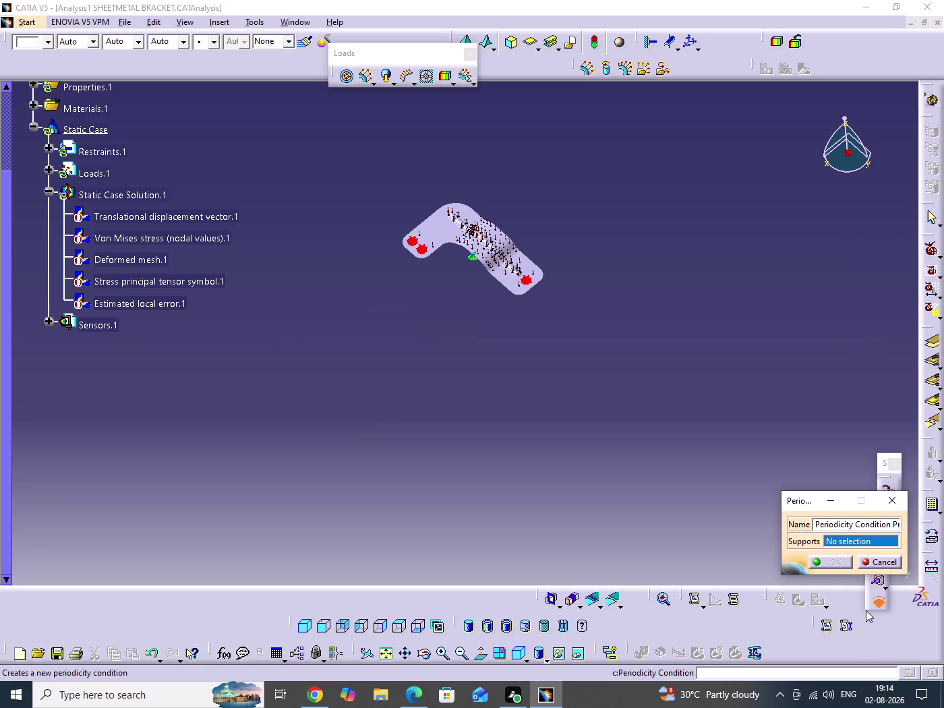
Cancel the periodicity condition and tear off the Virtual Parts toolbar as a floating panel.
click(885, 561)
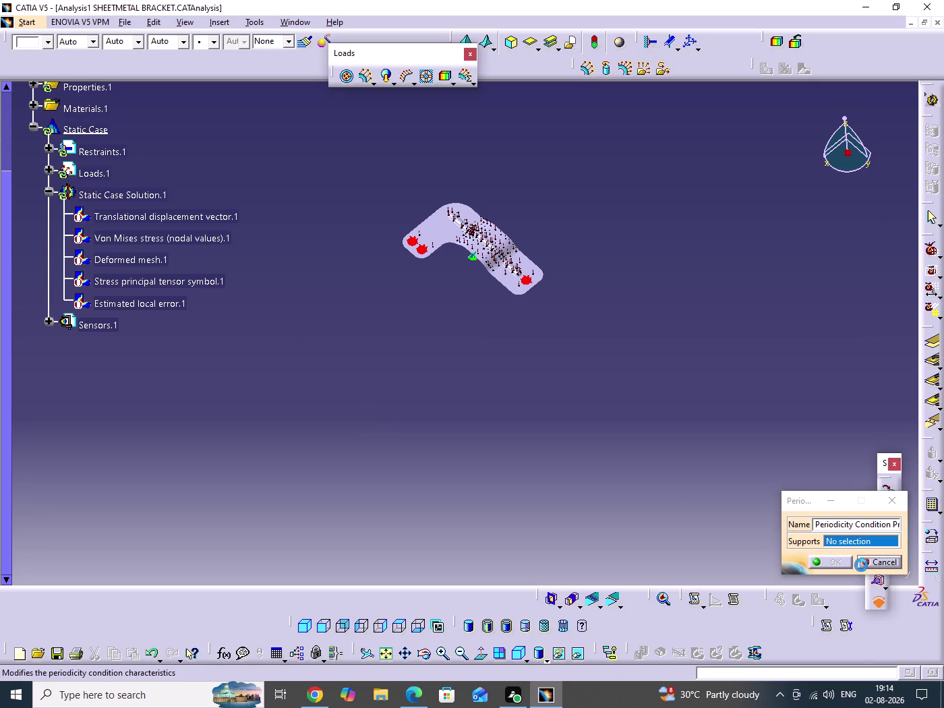
click(669, 511)
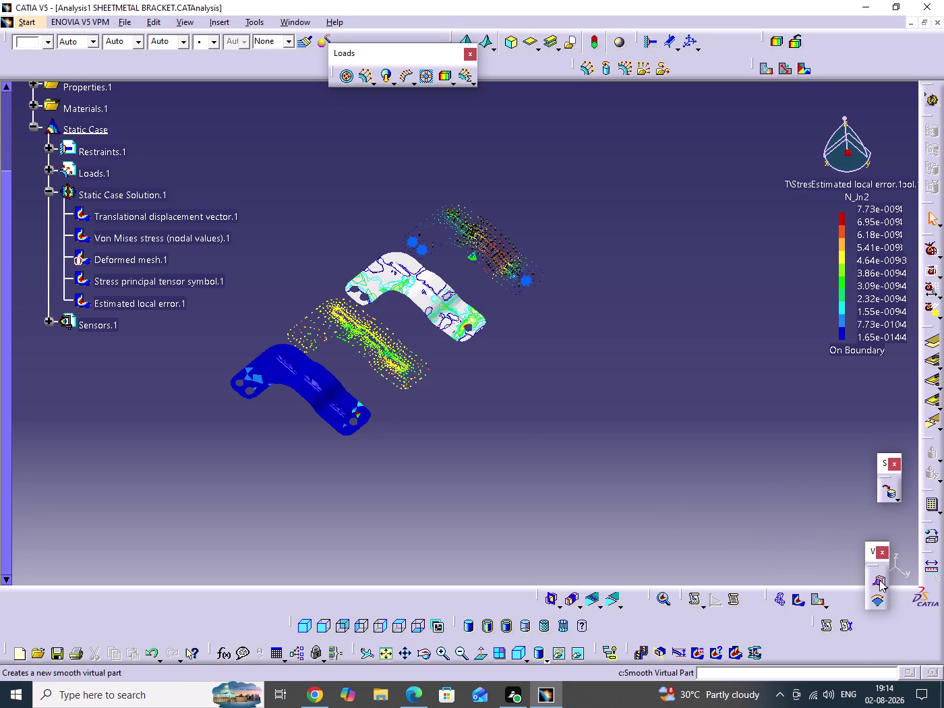
click(883, 585)
drag(841, 593, 826, 579)
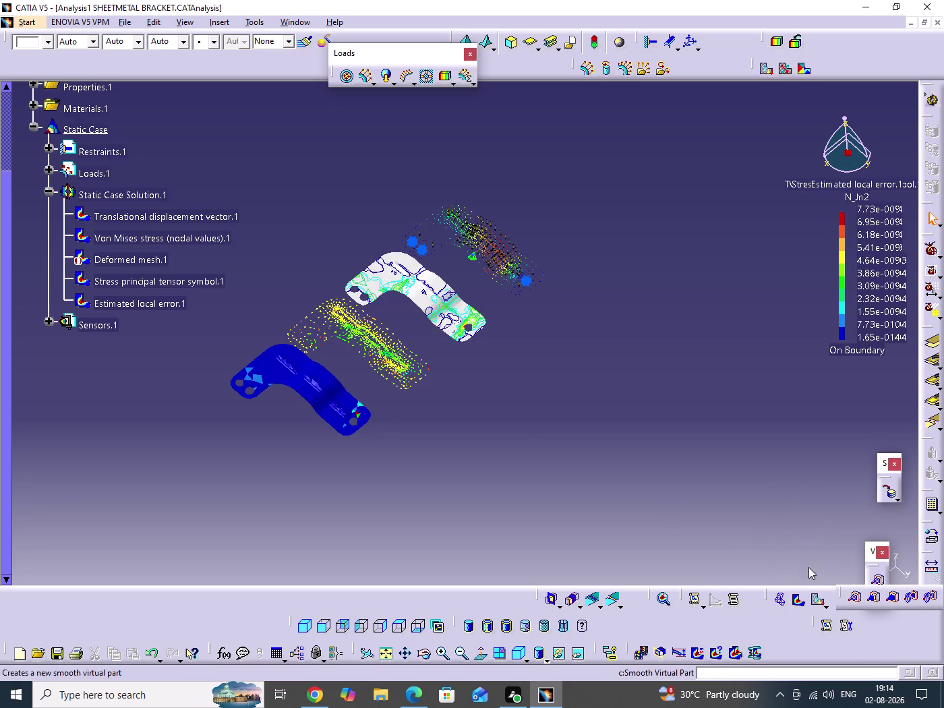
drag(825, 579, 675, 549)
Start a Contact Virtual Part and cancel it.
click(718, 549)
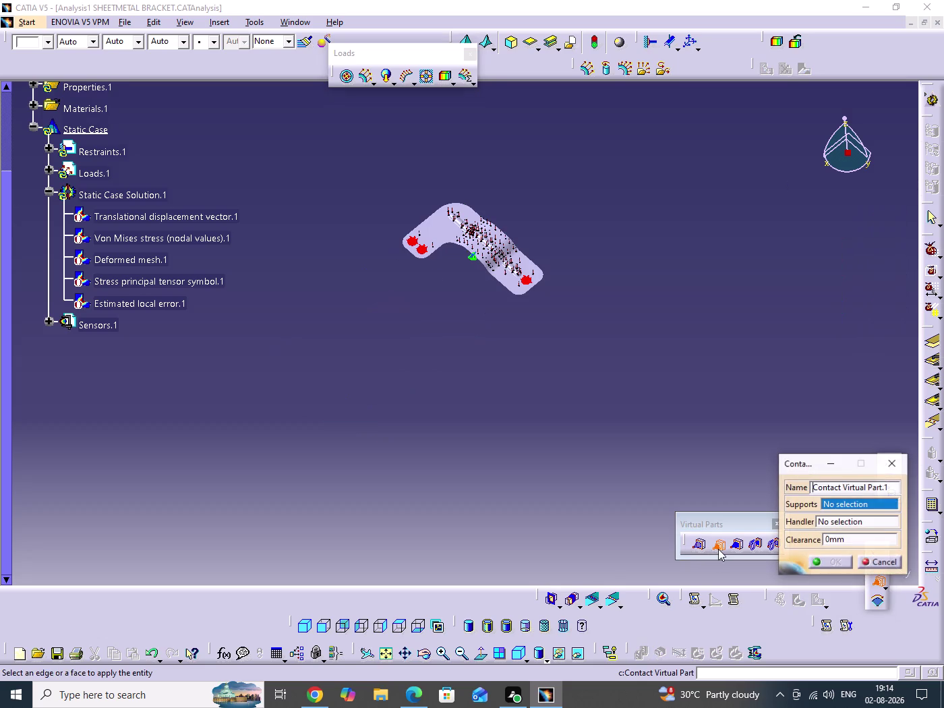
click(883, 565)
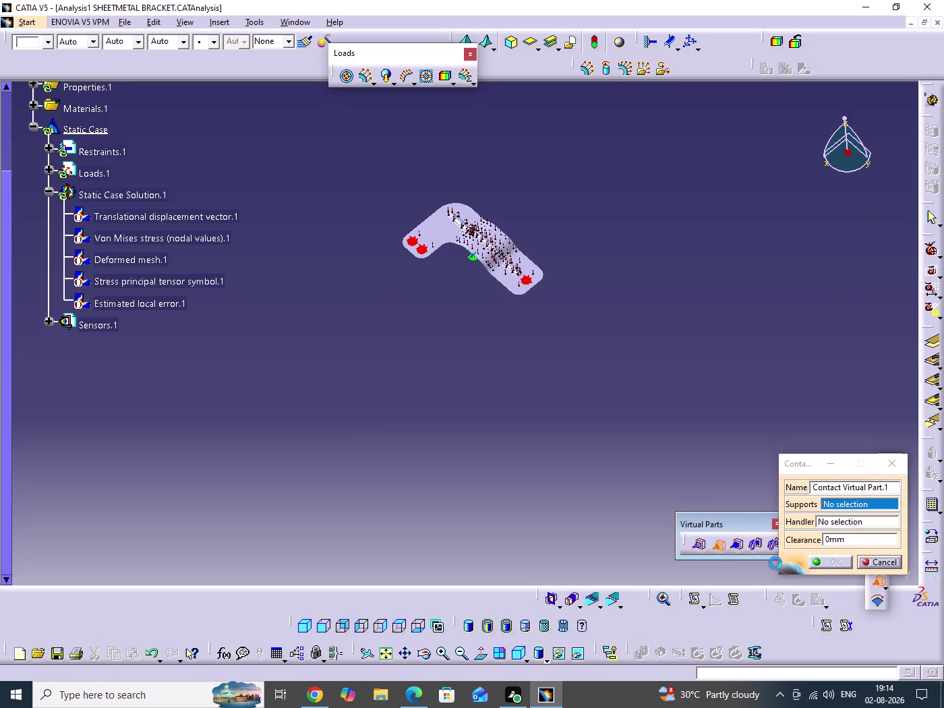
click(512, 432)
Orbit and zoom the bracket results back toward an isometric view.
scroll(down, 3)
middle_drag(548, 462, 564, 376)
drag(547, 462, 564, 376)
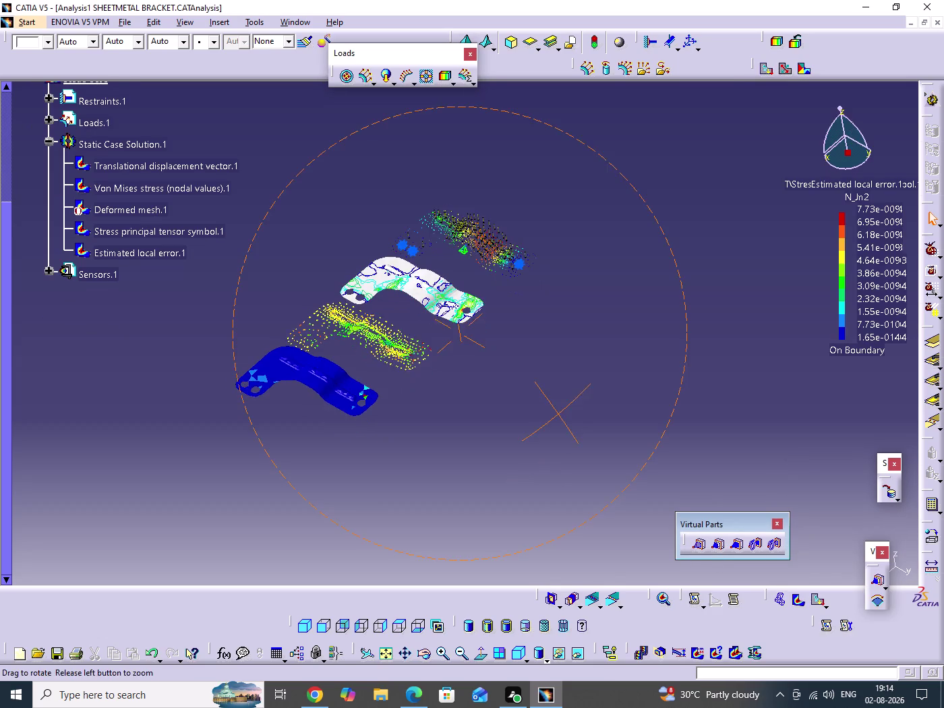
middle_drag(565, 376, 565, 374)
drag(713, 524, 814, 508)
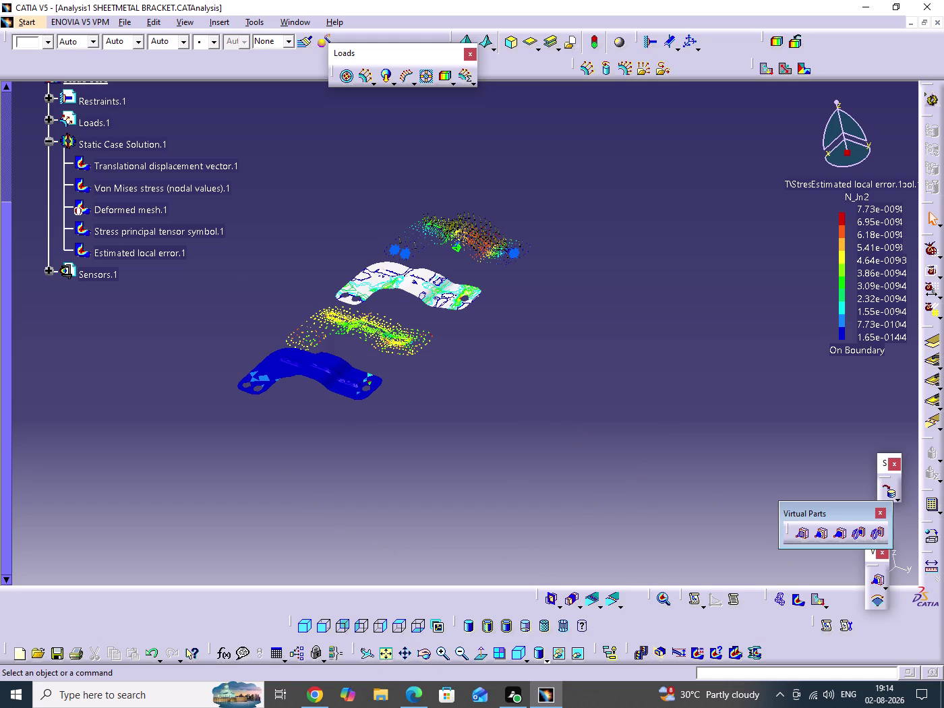
scroll(down, 3)
middle_drag(536, 402, 473, 512)
drag(537, 402, 473, 512)
middle_drag(314, 426, 343, 362)
drag(321, 424, 342, 363)
scroll(down, 3)
middle_drag(339, 390, 380, 460)
drag(339, 391, 380, 455)
middle_drag(549, 415, 530, 331)
drag(544, 402, 530, 330)
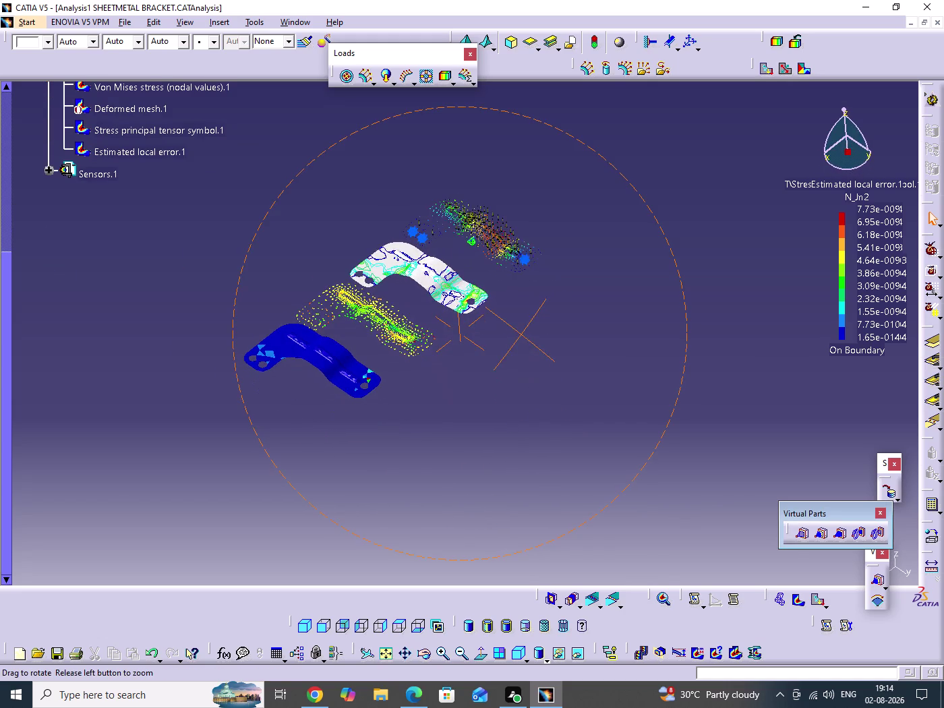
middle_drag(529, 330, 534, 272)
middle_drag(539, 328, 593, 424)
scroll(down, 3)
scroll(down, 3)
scroll(up, 3)
scroll(down, 3)
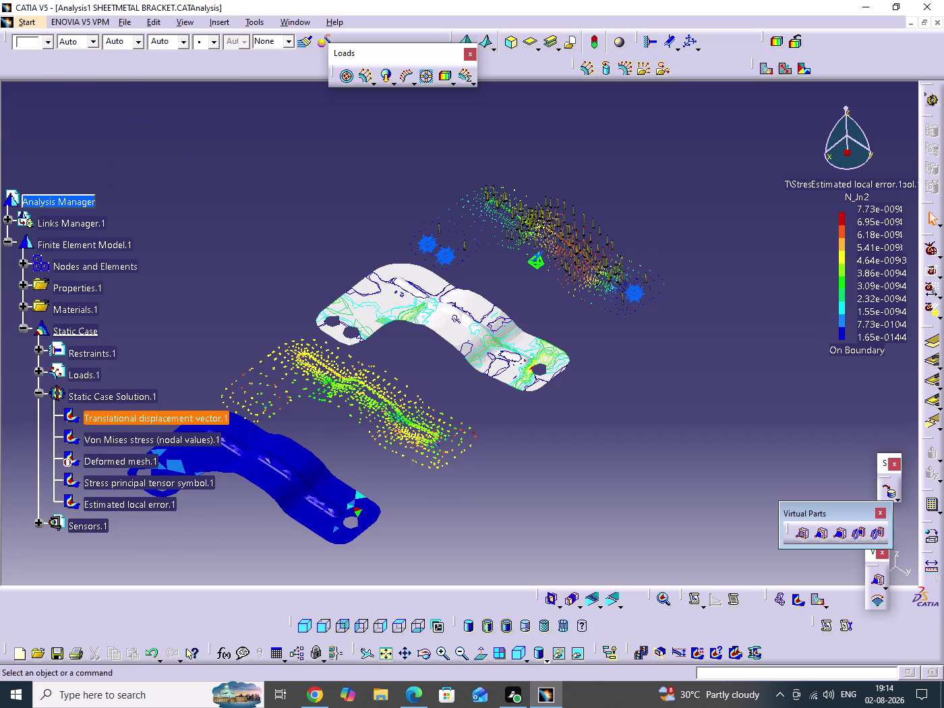
Select in the analysis tree, then orbit and shift the bracket results in the view.
click(36, 396)
click(36, 394)
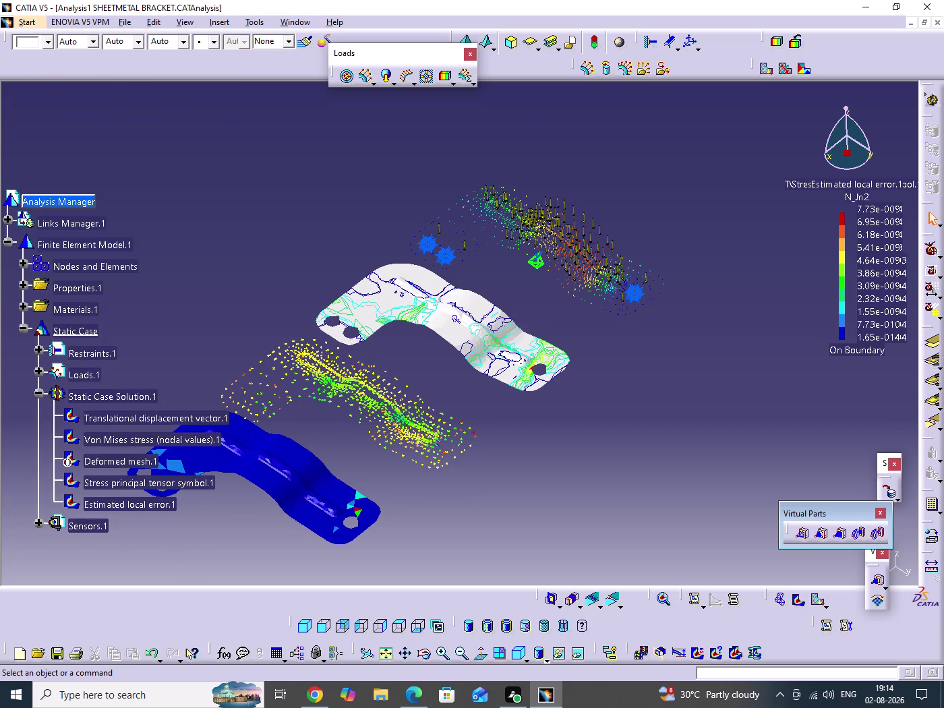
scroll(down, 3)
scroll(down, 3)
middle_drag(657, 466, 657, 494)
drag(658, 466, 657, 494)
middle_drag(521, 459, 539, 508)
drag(521, 460, 541, 500)
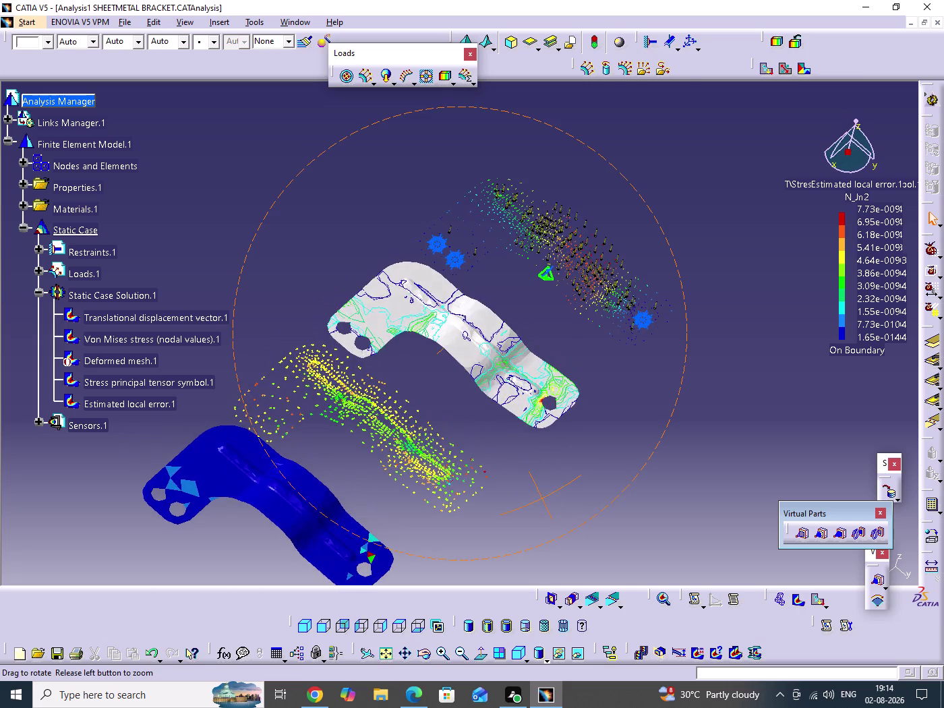
middle_drag(539, 508, 535, 526)
middle_drag(641, 441, 611, 383)
drag(641, 440, 606, 402)
middle_drag(564, 442, 655, 410)
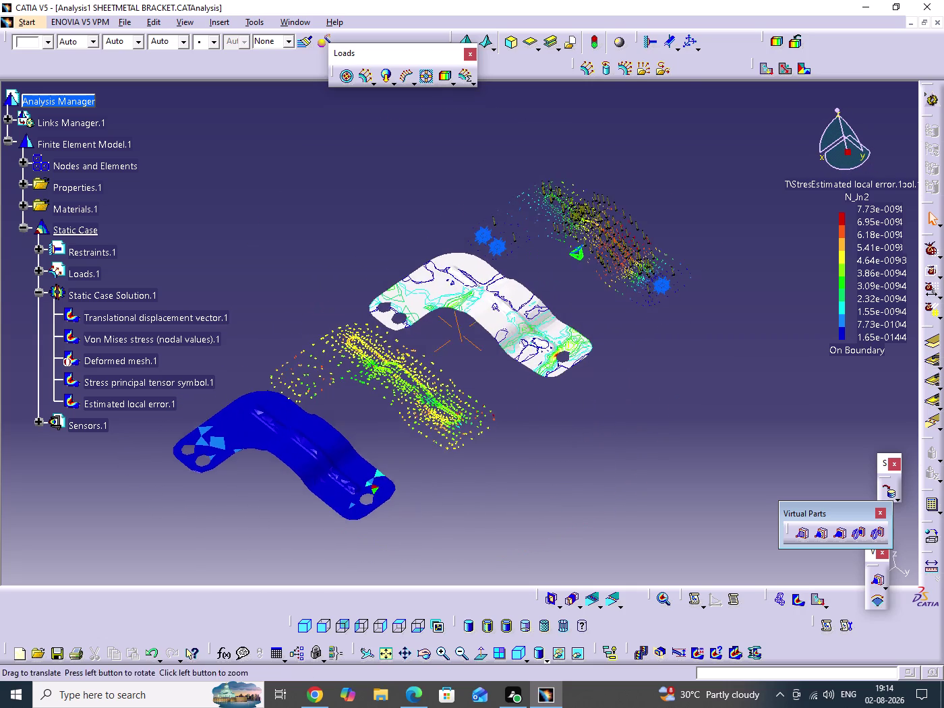
Toggle Deformed mesh.1 with Activate/Deactivate until the image is switched on.
right_click(132, 364)
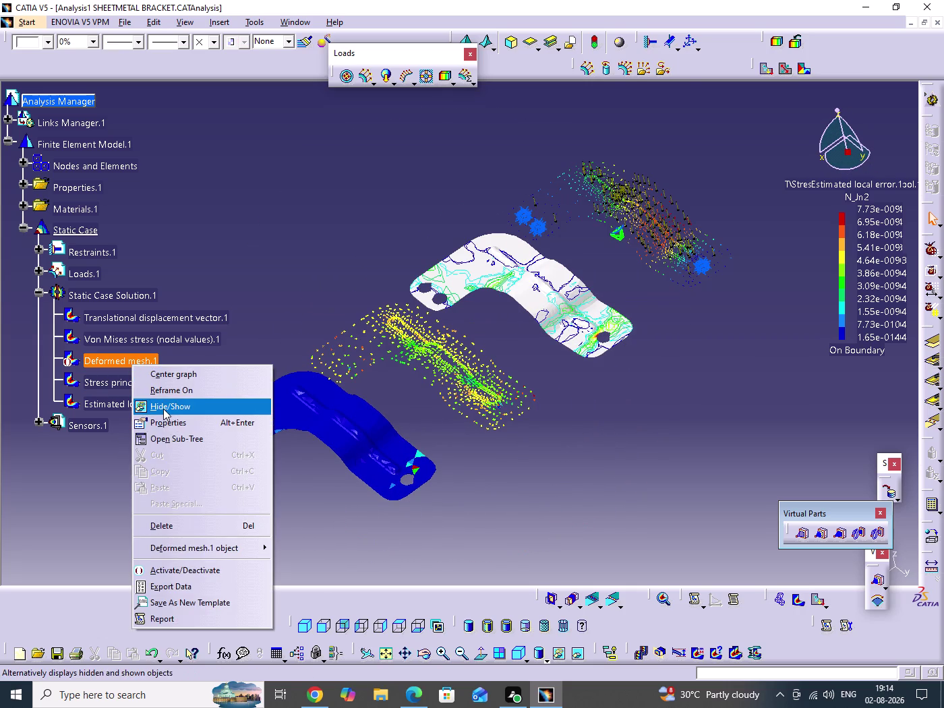
click(164, 409)
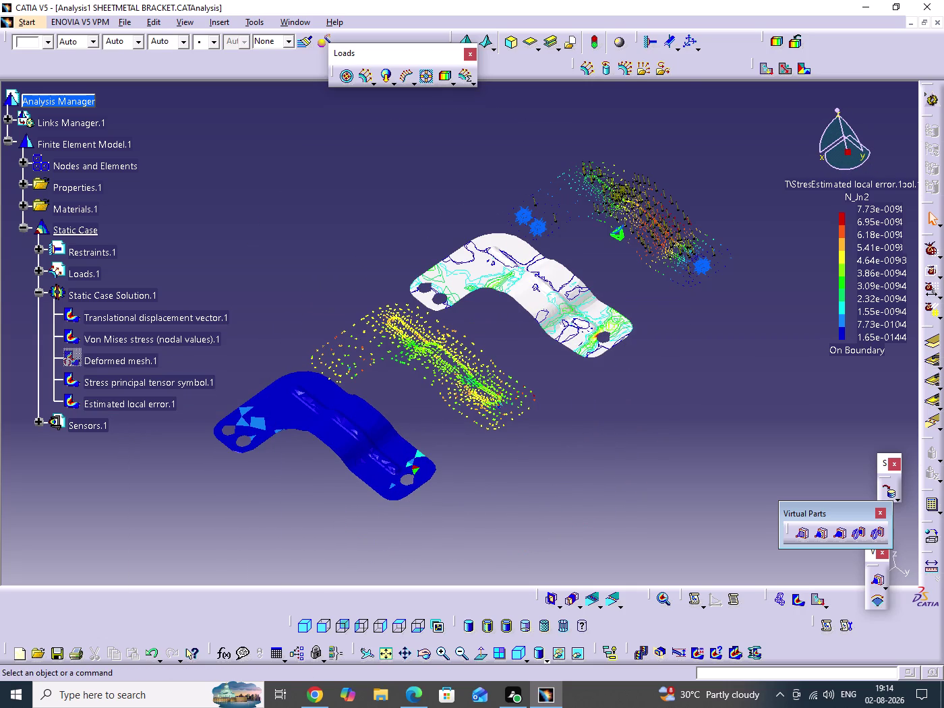
click(588, 449)
right_click(131, 366)
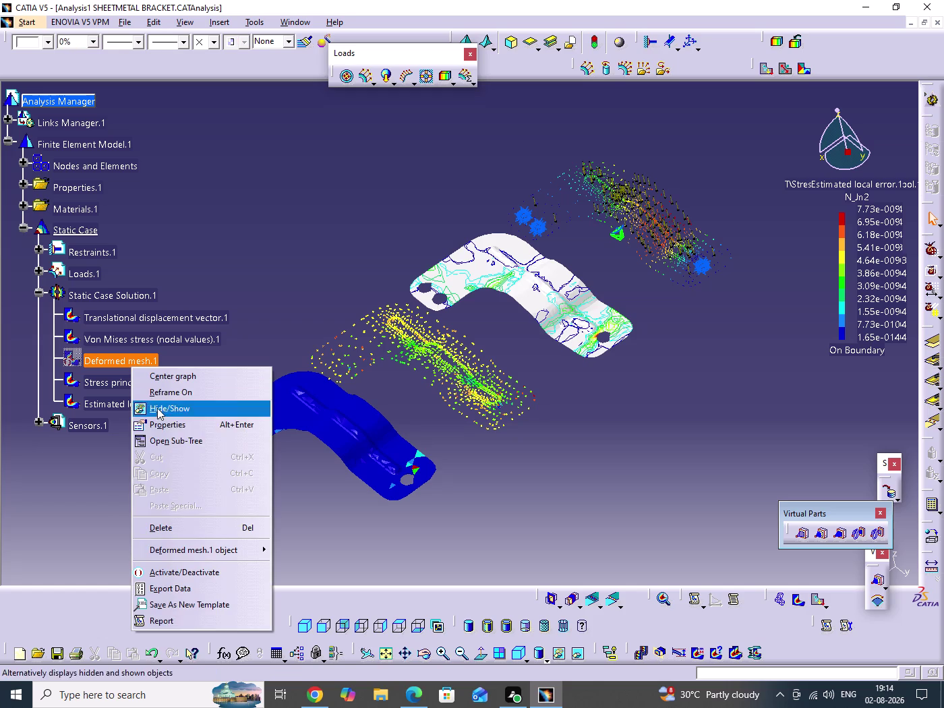
click(170, 413)
right_click(134, 364)
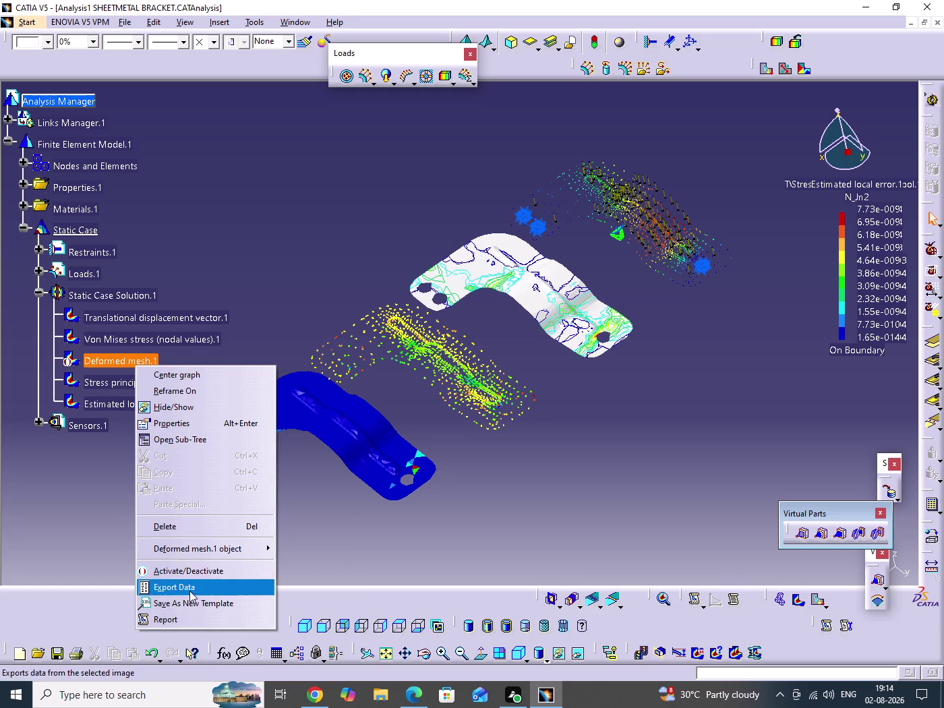
click(194, 577)
Turn the model to show the brackets from above.
scroll(down, 3)
middle_drag(531, 432, 555, 445)
drag(532, 431, 555, 445)
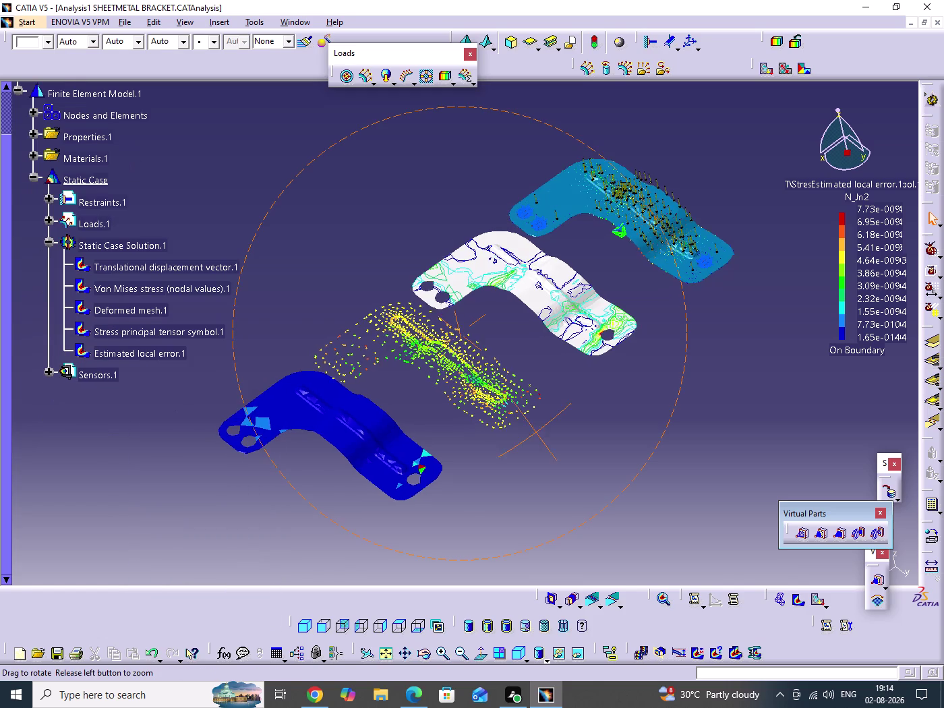
drag(554, 444, 560, 472)
middle_drag(555, 444, 559, 472)
middle_drag(462, 411, 481, 353)
drag(461, 410, 480, 366)
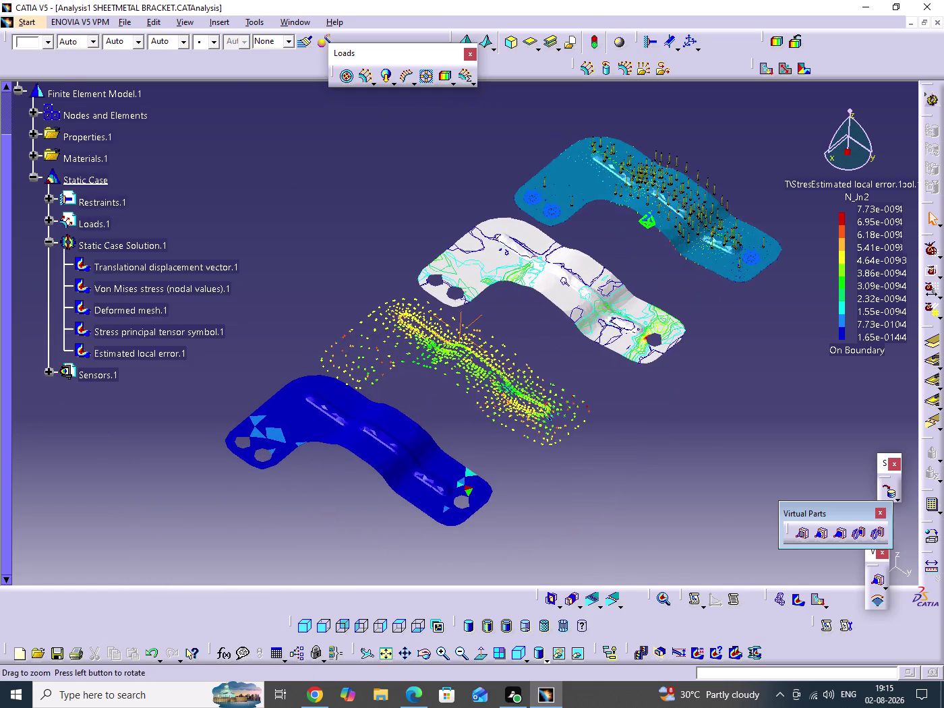
middle_drag(480, 353, 461, 343)
drag(481, 352, 461, 343)
Deactivate the Deformed mesh.1 image again.
right_click(122, 312)
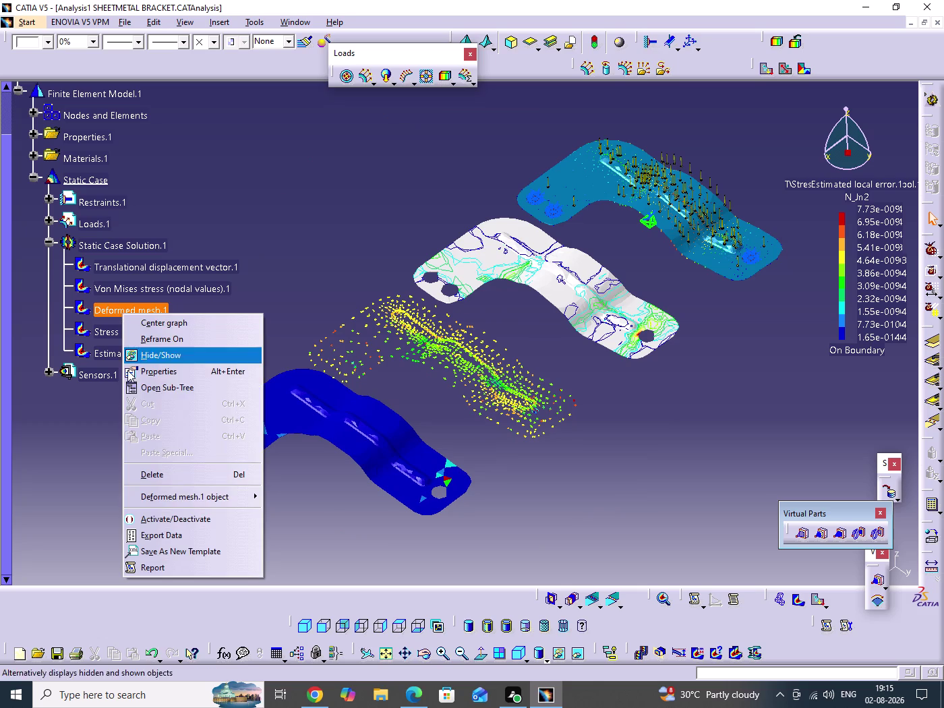
click(166, 519)
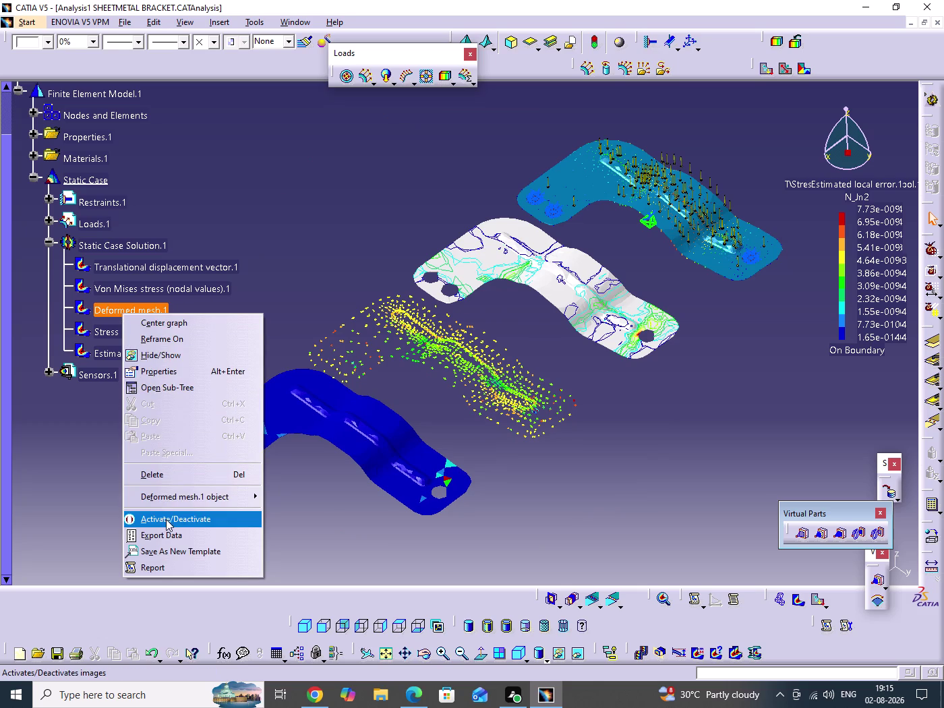
click(646, 446)
Settle the model at a top-down tilted view showing all result plots.
middle_drag(610, 439, 631, 449)
drag(611, 438, 631, 448)
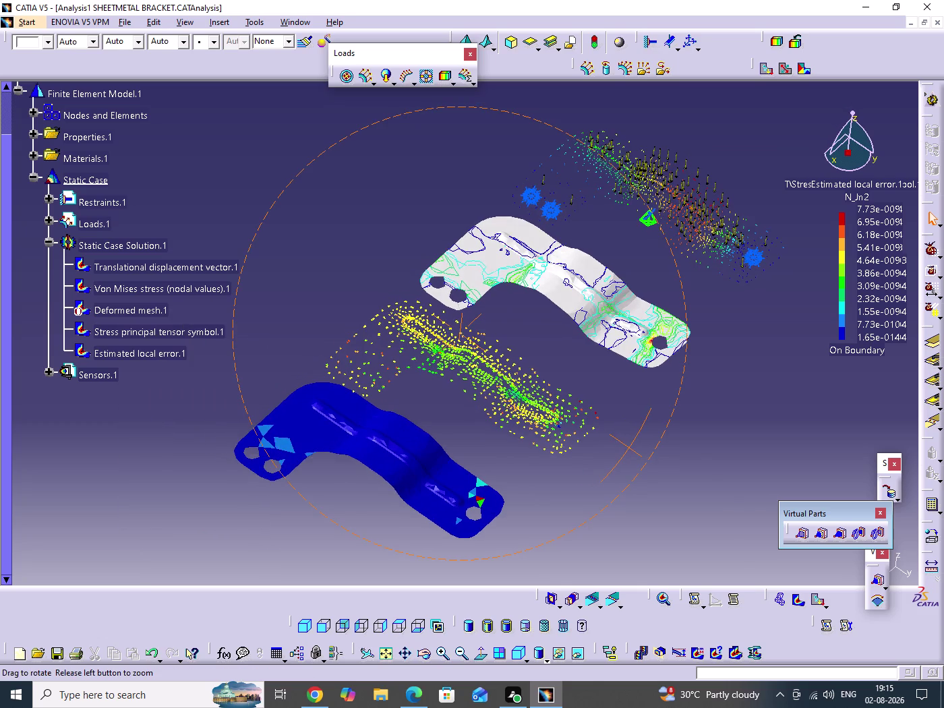
drag(631, 448, 632, 473)
middle_drag(630, 448, 633, 473)
scroll(down, 3)
middle_drag(392, 348, 359, 391)
drag(393, 348, 358, 391)
middle_drag(560, 404, 539, 383)
drag(560, 403, 539, 383)
middle_drag(499, 469, 480, 367)
middle_drag(468, 372, 461, 398)
drag(468, 372, 461, 398)
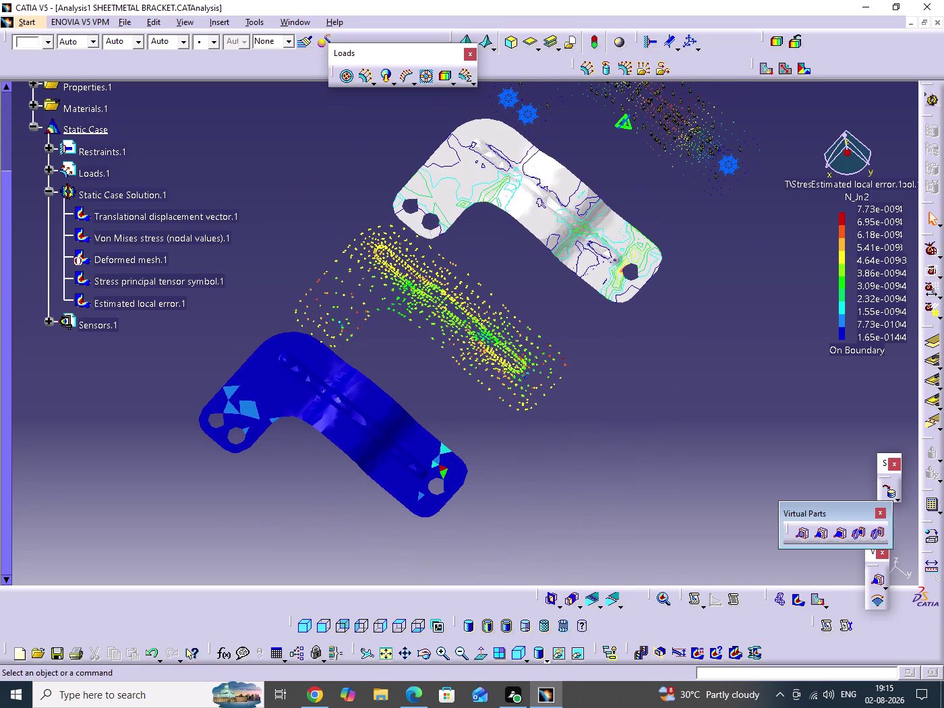
Pan and zoom to centre the bracket results in the view.
middle_drag(576, 368, 553, 436)
scroll(up, 3)
scroll(up, 3)
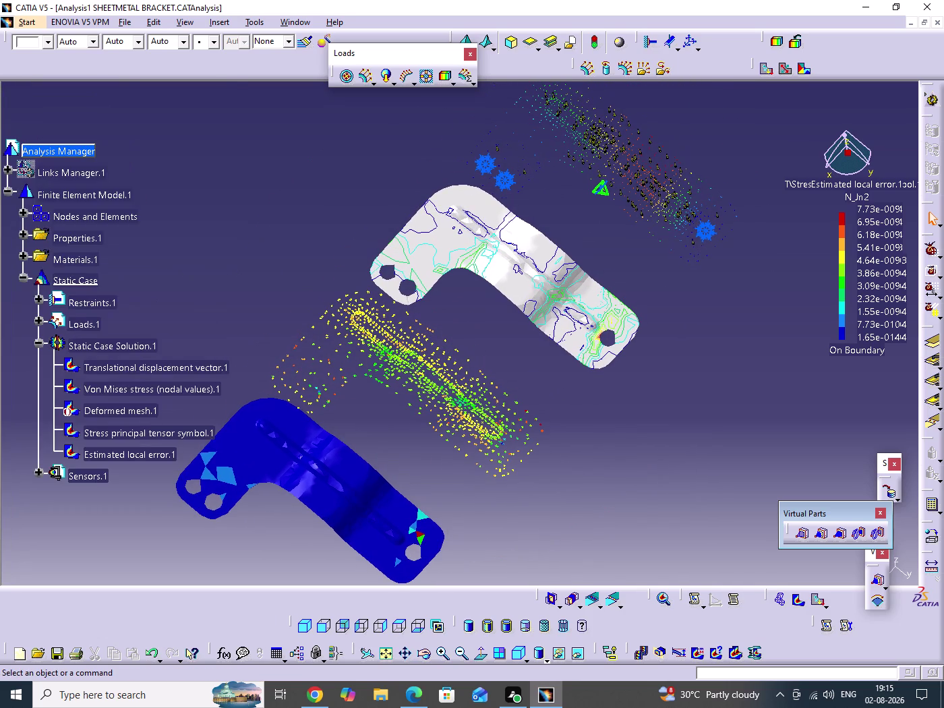
scroll(down, 3)
middle_drag(613, 369, 613, 395)
click(613, 368)
middle_drag(611, 397, 648, 414)
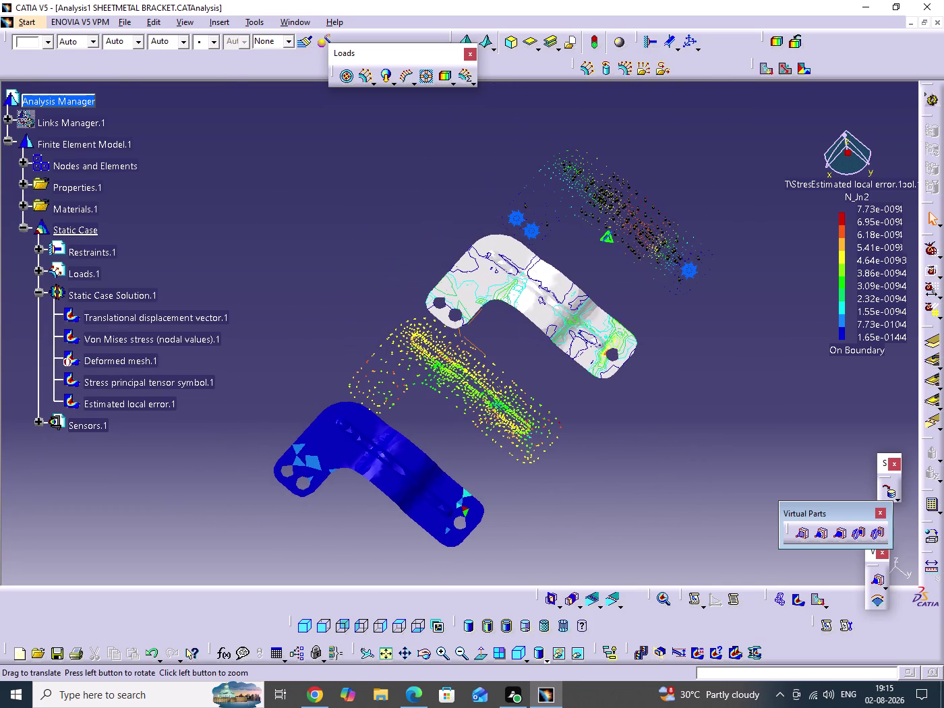
middle_drag(648, 415, 648, 415)
scroll(up, 3)
click(672, 433)
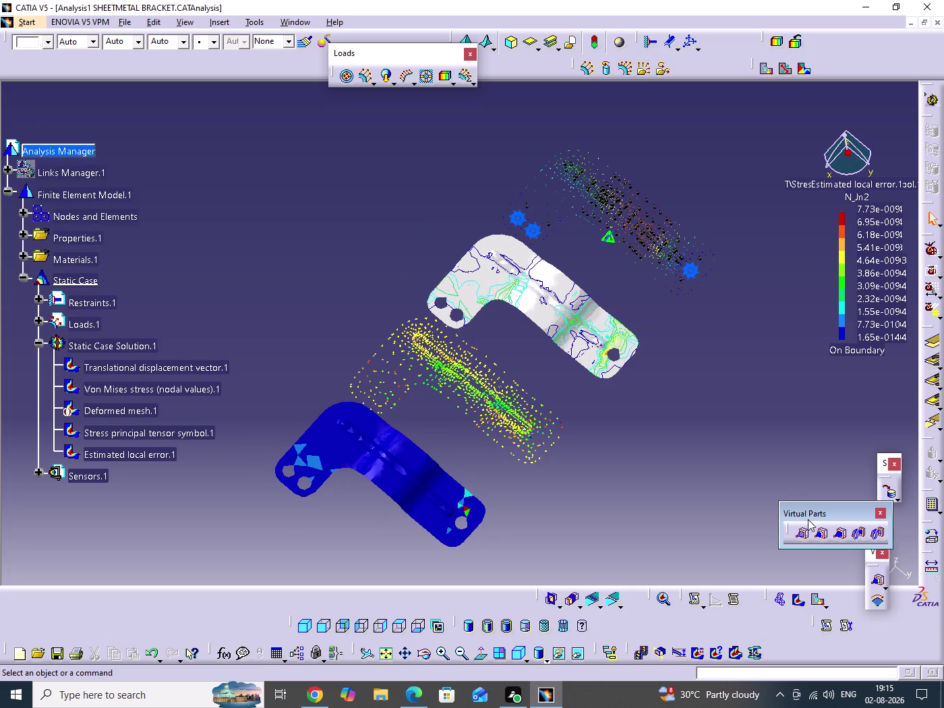
Dock the Virtual Parts, small floating and Loads toolbars off the model view.
drag(807, 517, 699, 602)
drag(873, 565, 872, 573)
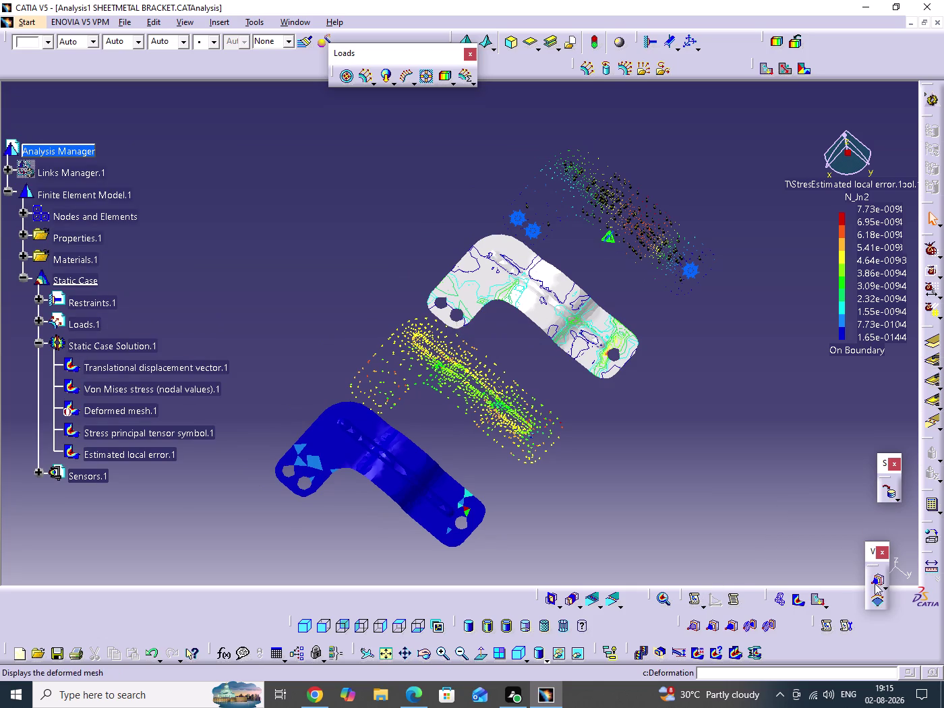
drag(872, 573, 894, 605)
drag(882, 471, 858, 599)
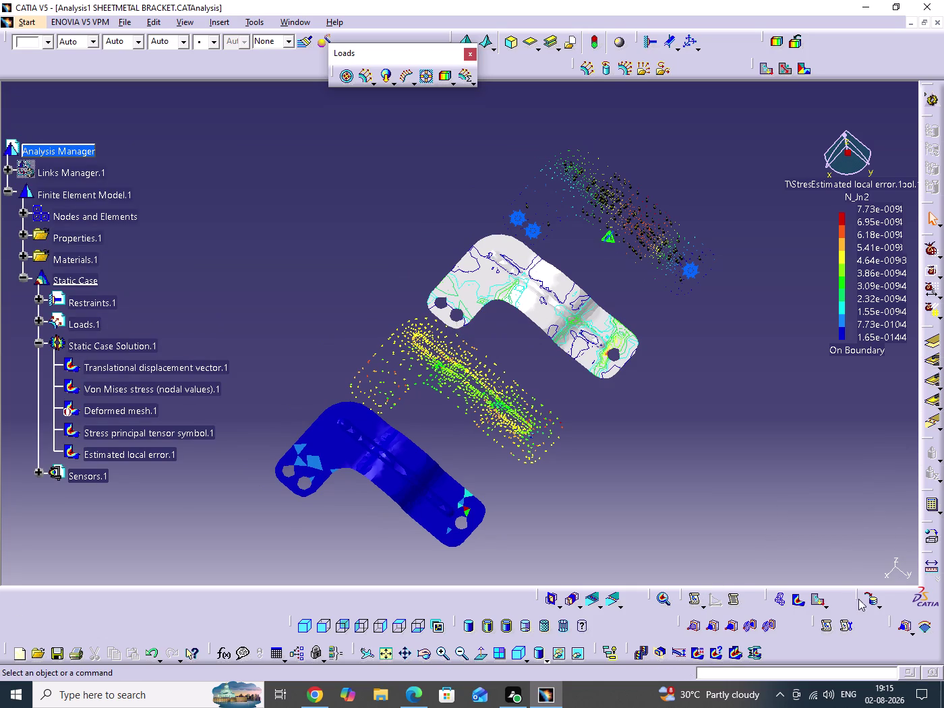
middle_drag(699, 411, 712, 422)
drag(360, 54, 342, 61)
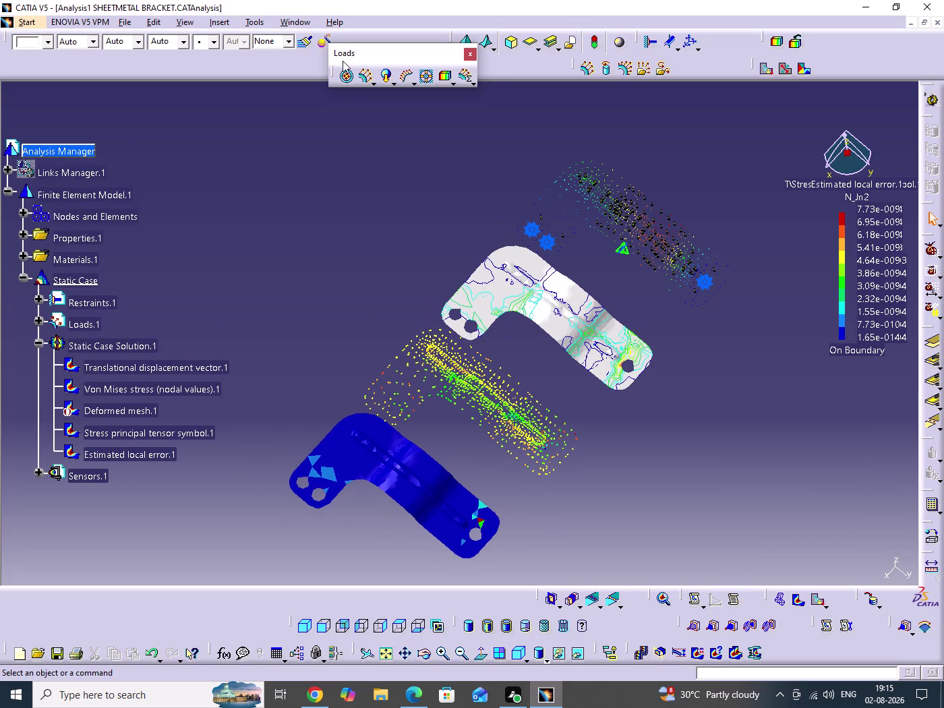
drag(343, 61, 330, 60)
click(368, 196)
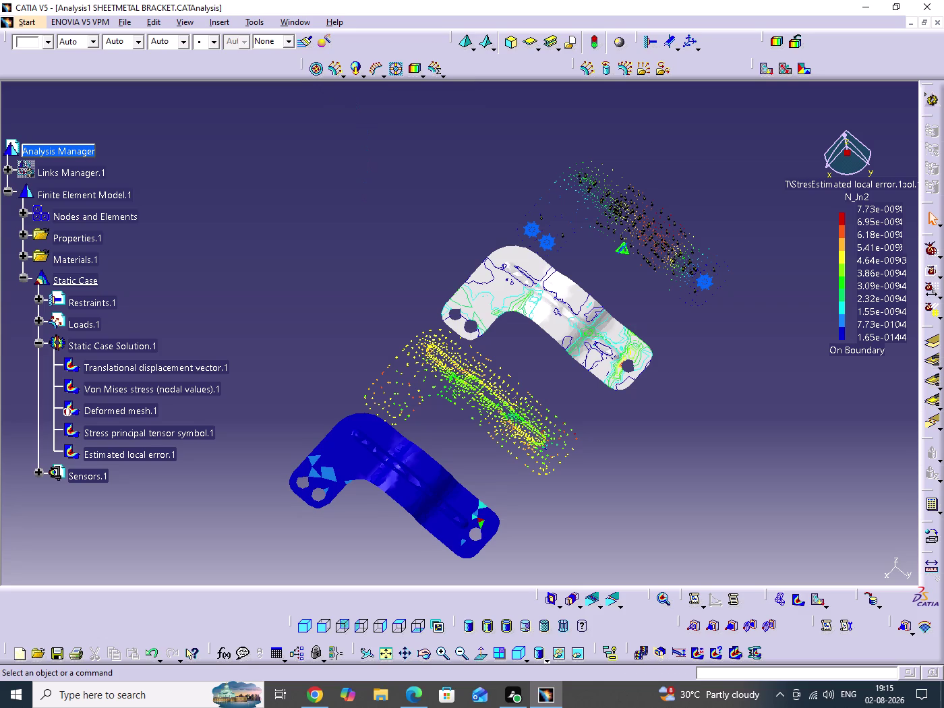
Save the analysis with Ctrl+S and start a Win+Shift+S screen capture.
key(ctrl+s)
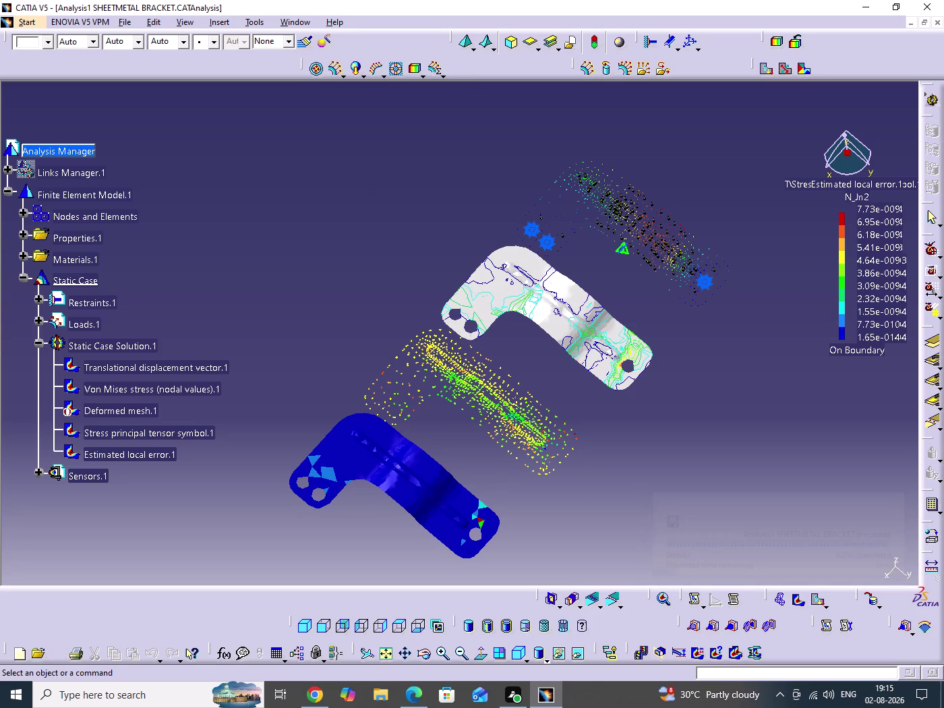
drag(283, 221, 284, 223)
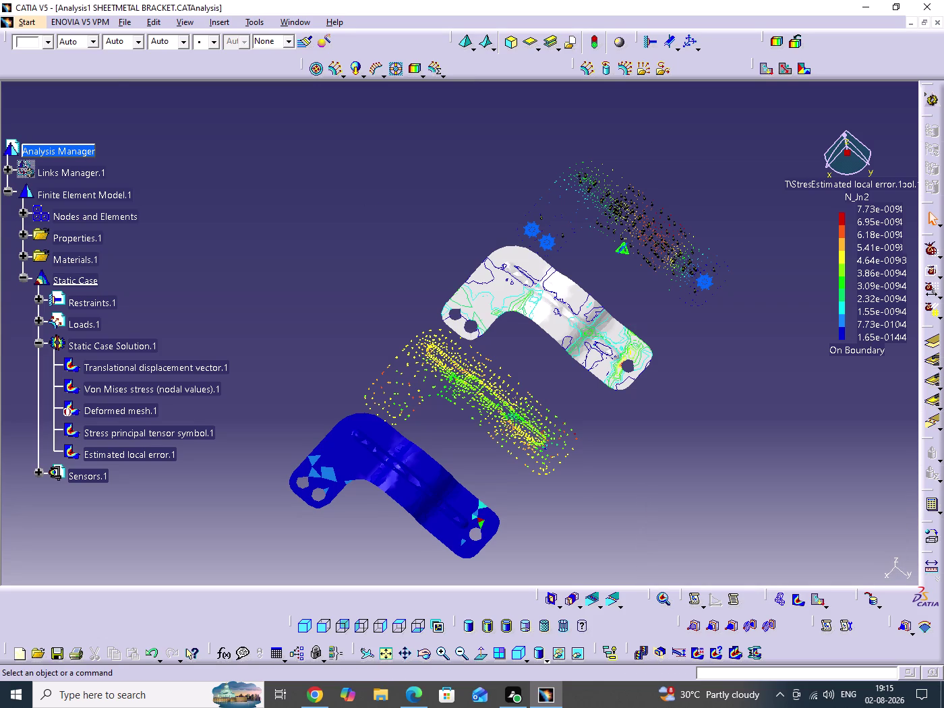
drag(283, 224, 327, 304)
key(shift+super+s)
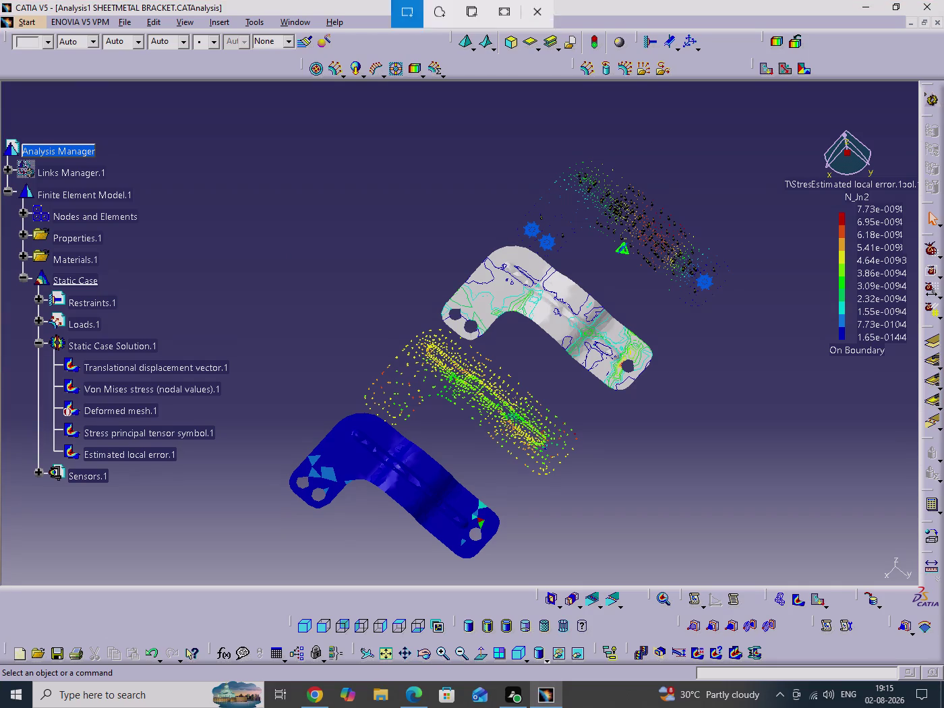
Take a rectangular snip of the CATIA window and open it in Snip & Sketch.
click(406, 8)
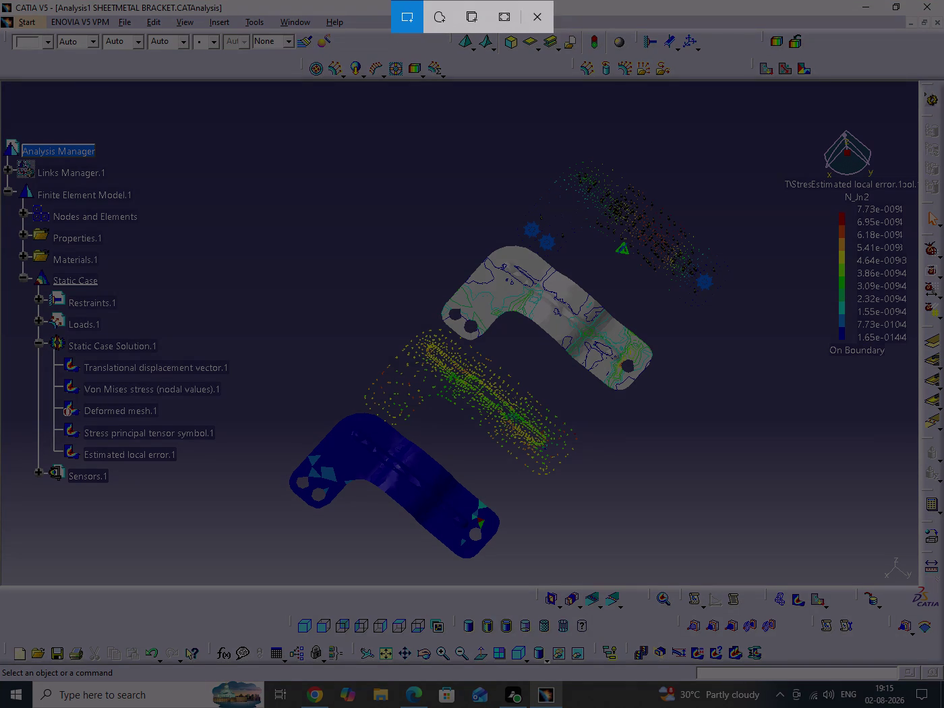
drag(2, 0, 747, 646)
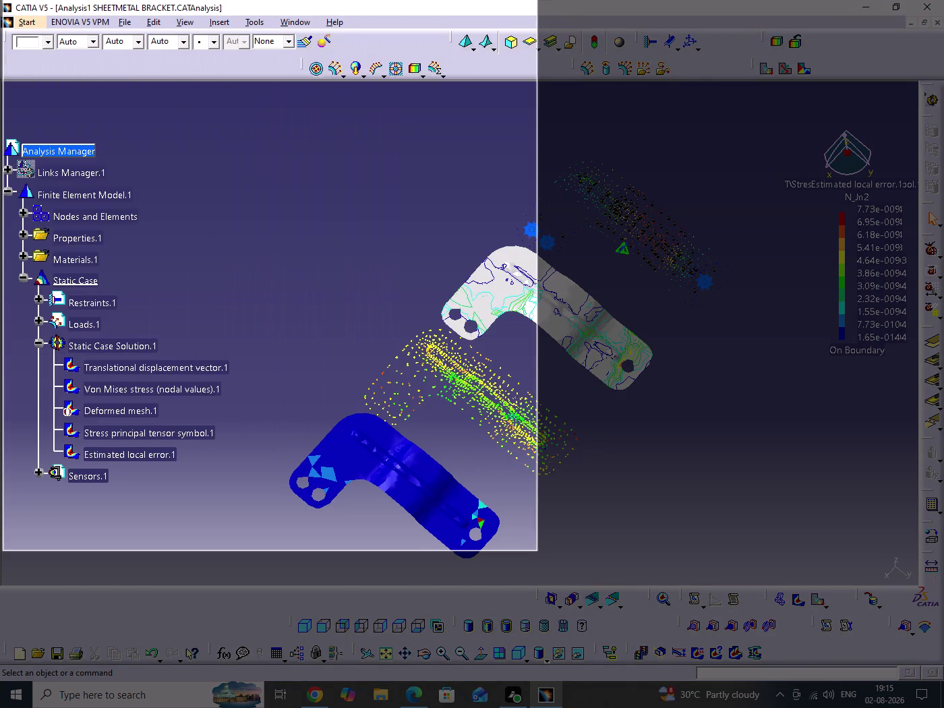
drag(747, 645, 935, 707)
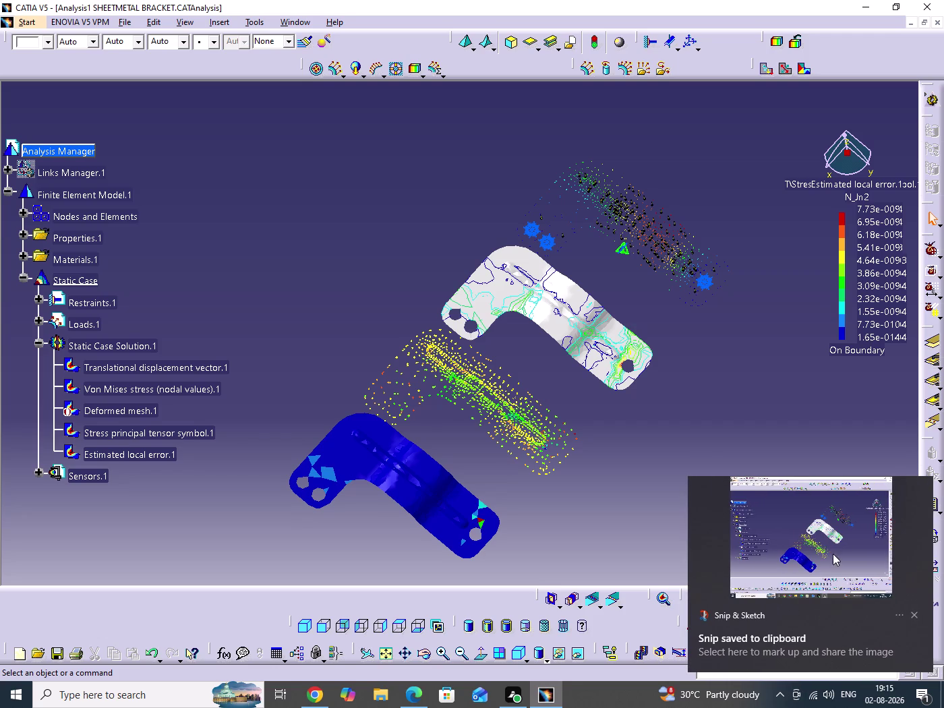
click(914, 617)
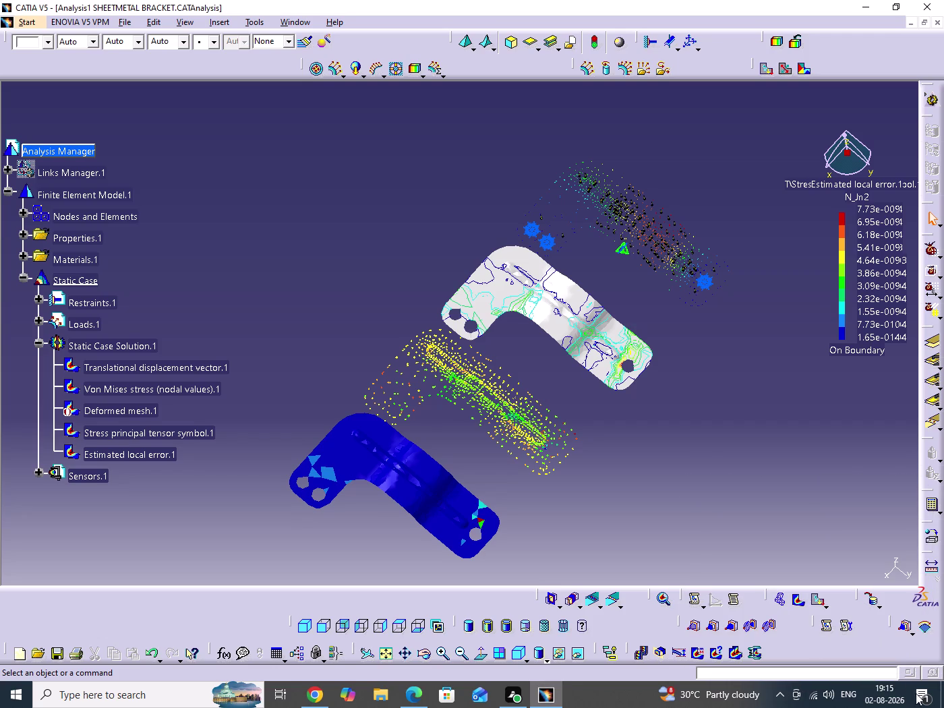
click(918, 696)
click(807, 134)
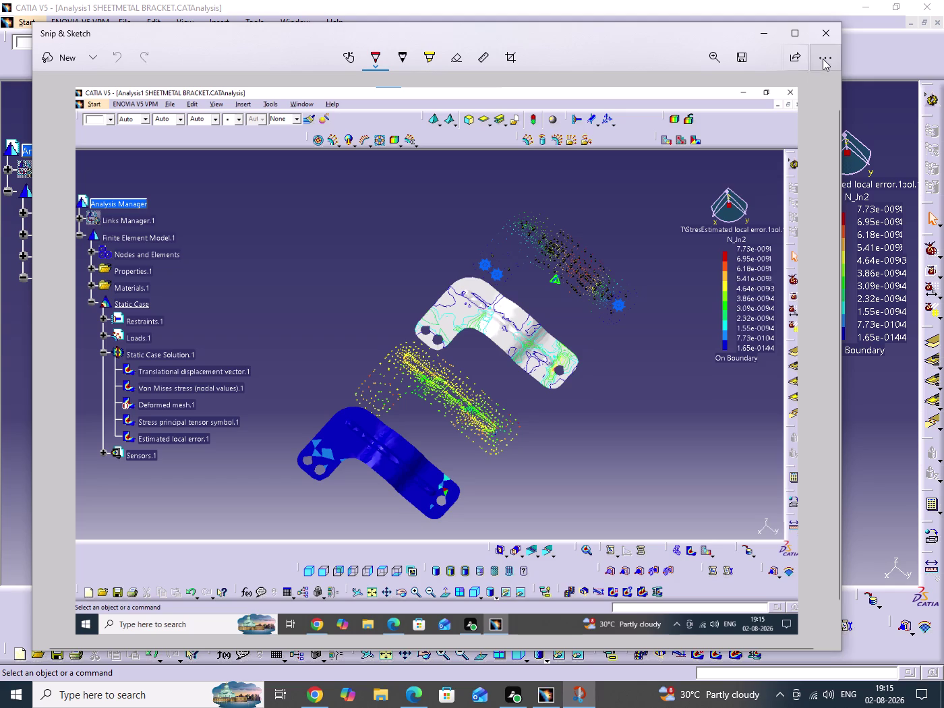
Open the snip in the Photos app via Open with.
click(823, 57)
click(734, 104)
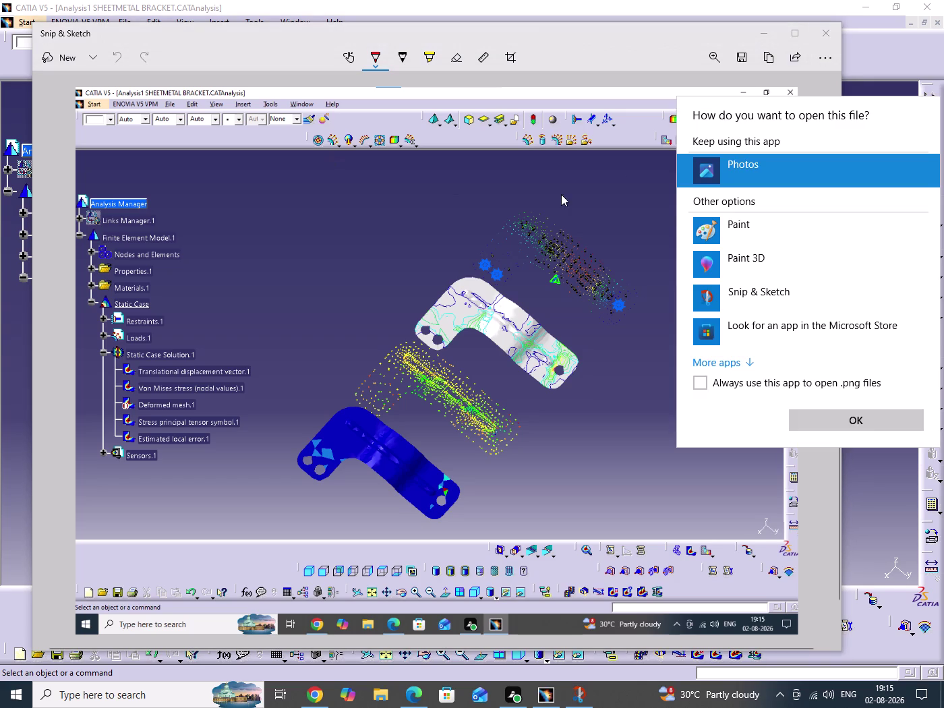
click(833, 424)
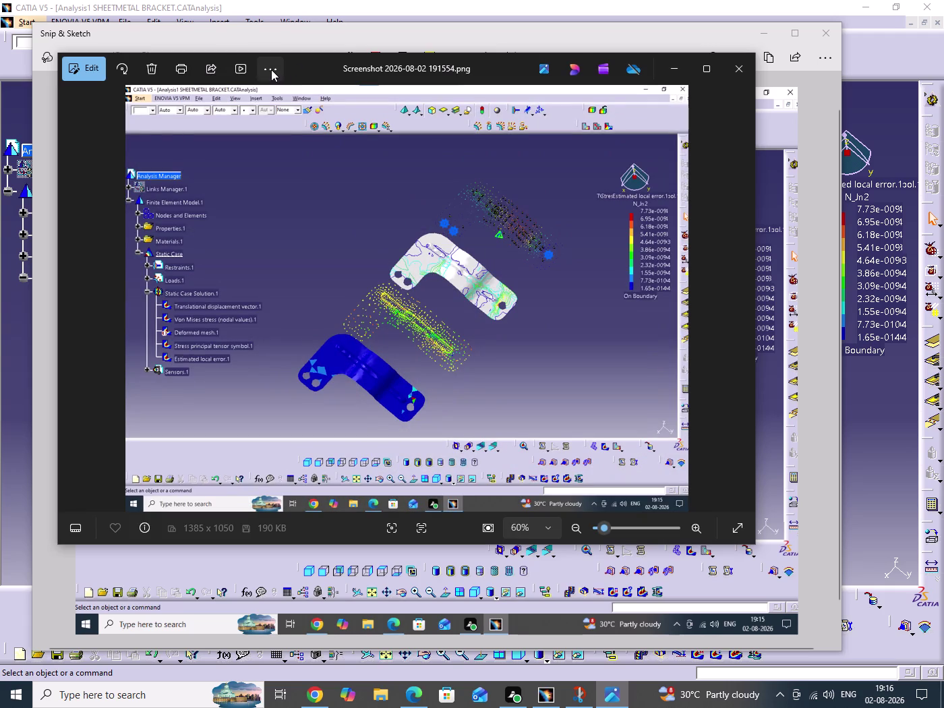
Choose to save a copy of the screenshot from Photos.
click(271, 69)
click(162, 98)
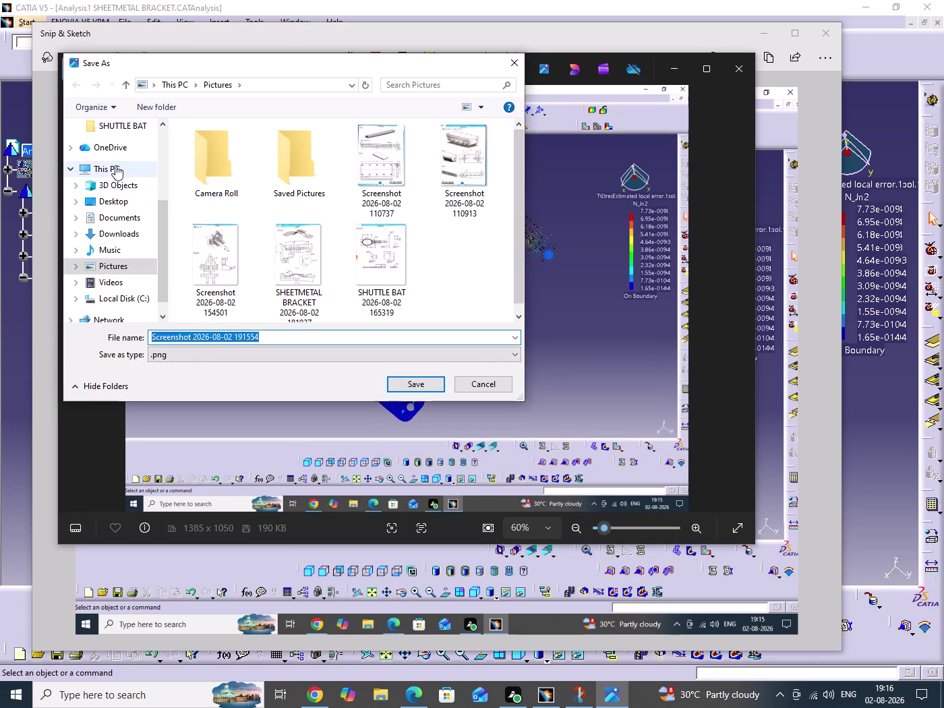
scroll(up, 3)
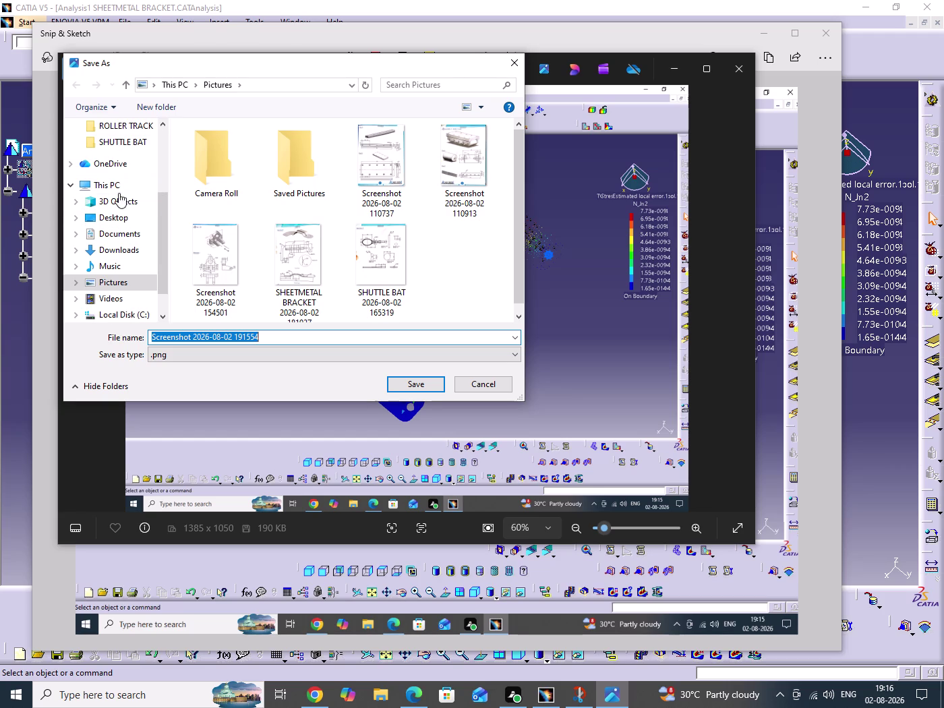
scroll(up, 3)
scroll(up, 3)
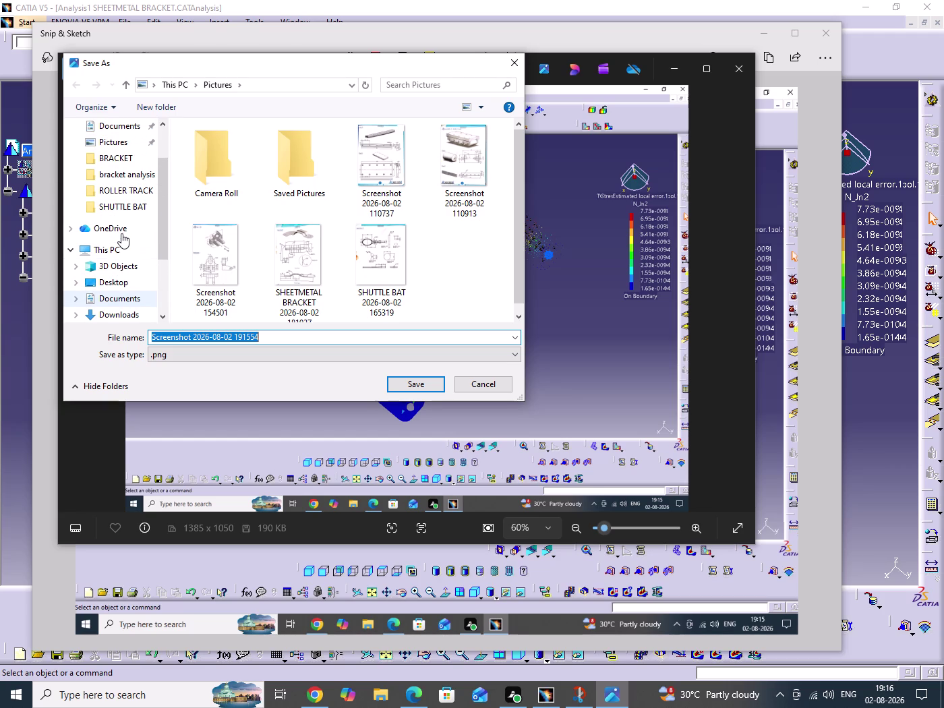
scroll(down, 3)
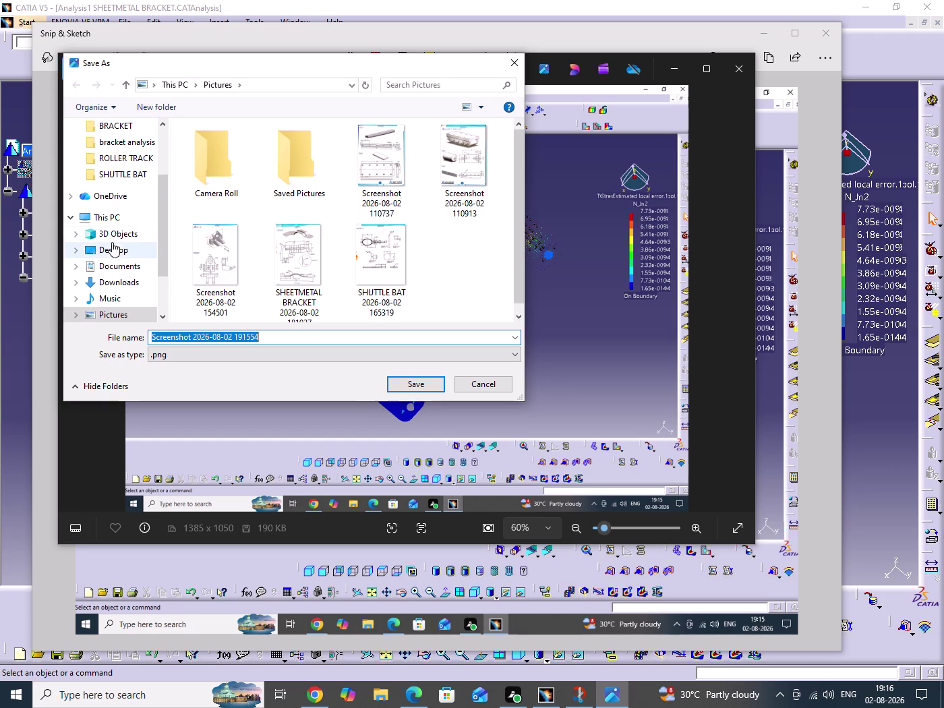
Browse to Desktop > INTERNSHIP PROJECT > SHEETMETAL and focus the file name box.
click(107, 249)
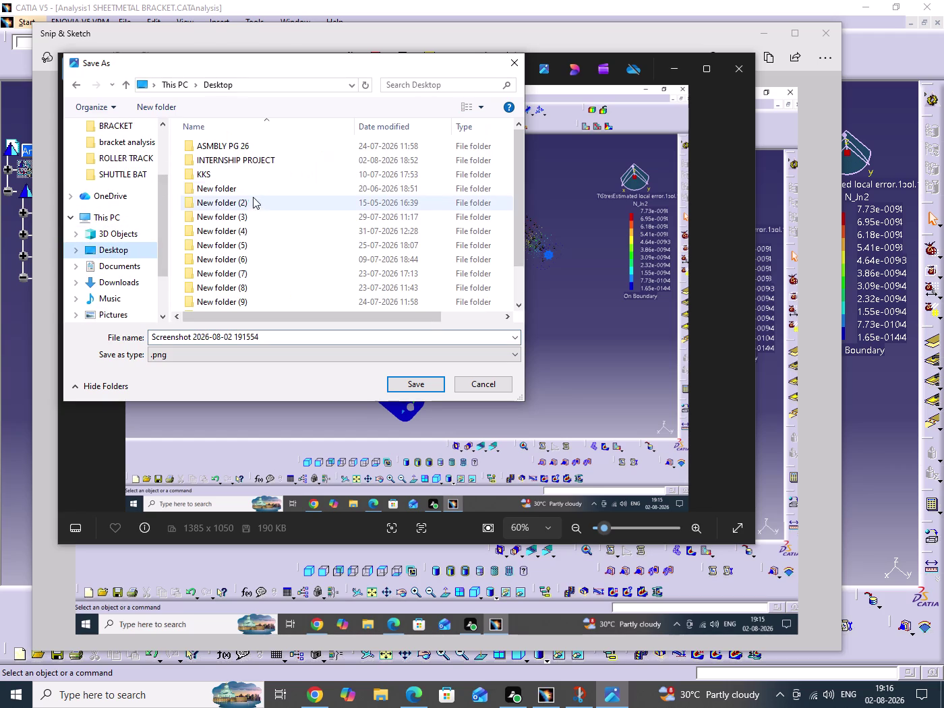
double_click(242, 162)
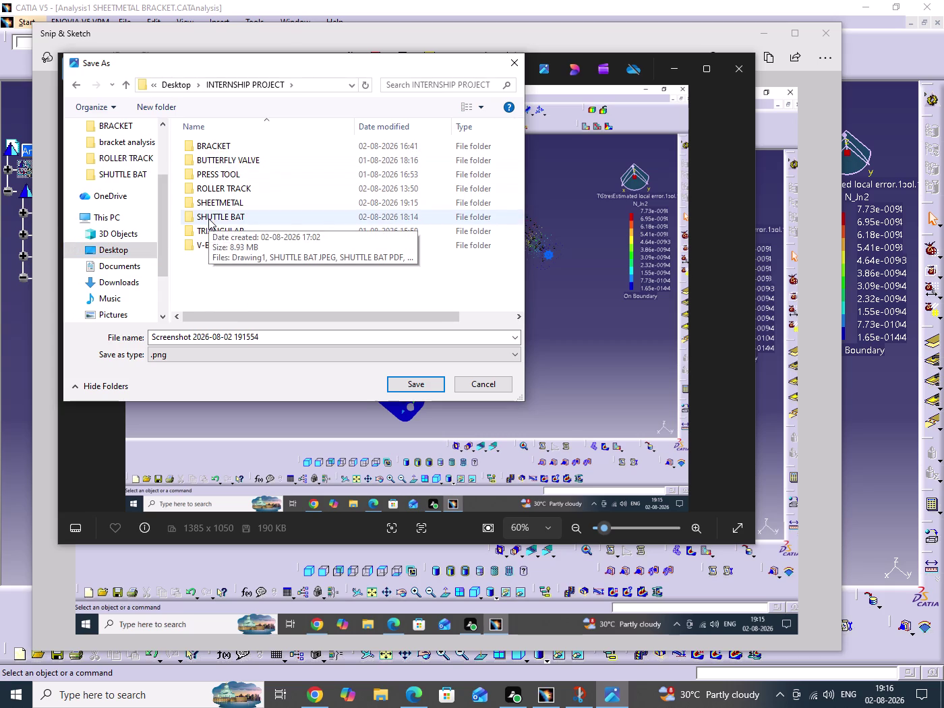
double_click(233, 208)
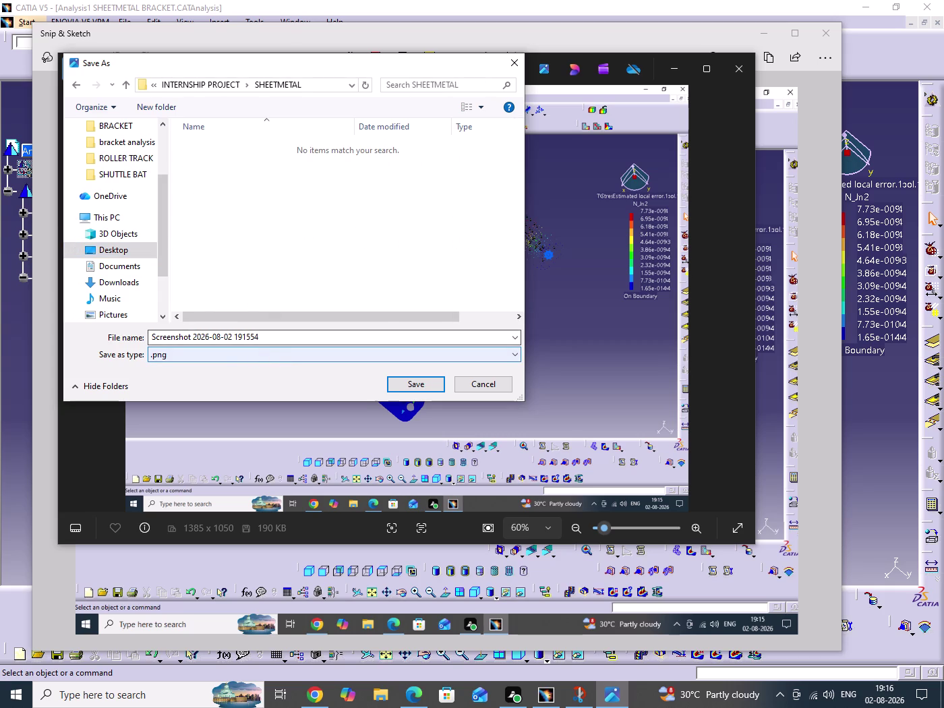
click(191, 341)
click(191, 340)
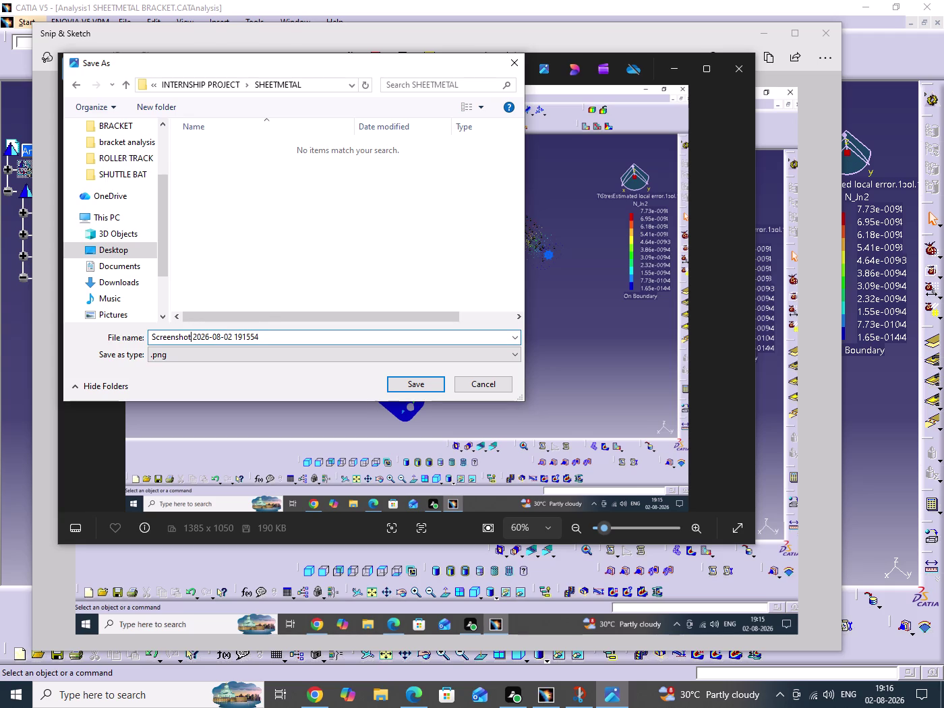
key(BackSpace)
key(BackSpace)
key(BackSpace)
key(a)
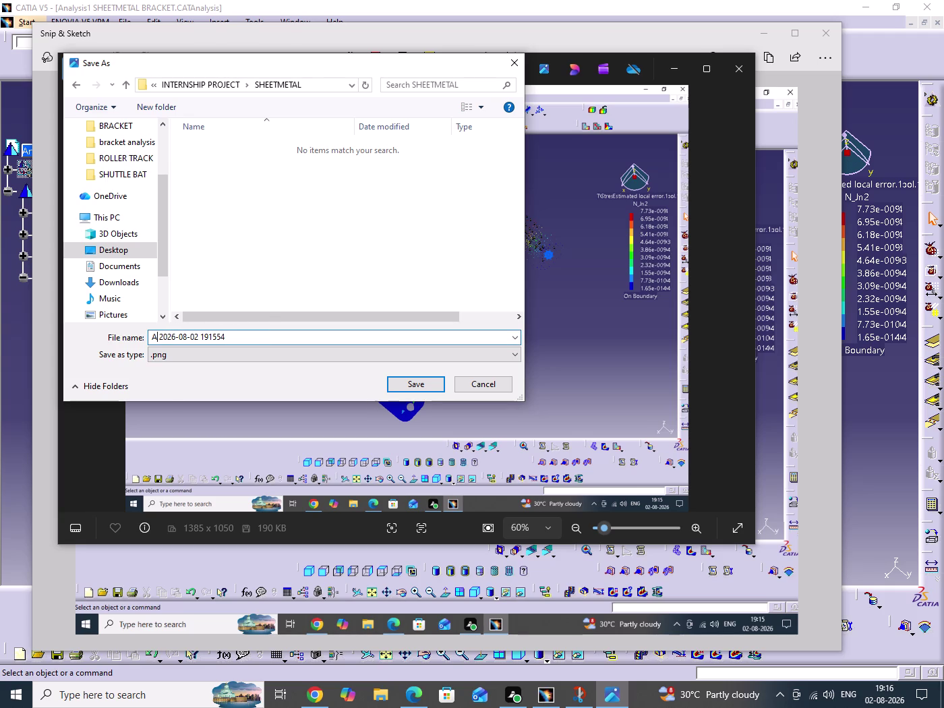
key(n)
key(BackSpace)
key(a)
key(BackSpace)
text(n)
text(alys)
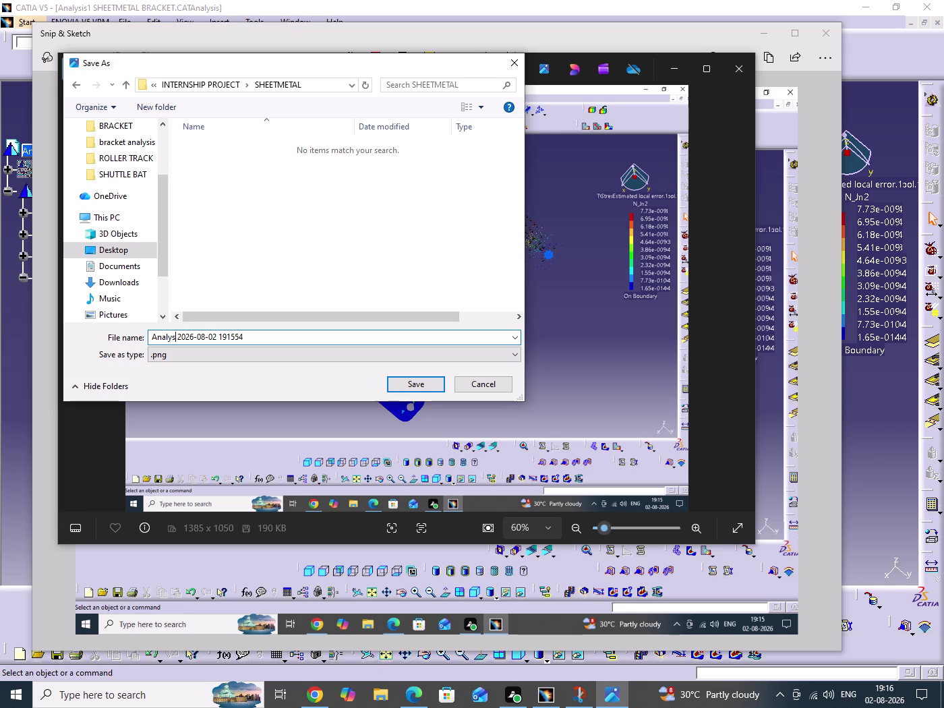
text(is of)
key(space)
text(s)
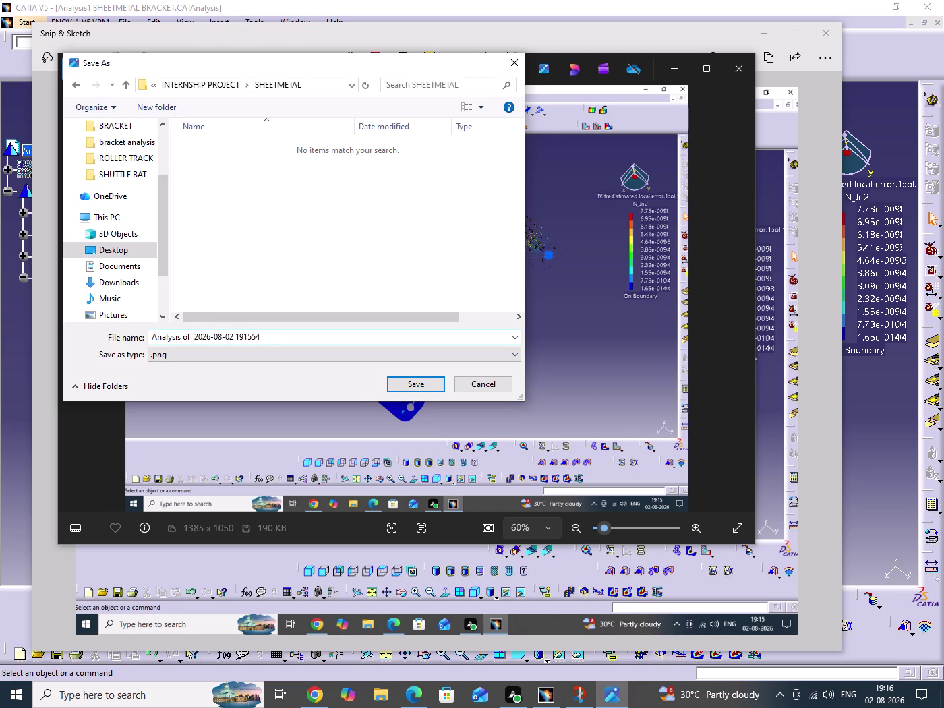
text(hhe)
key(t)
key(BackSpace)
key(BackSpace)
key(BackSpace)
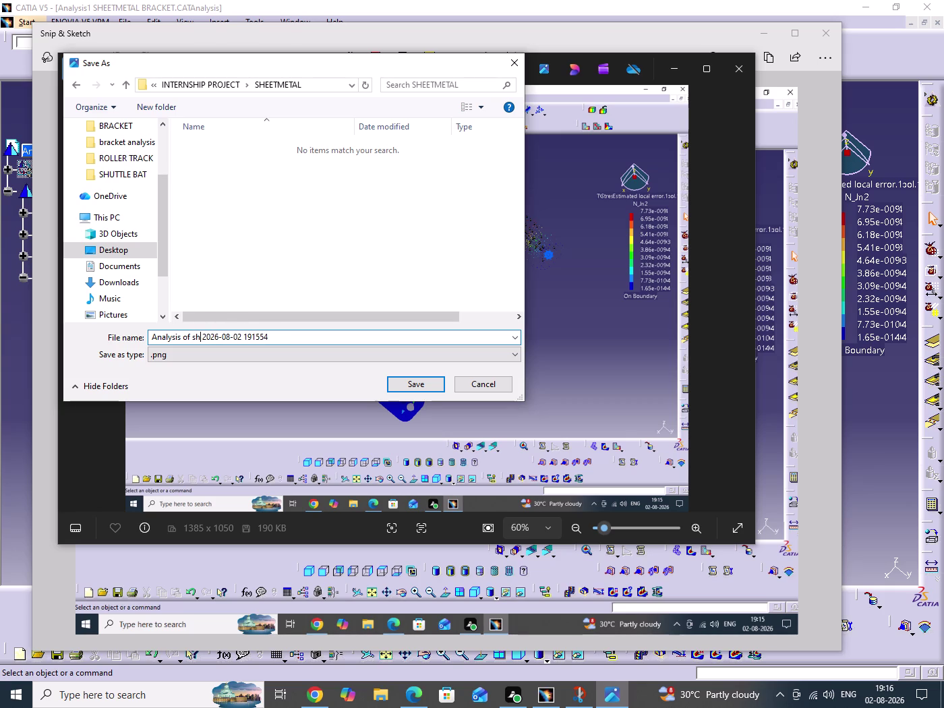
text(ee)
text(tm)
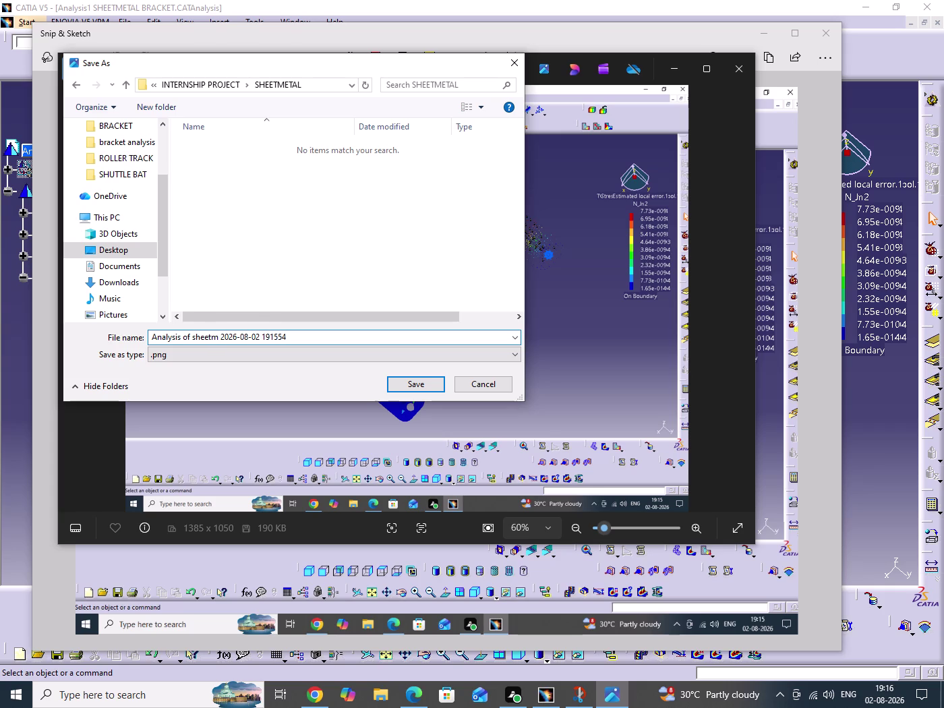
text(etal)
key(space)
text(b)
text(ra)
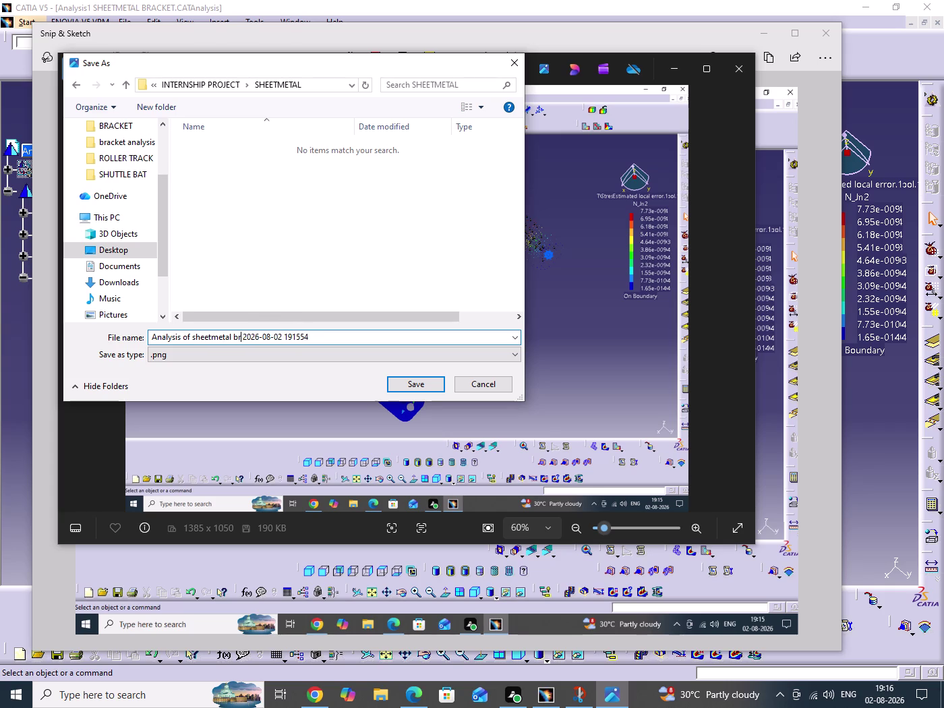
text(cke)
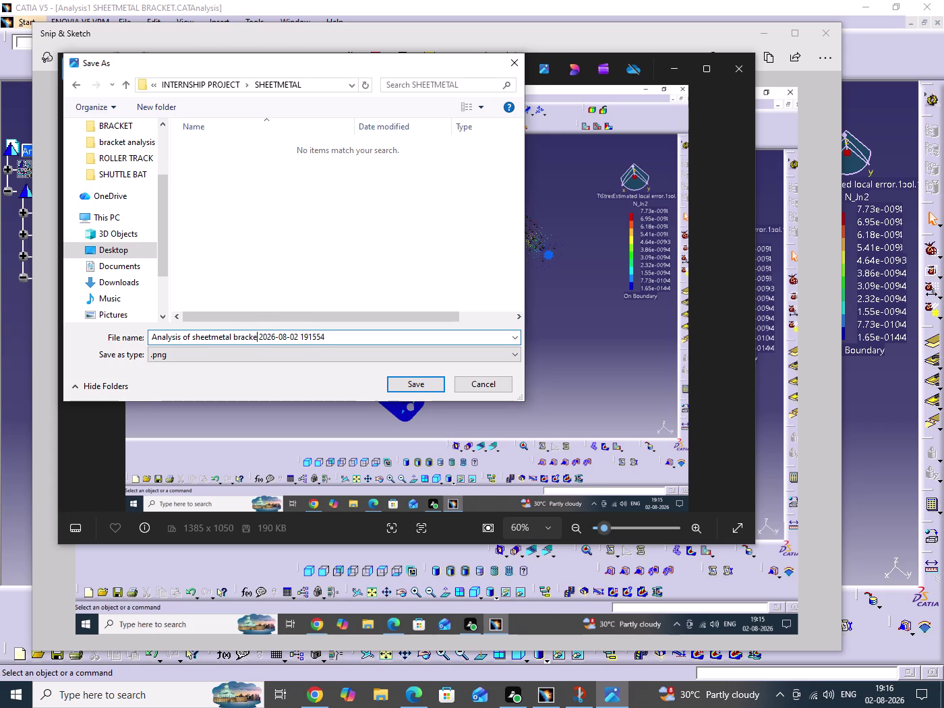
text(t)
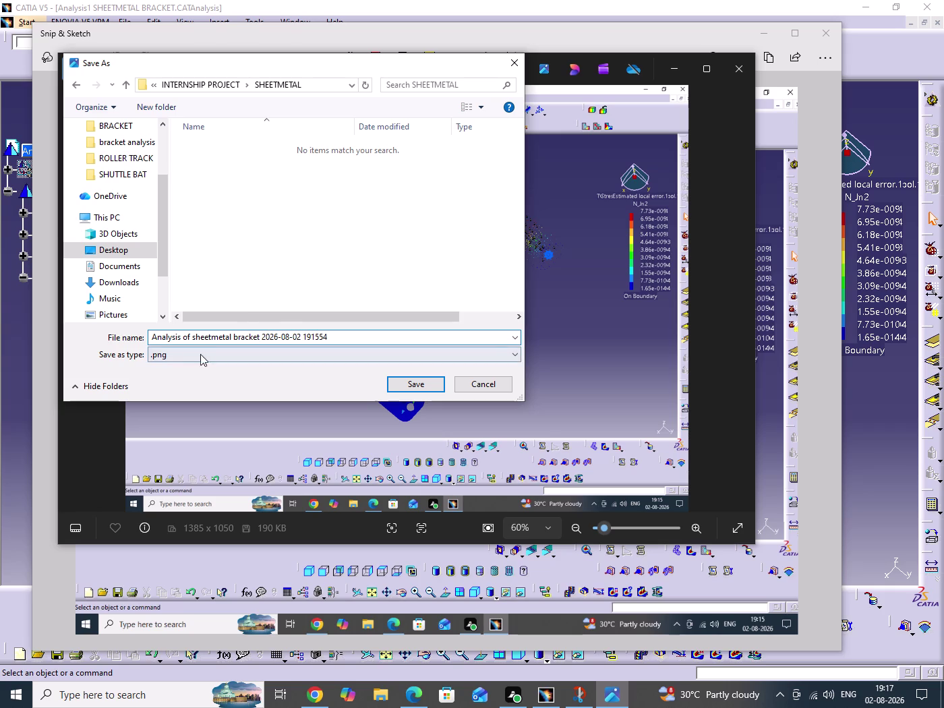
click(420, 387)
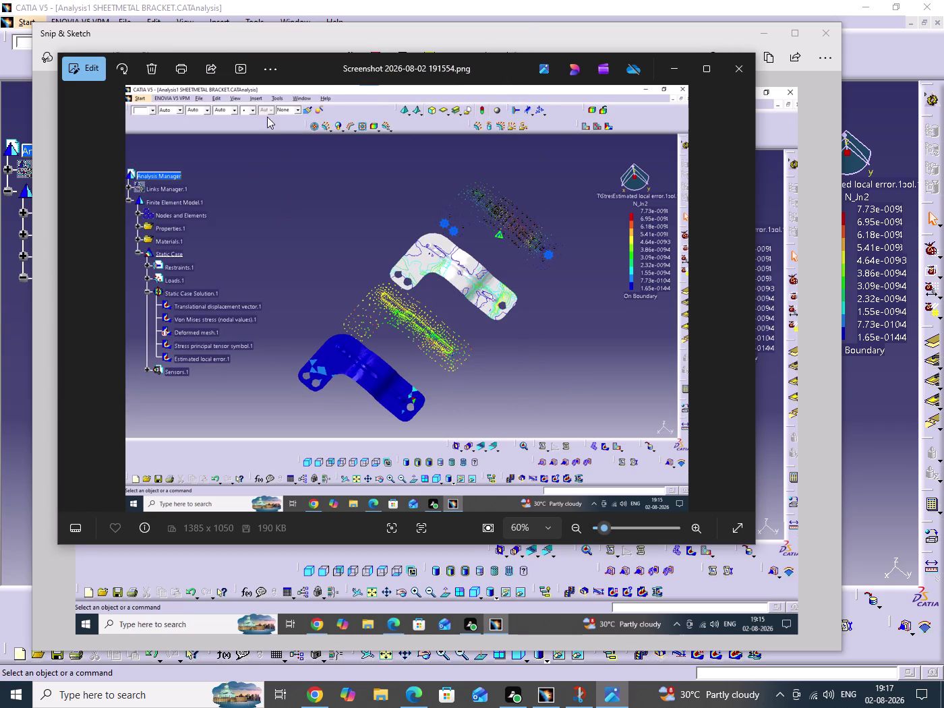
click(269, 70)
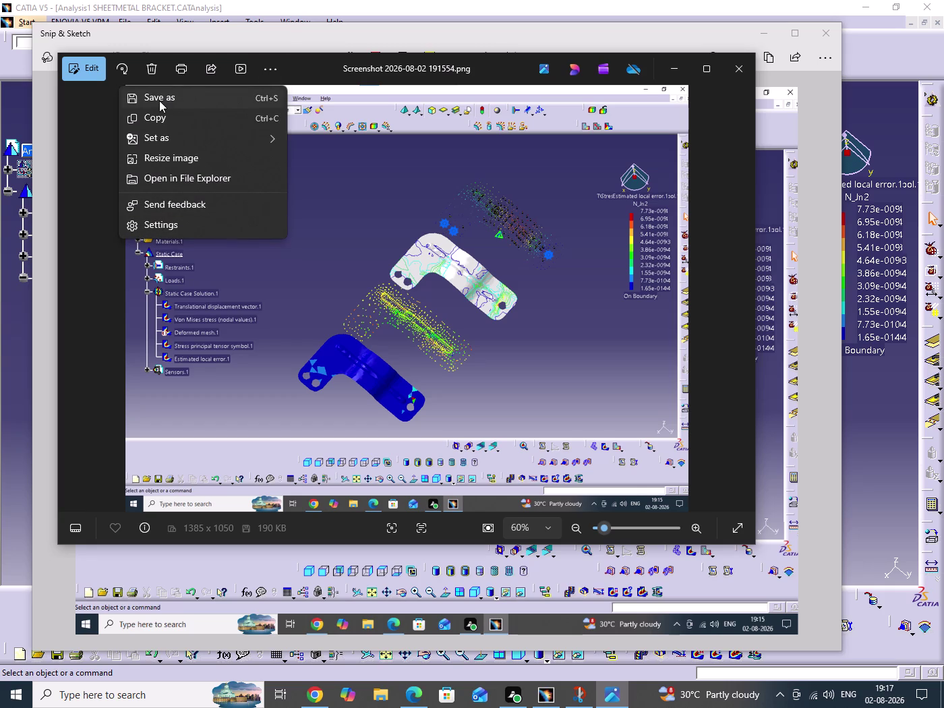
click(161, 99)
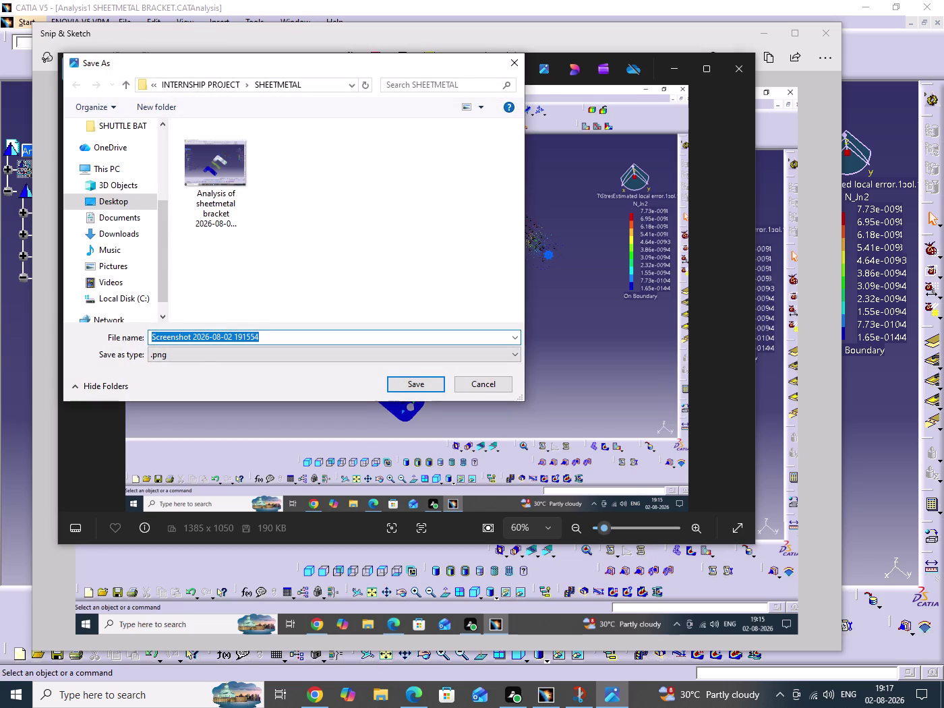
click(191, 339)
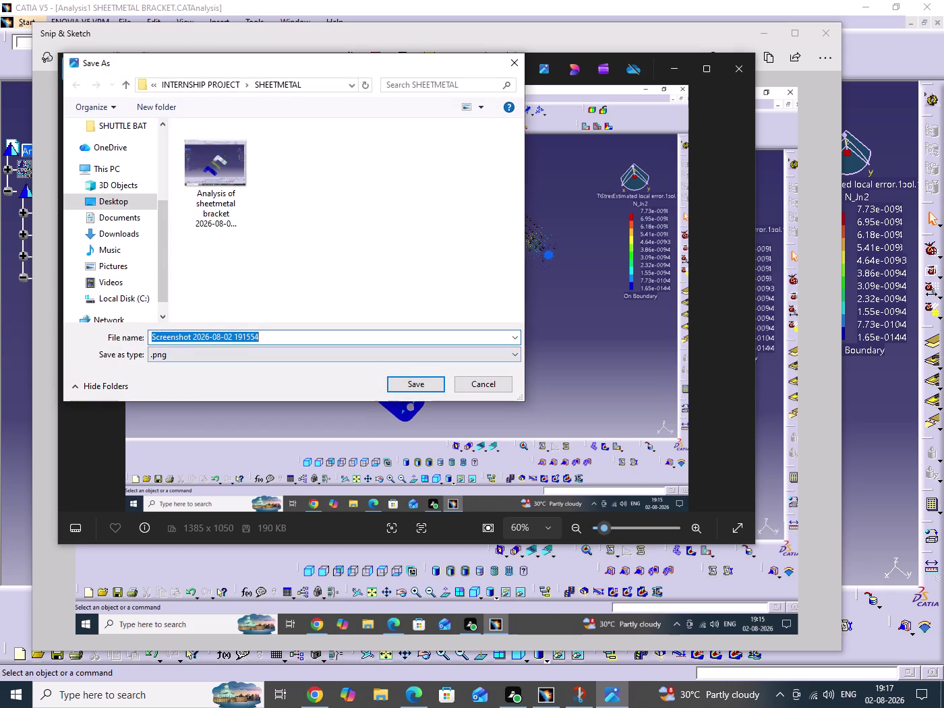
key(BackSpace)
key(BackSpace)
key(BackSpace)
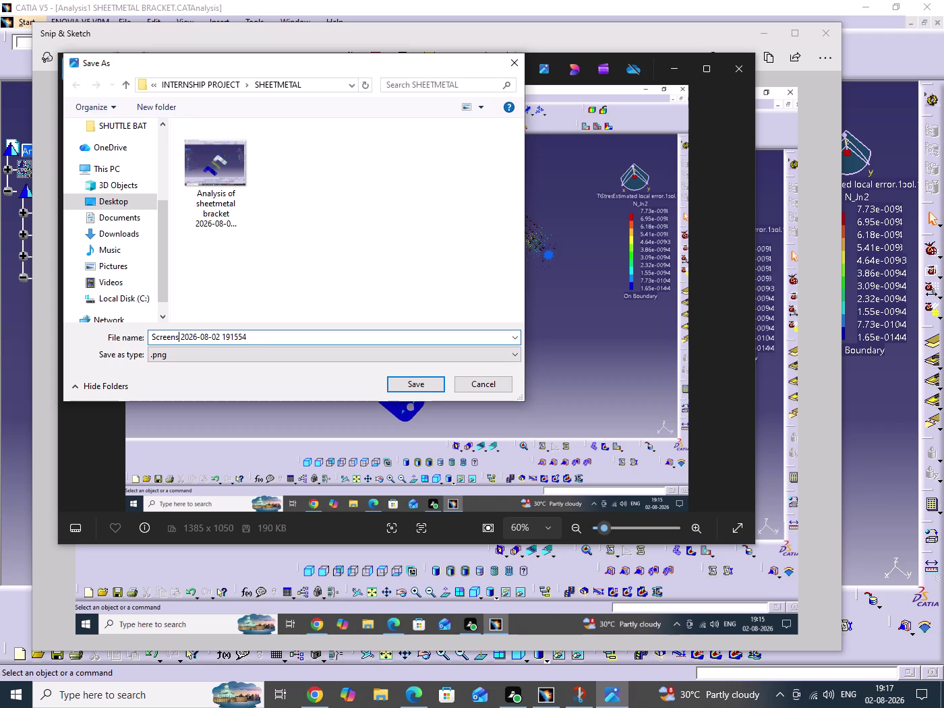
key(s)
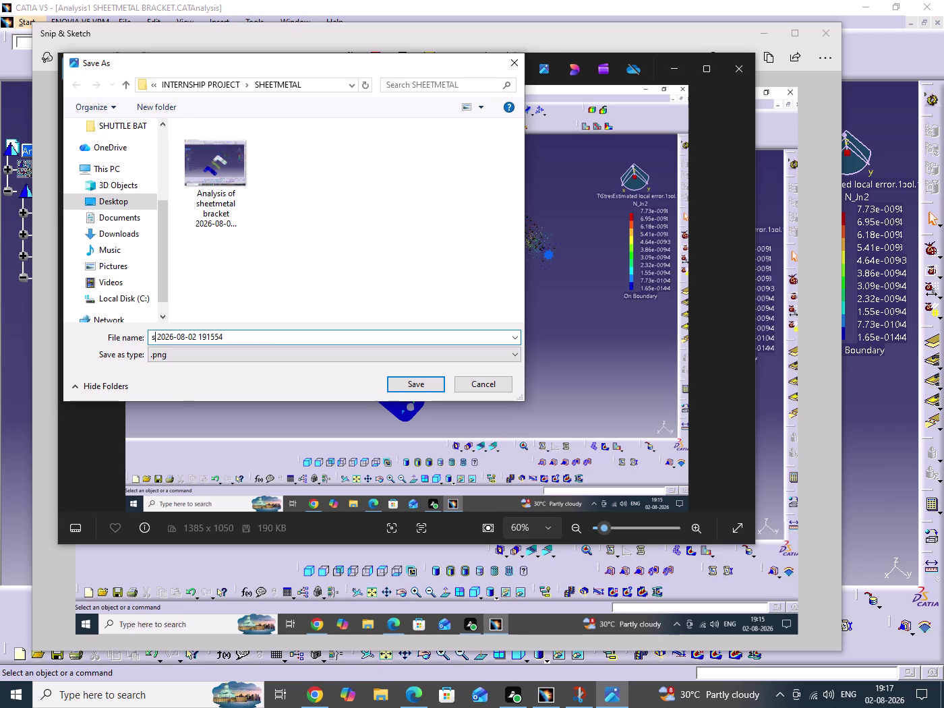
key(h)
text(eet)
key(m)
key(e)
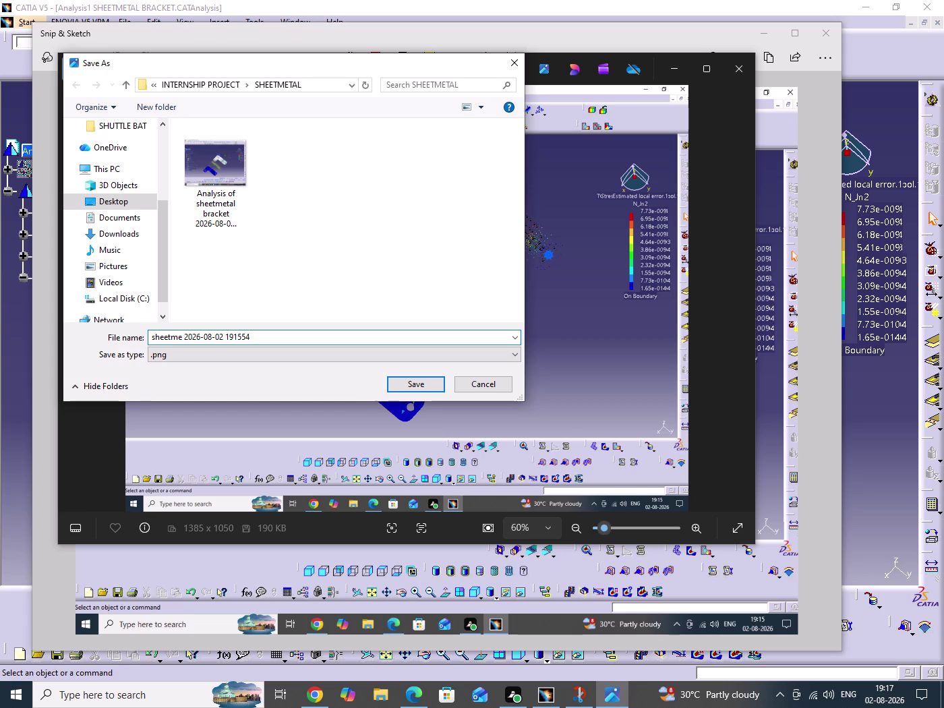
text(tal)
key(space)
click(226, 356)
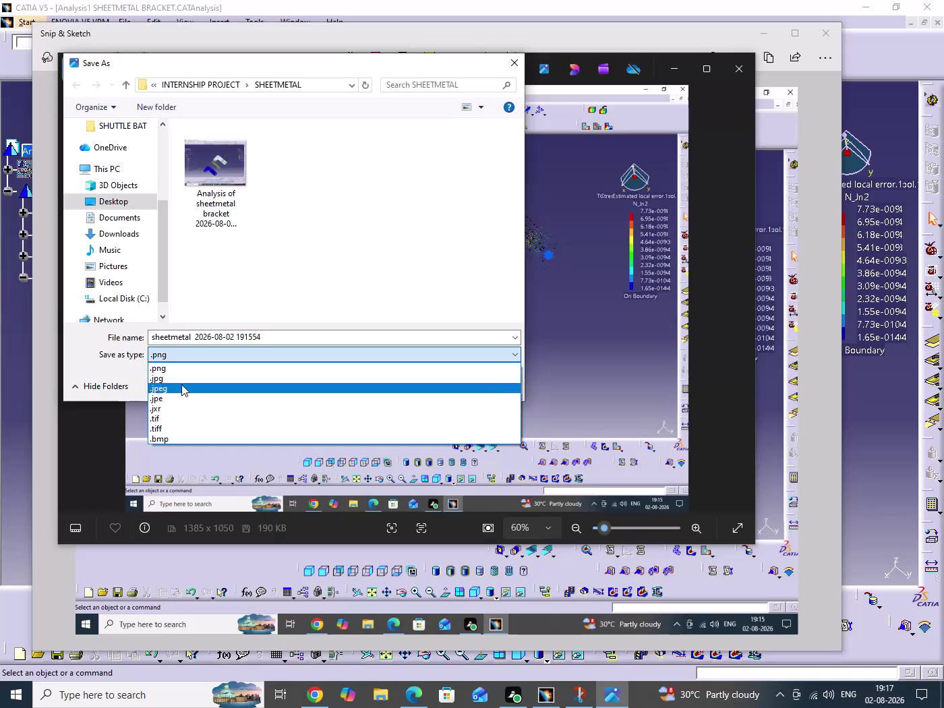
click(161, 381)
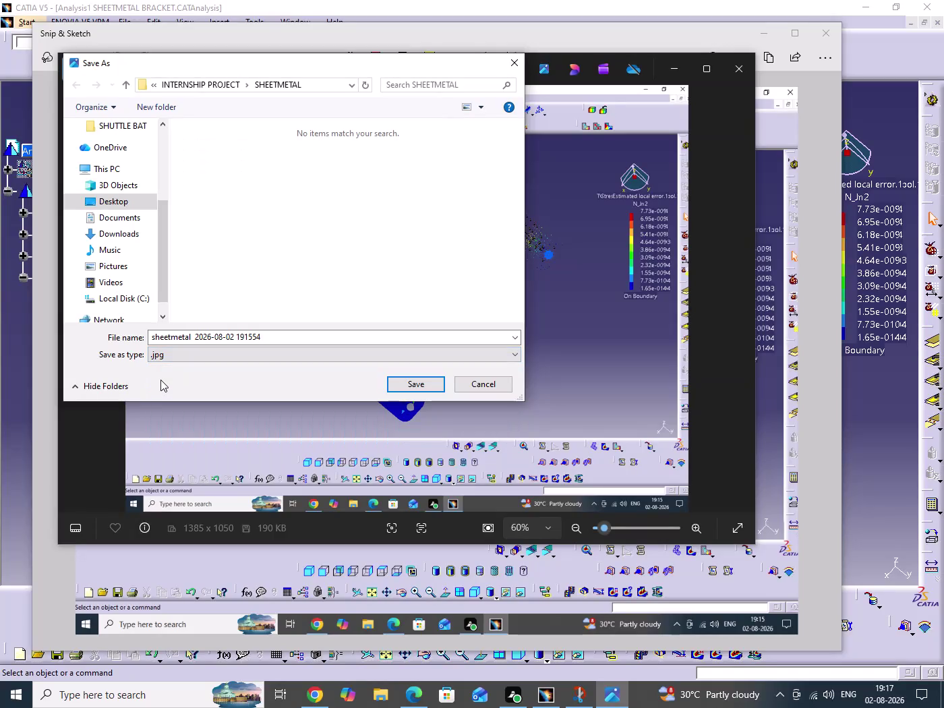
click(191, 339)
click(191, 339)
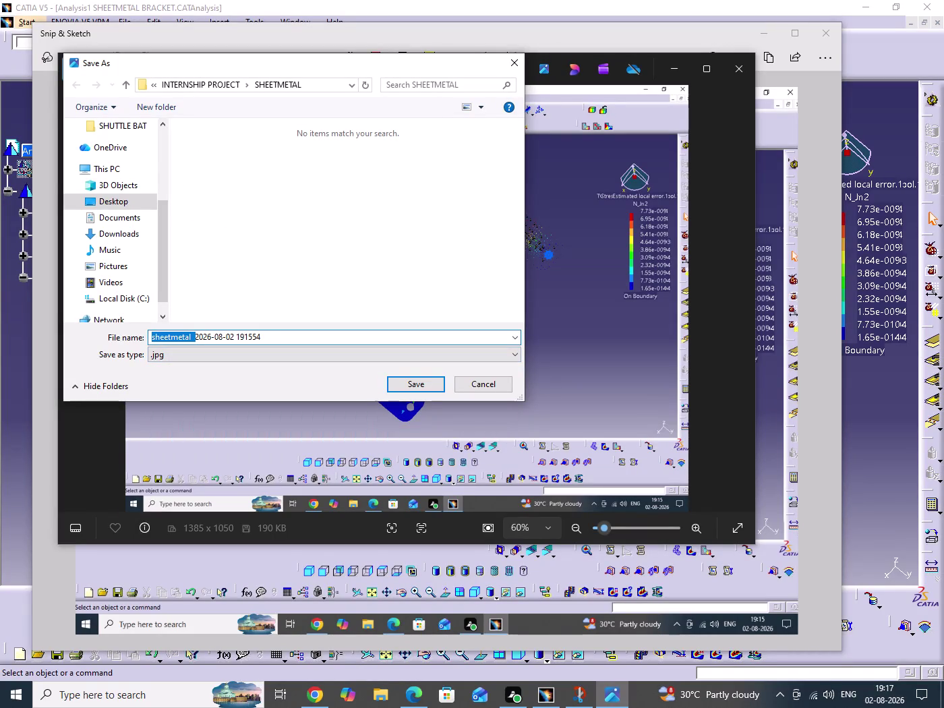
click(190, 337)
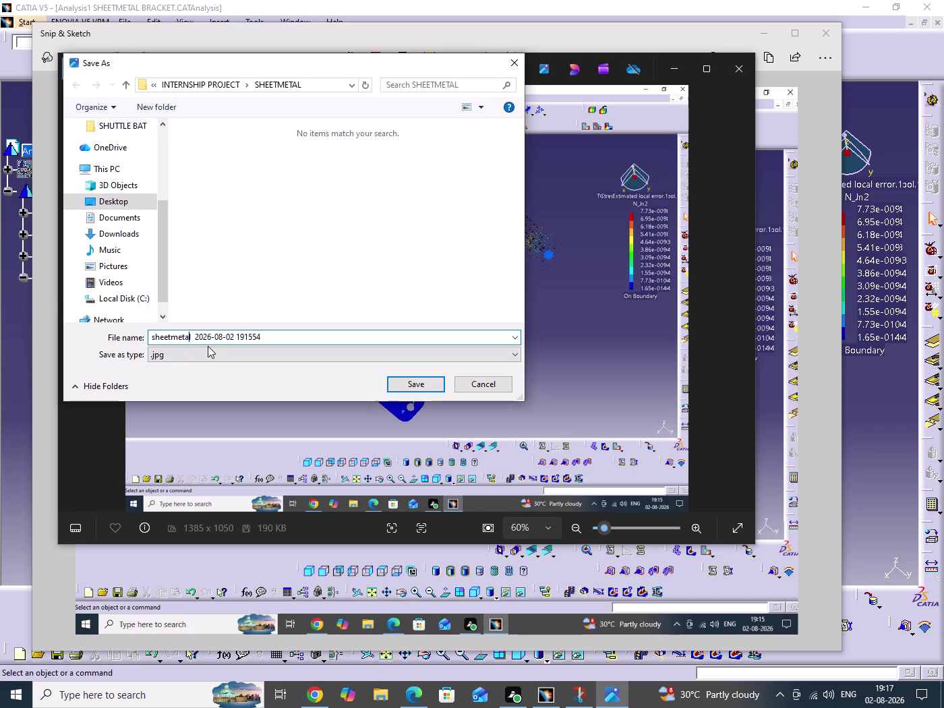
key(Right)
key(space)
key(b)
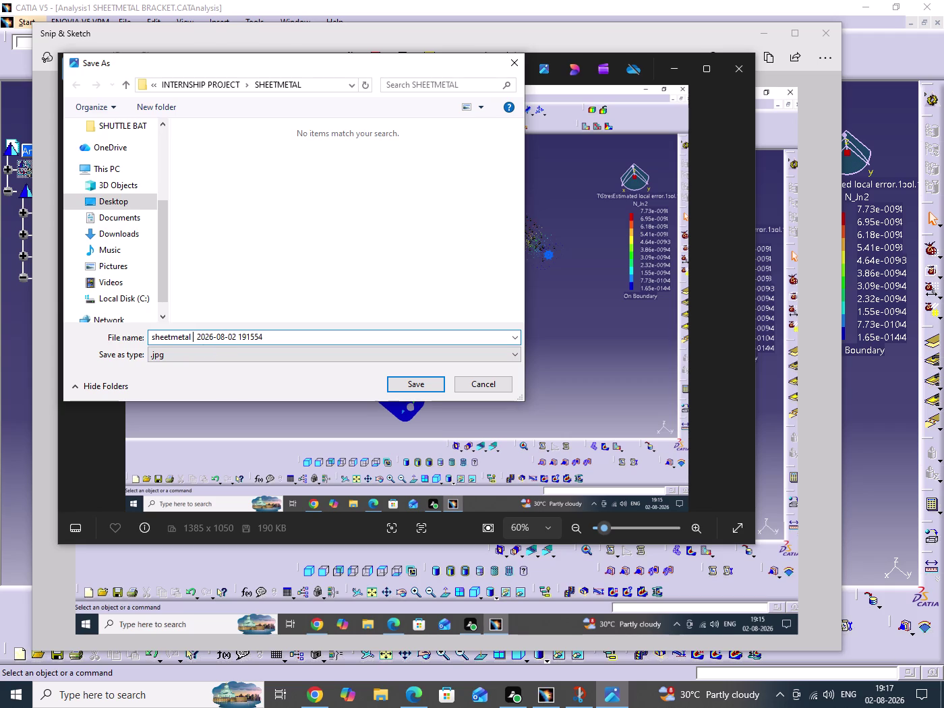
text(rac)
text(ket)
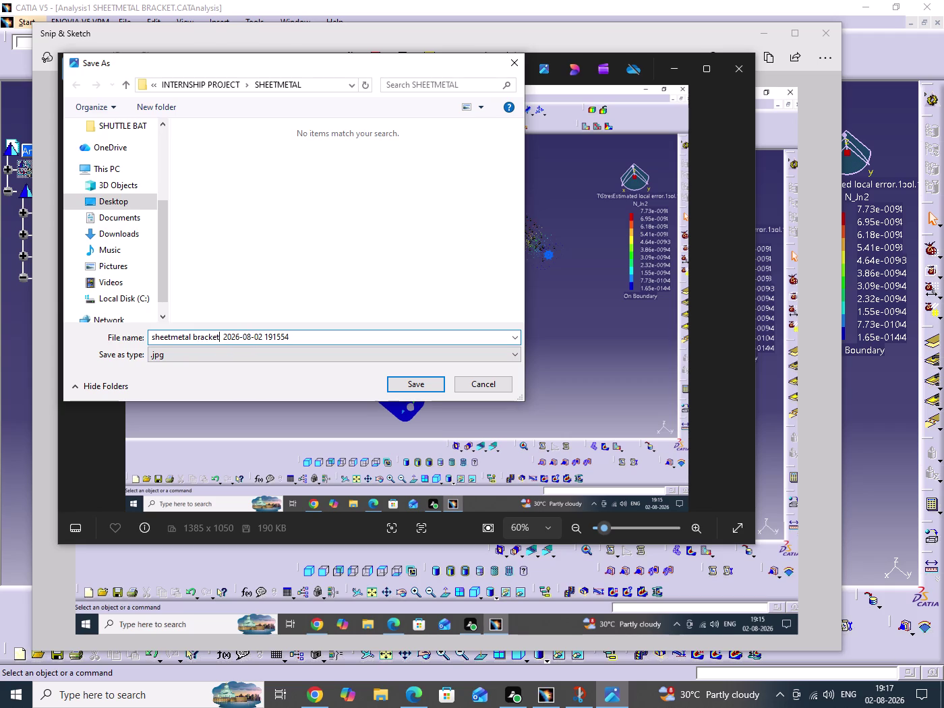
click(399, 389)
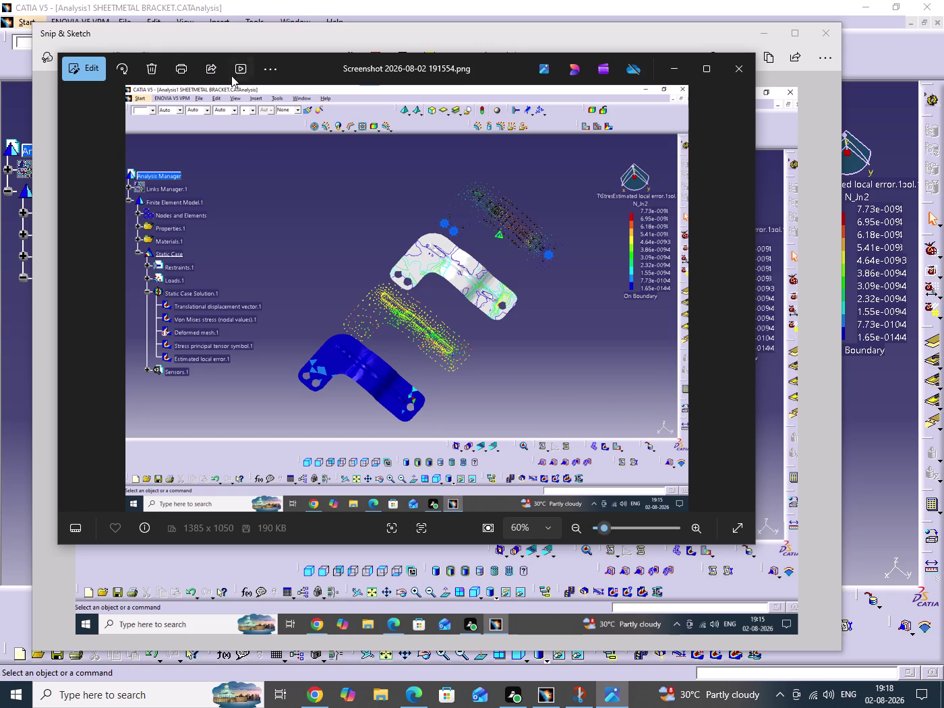
click(269, 68)
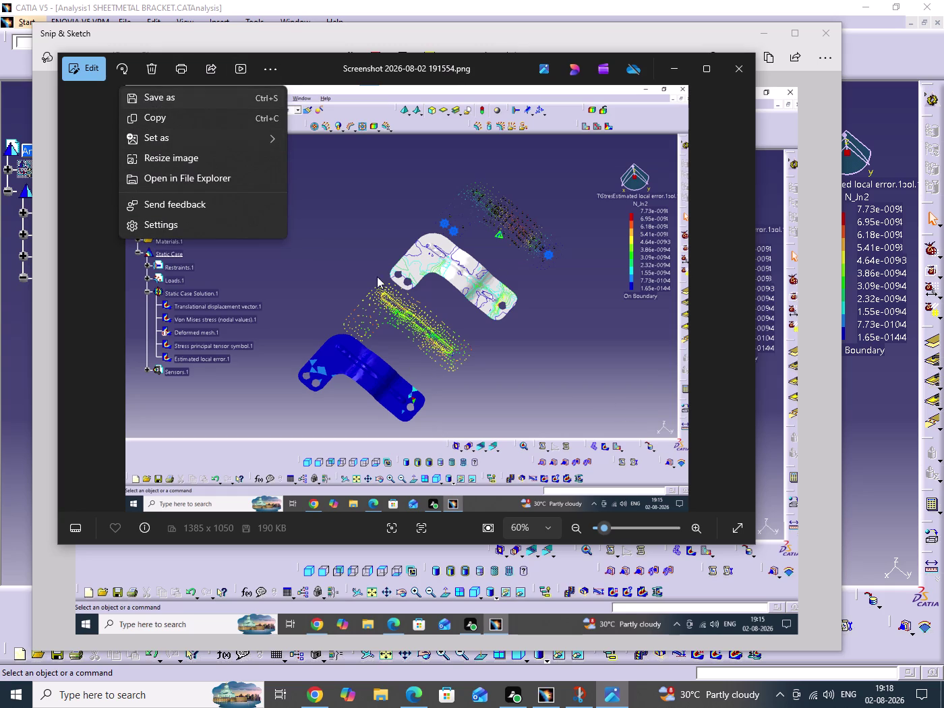
Close Photos and Snip & Sketch, then close the SHEETMETAL BRACKET analysis in CATIA.
click(585, 282)
click(745, 67)
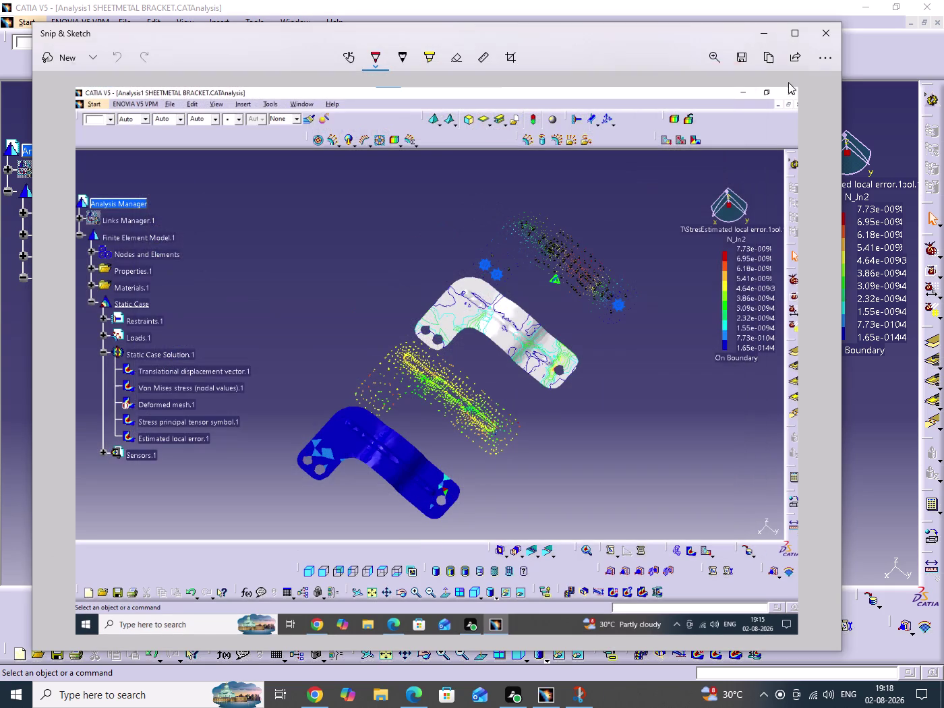
click(656, 384)
click(825, 37)
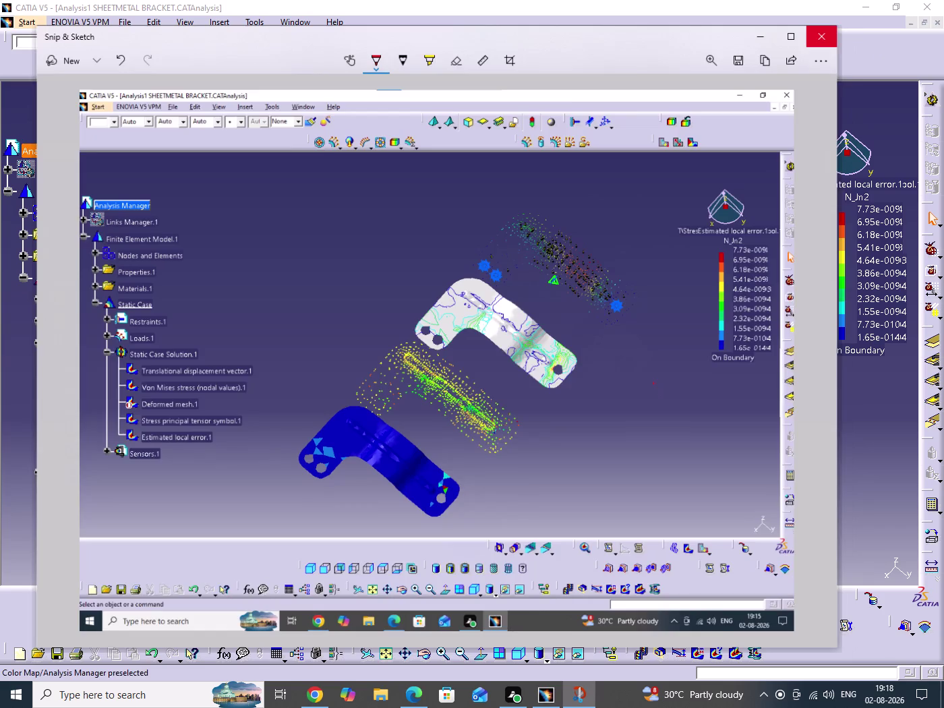
click(694, 415)
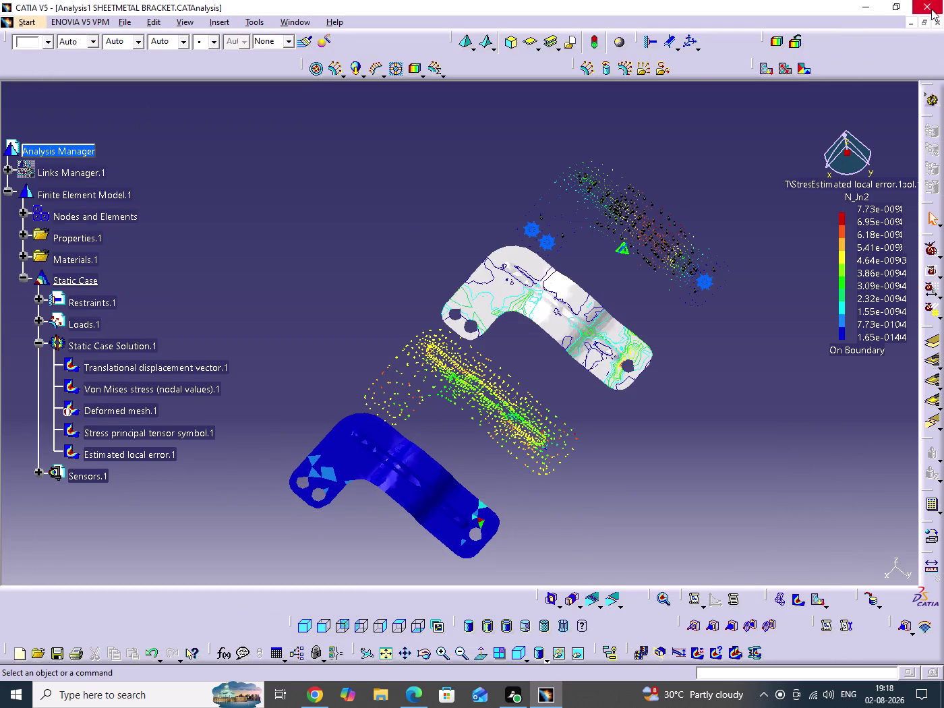
click(931, 9)
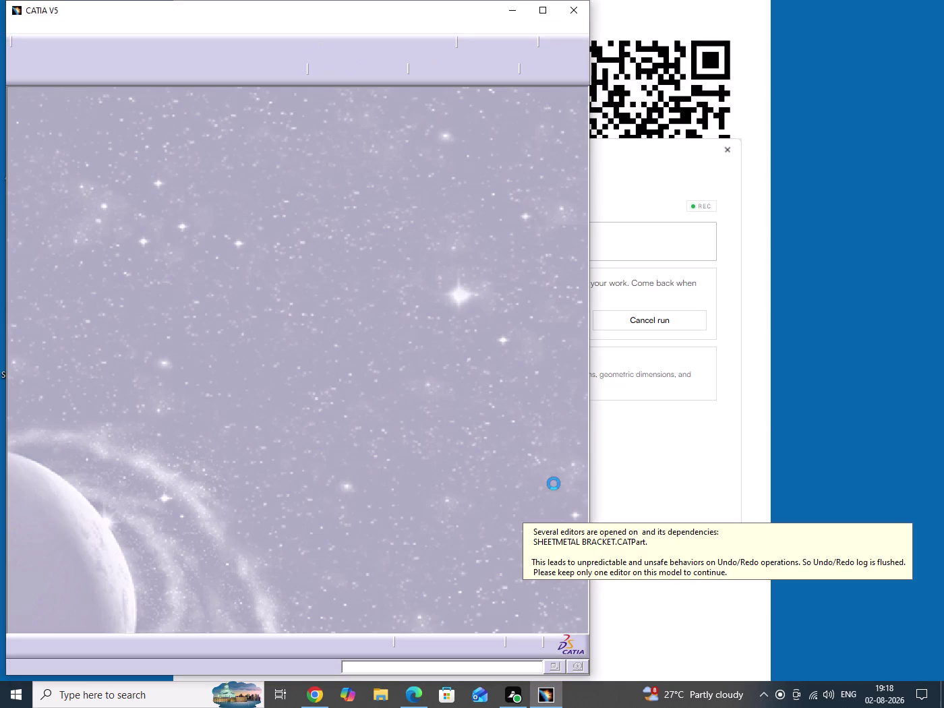